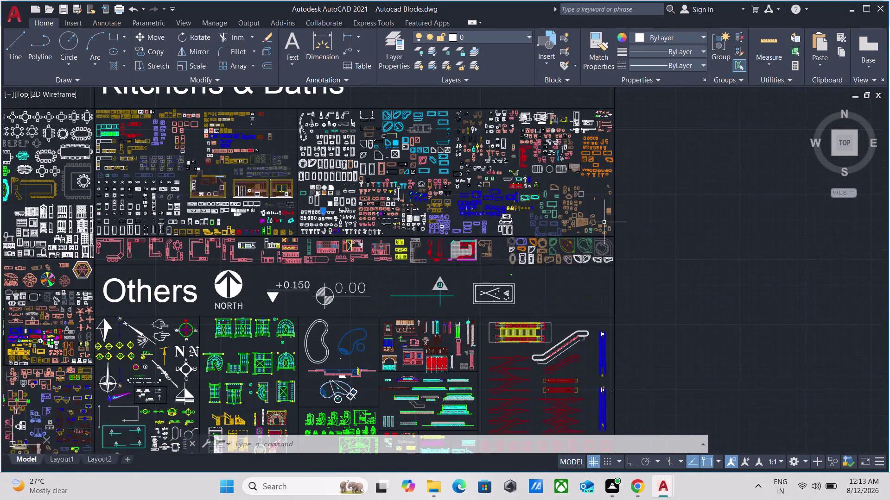
Copy the L-shaped sink counter block from the library to the clipboard.
scroll(up, 3)
scroll(down, 3)
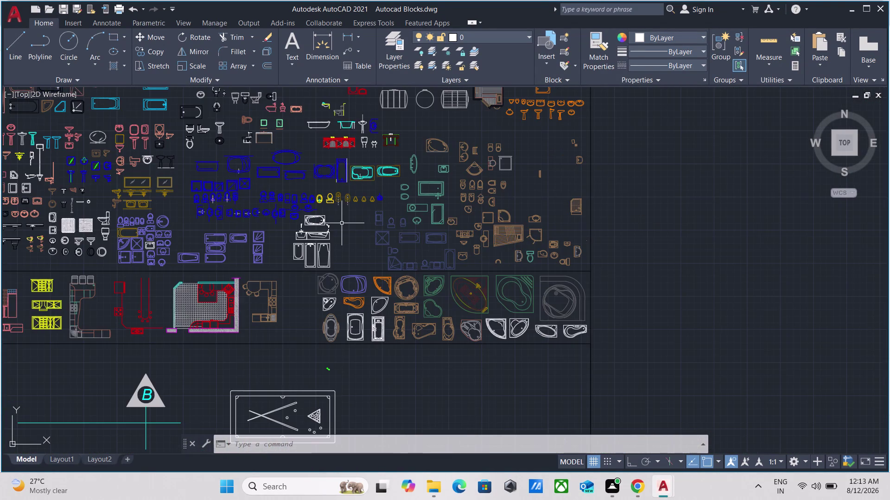
scroll(down, 3)
middle_drag(341, 223, 554, 219)
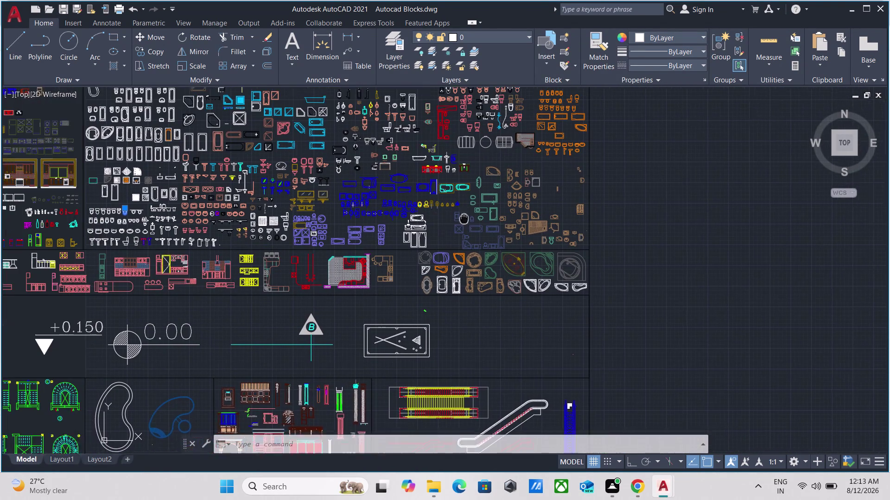
middle_drag(554, 219, 571, 220)
scroll(up, 3)
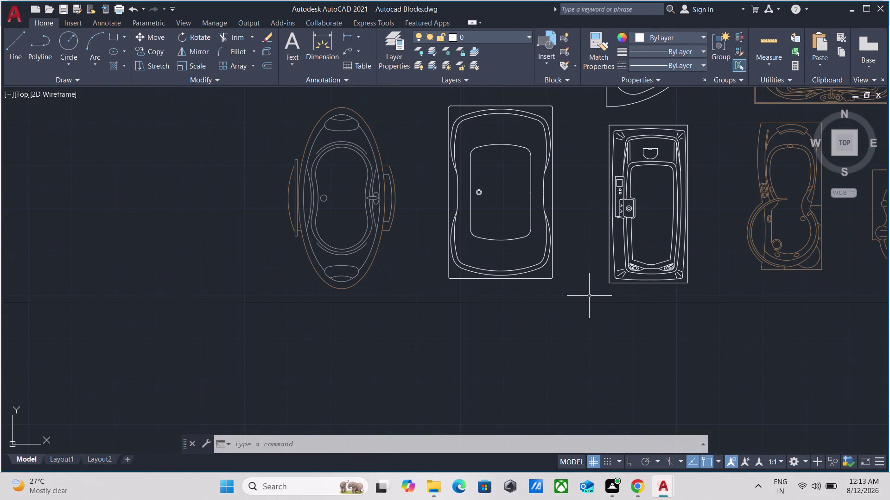
scroll(down, 3)
scroll(down, 3)
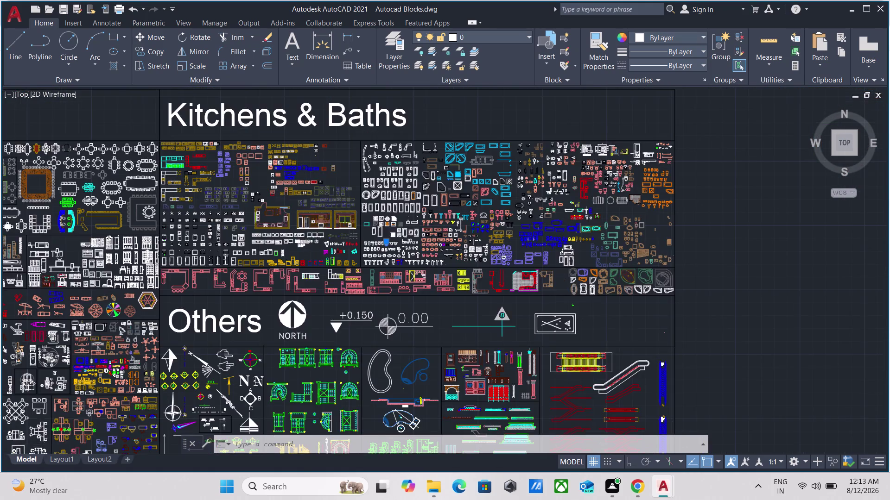
scroll(up, 3)
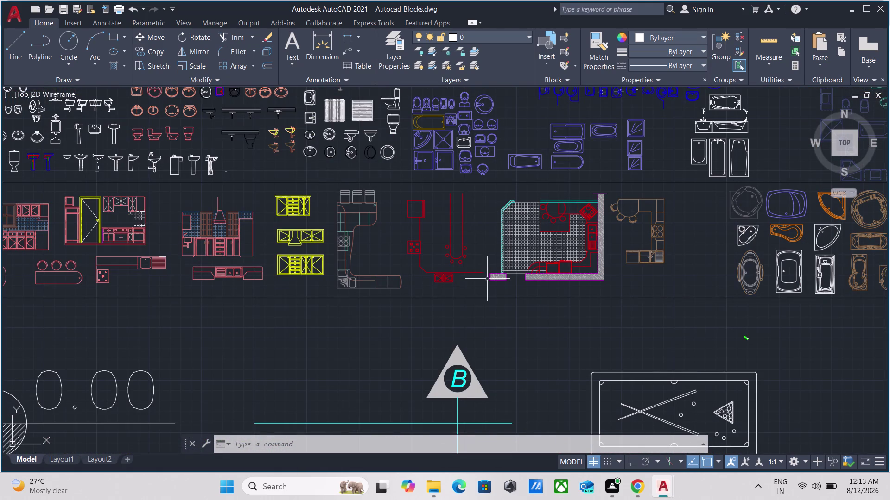
scroll(up, 3)
scroll(down, 3)
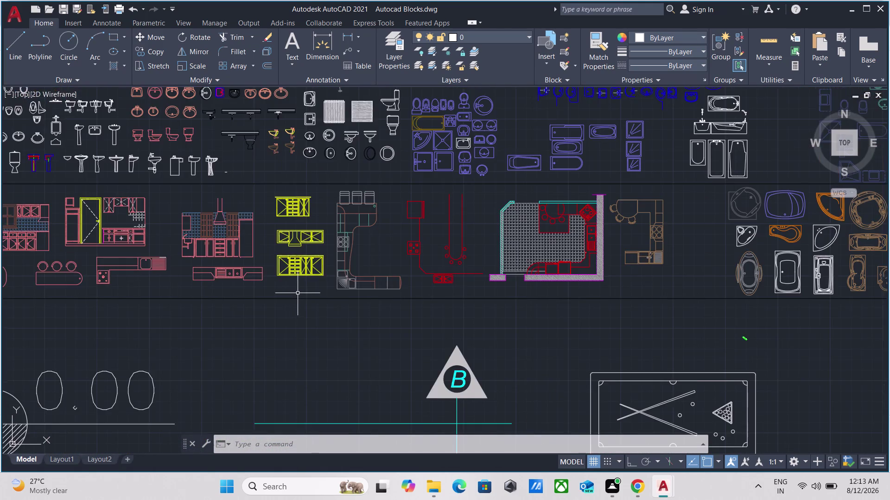
middle_drag(314, 293, 636, 310)
scroll(up, 3)
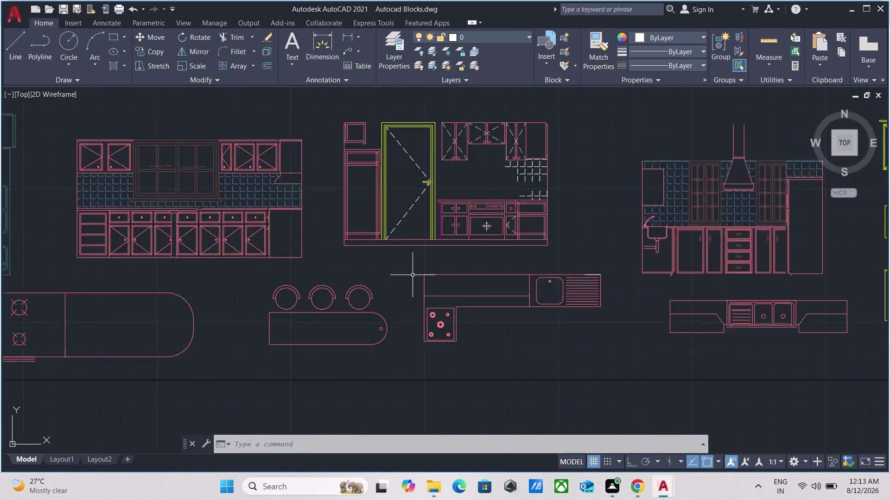
scroll(up, 3)
drag(540, 370, 535, 367)
click(473, 291)
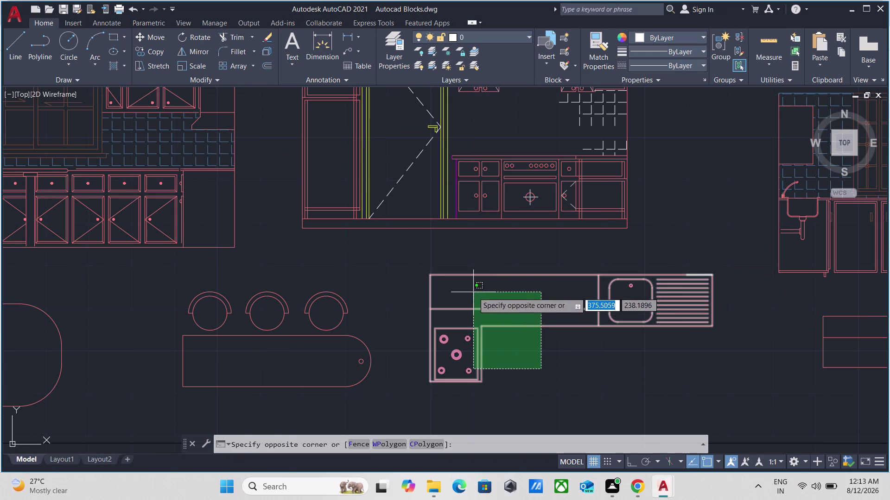
key(ctrl+c)
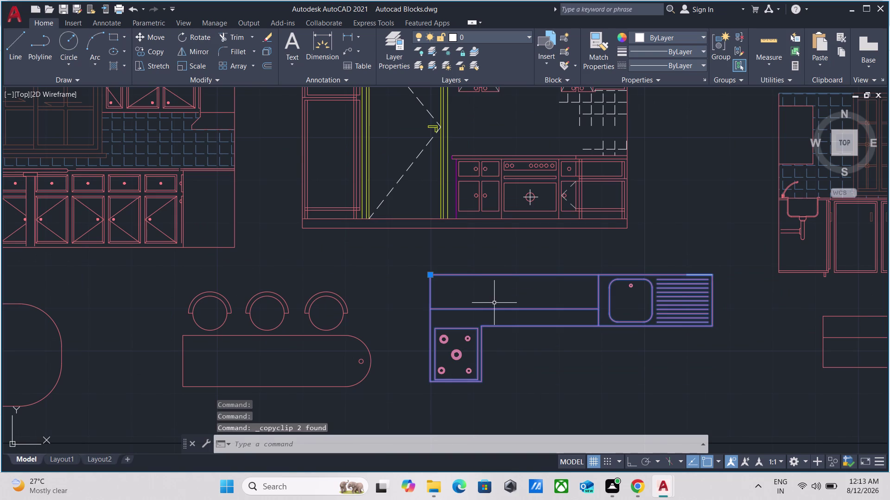
Copy the twin-tap washbasin block, then return to Drawing1.dwg.
scroll(down, 3)
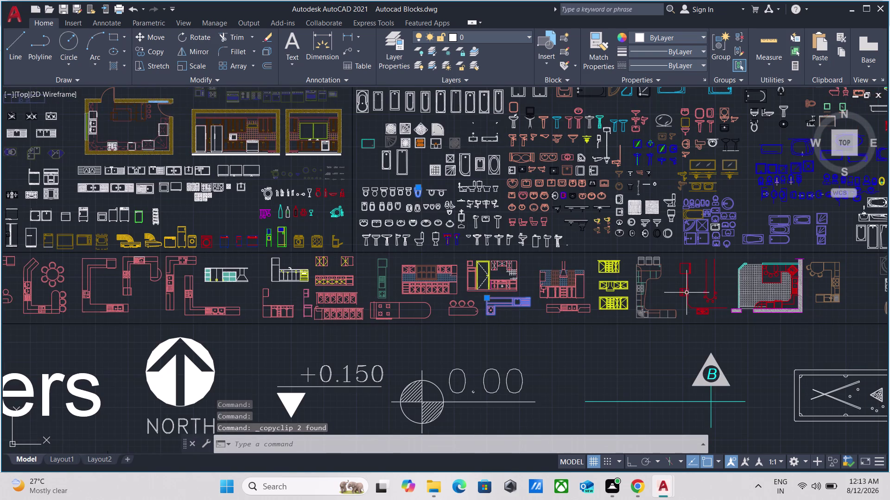
scroll(up, 3)
scroll(up, 3)
middle_drag(500, 211, 889, 272)
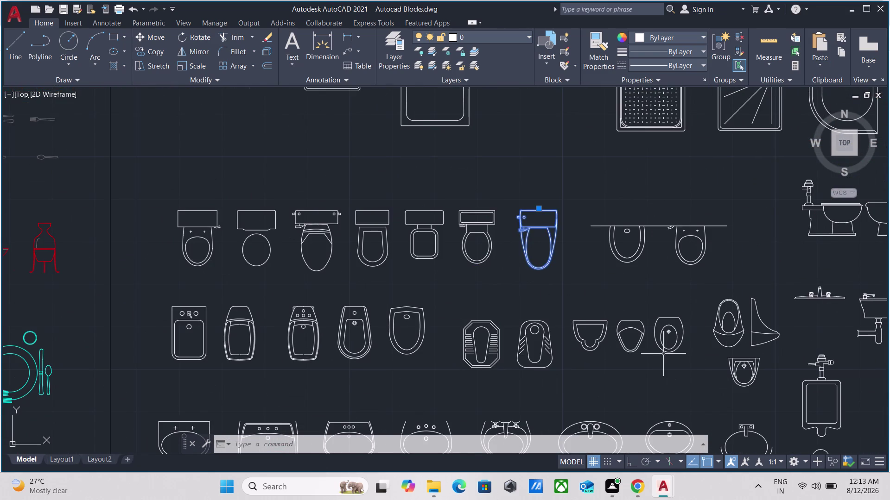
scroll(down, 3)
middle_drag(669, 323, 781, 261)
scroll(up, 3)
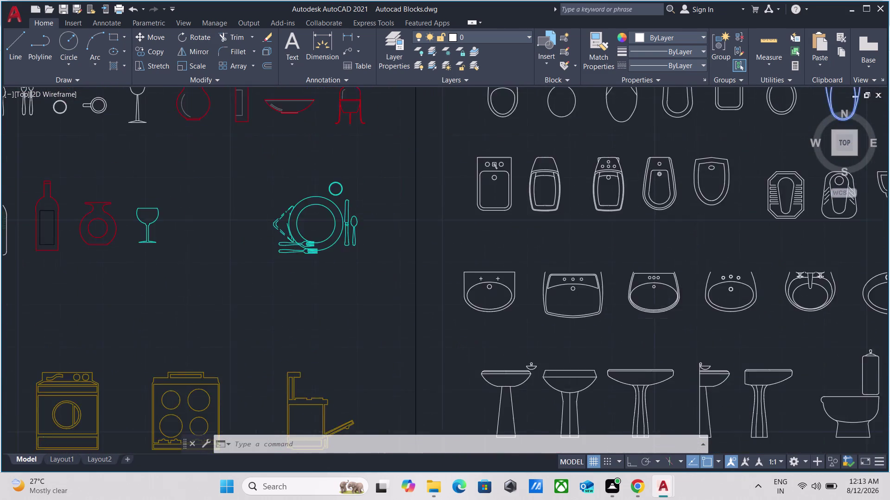
scroll(down, 3)
scroll(up, 3)
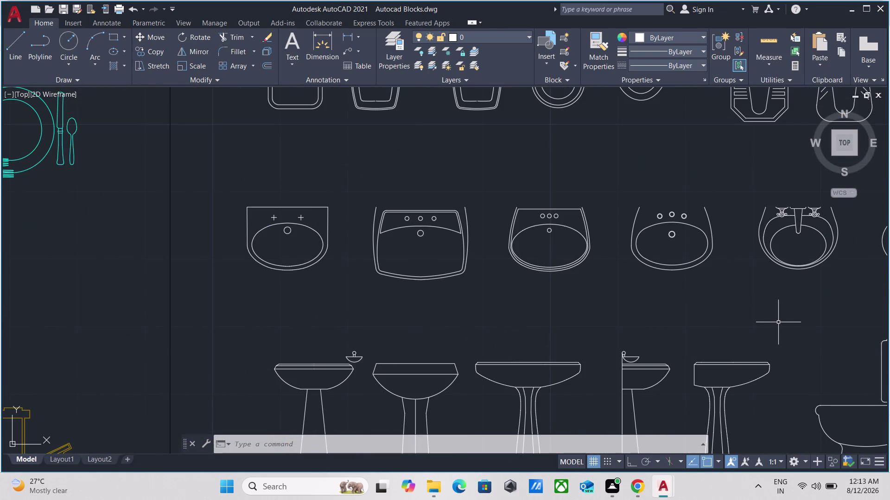
middle_drag(778, 322, 613, 346)
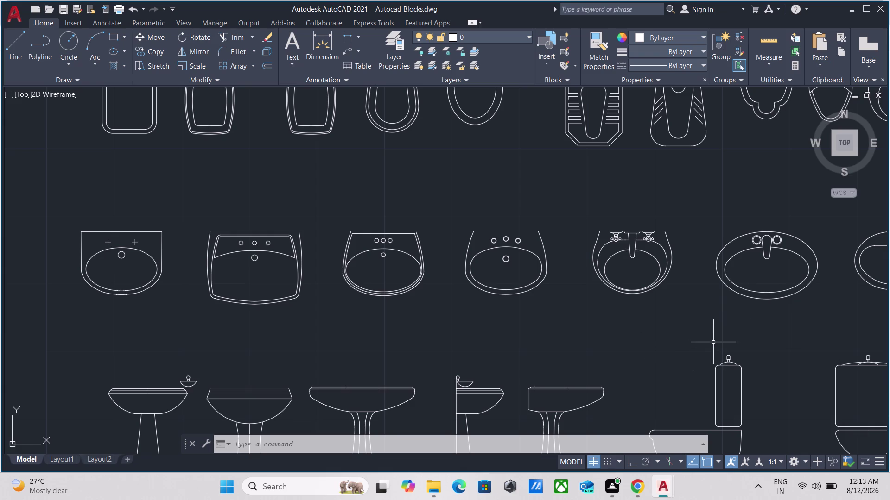
click(690, 342)
click(620, 264)
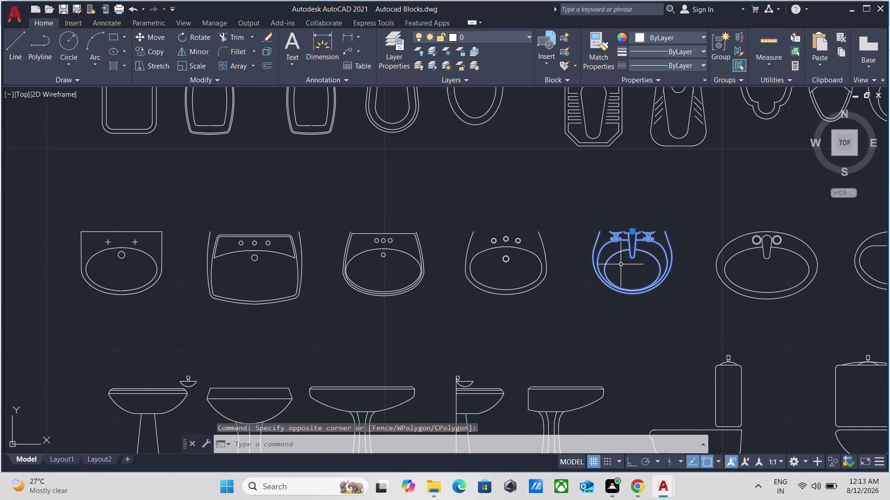
key(ctrl+c)
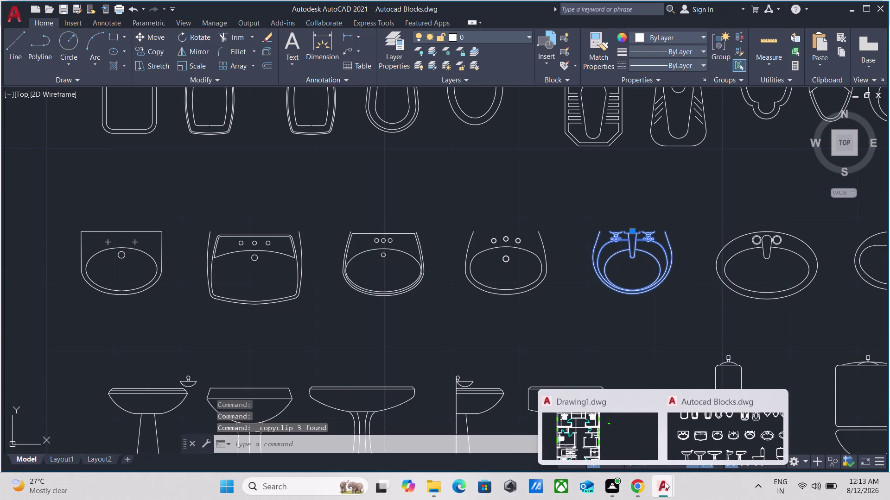
click(601, 428)
Paste the copied counter block into an empty area beside the plan.
scroll(down, 3)
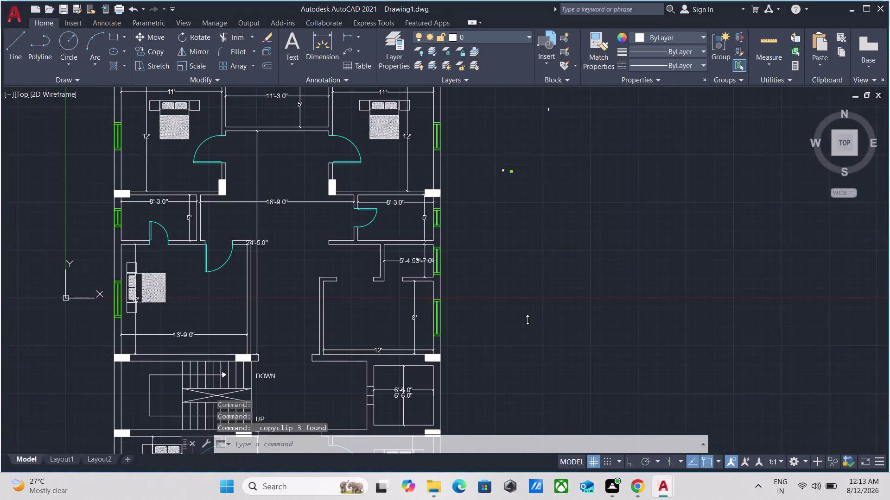
scroll(down, 3)
middle_drag(533, 319, 598, 364)
scroll(up, 3)
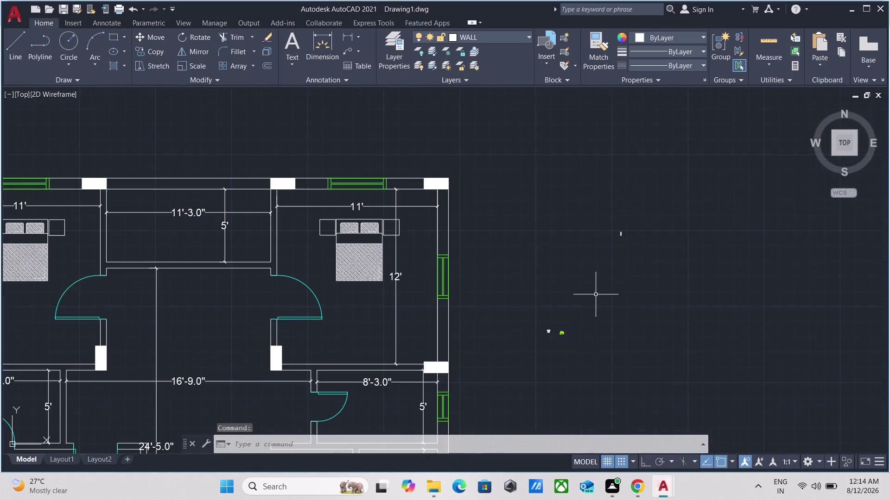
scroll(up, 3)
scroll(up, 3)
middle_drag(562, 292, 597, 305)
scroll(down, 3)
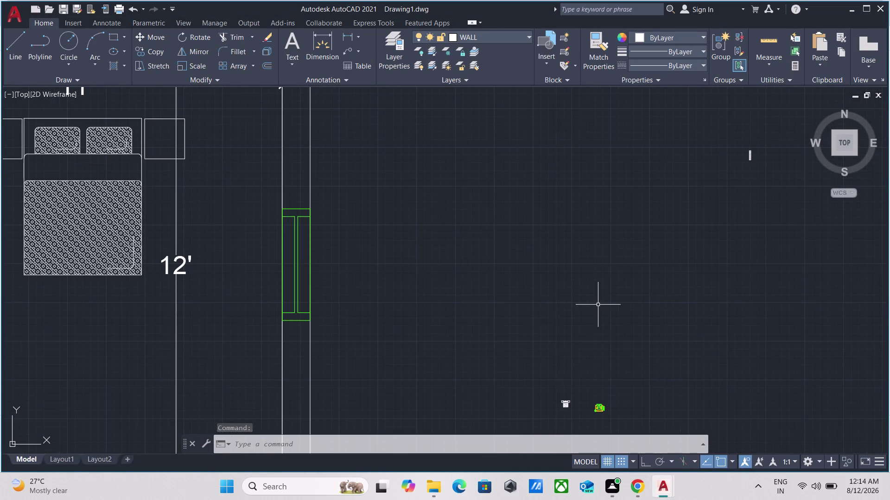
key(ctrl+v)
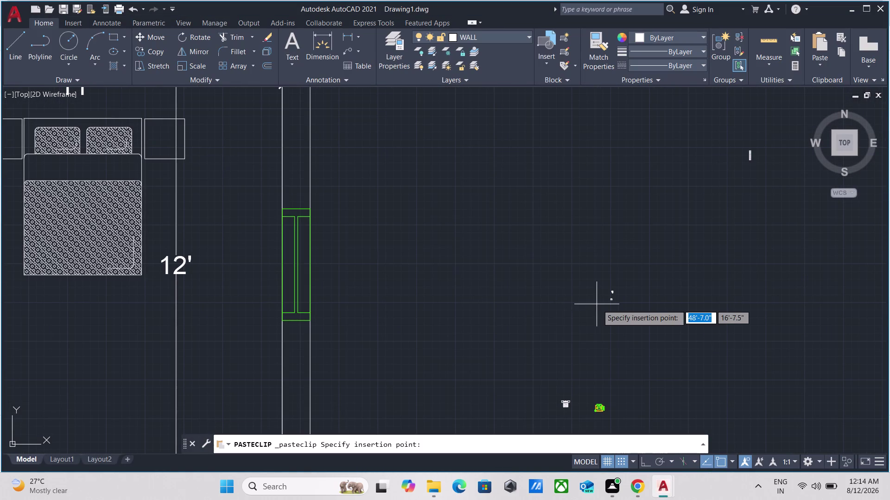
click(436, 271)
Use COPY to place a copy of the pasted counter in the kitchen area.
scroll(down, 3)
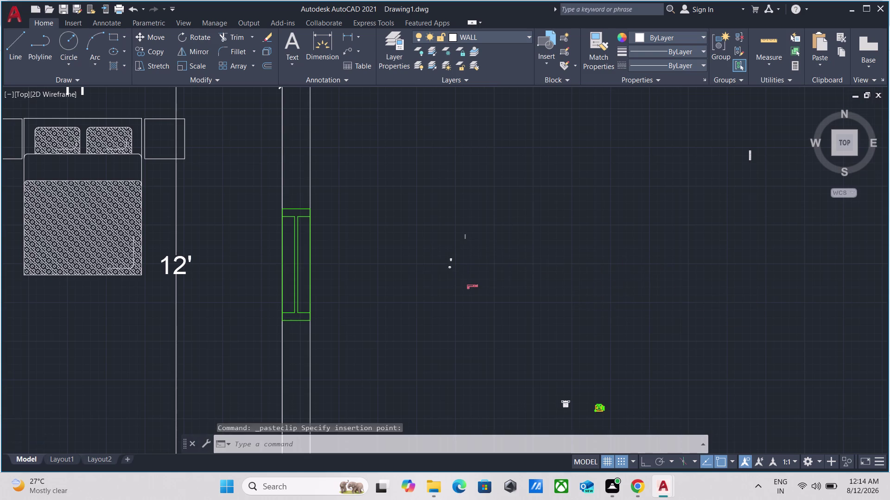
scroll(up, 3)
scroll(up, 3)
middle_drag(491, 368, 542, 172)
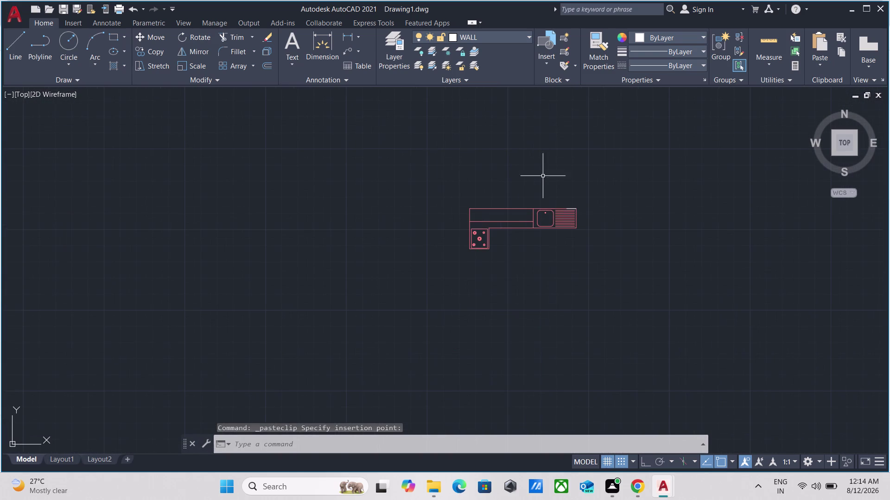
drag(559, 260, 548, 254)
click(519, 218)
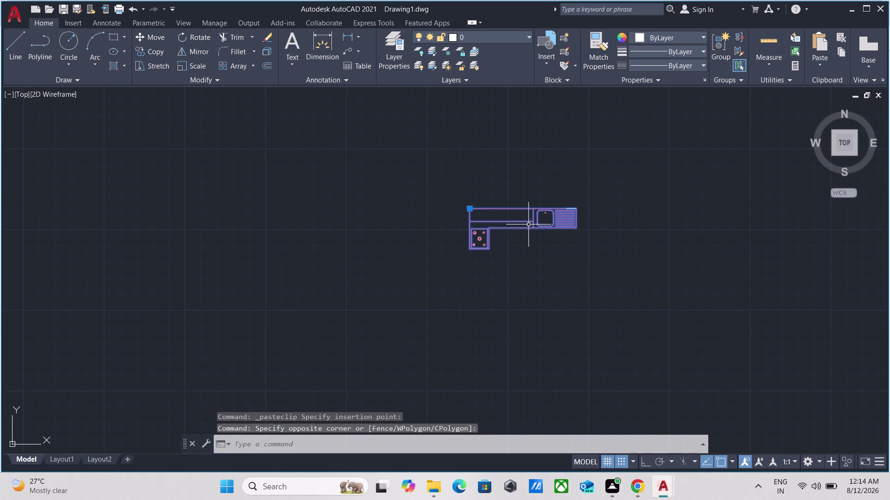
text(CO)
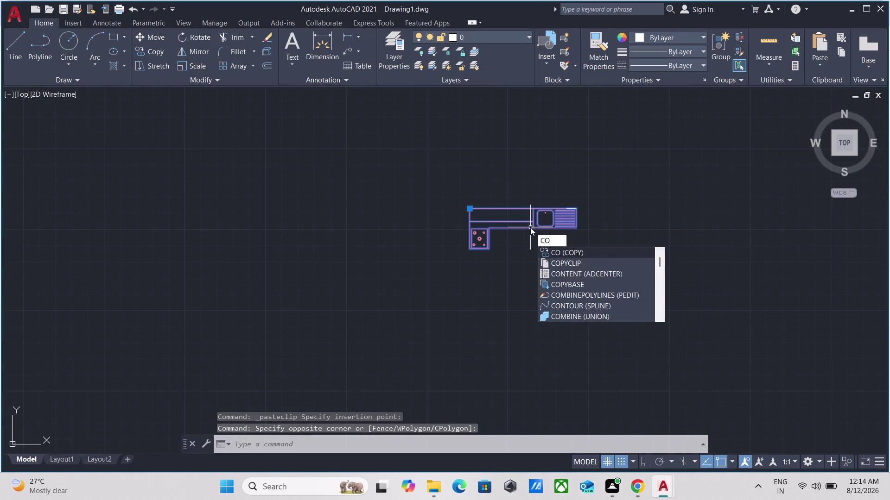
key(Return)
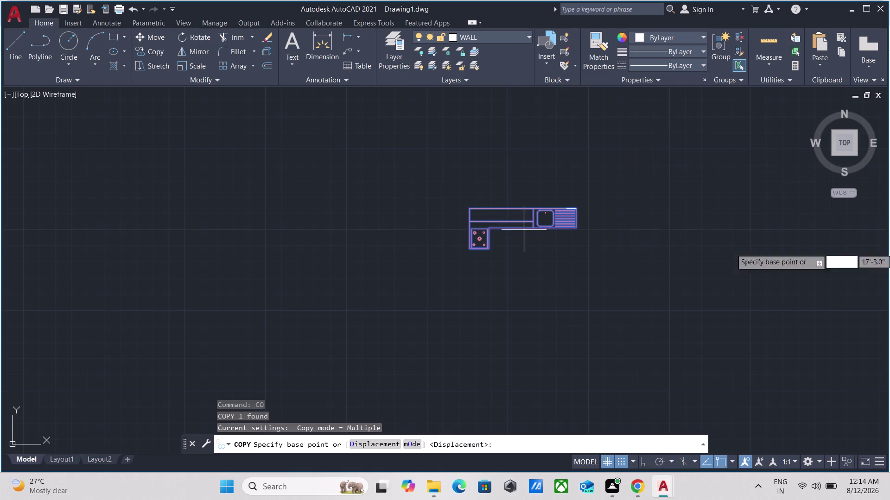
click(495, 206)
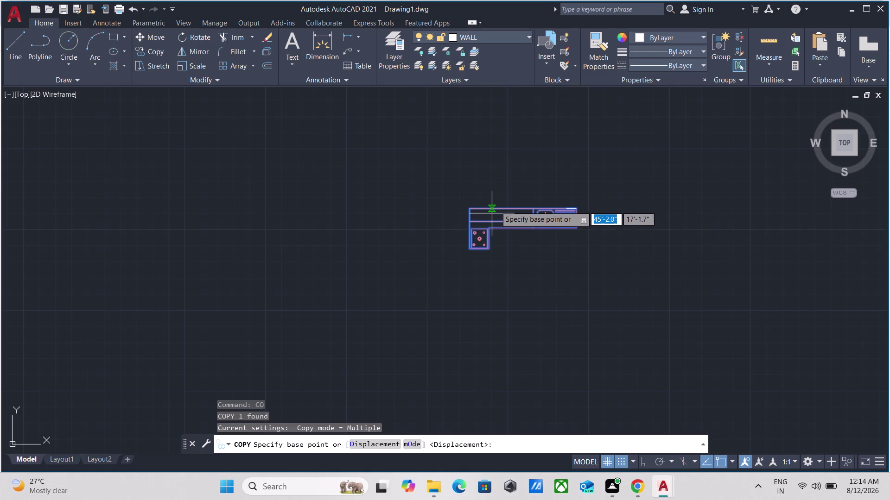
scroll(down, 3)
middle_drag(469, 307, 882, 207)
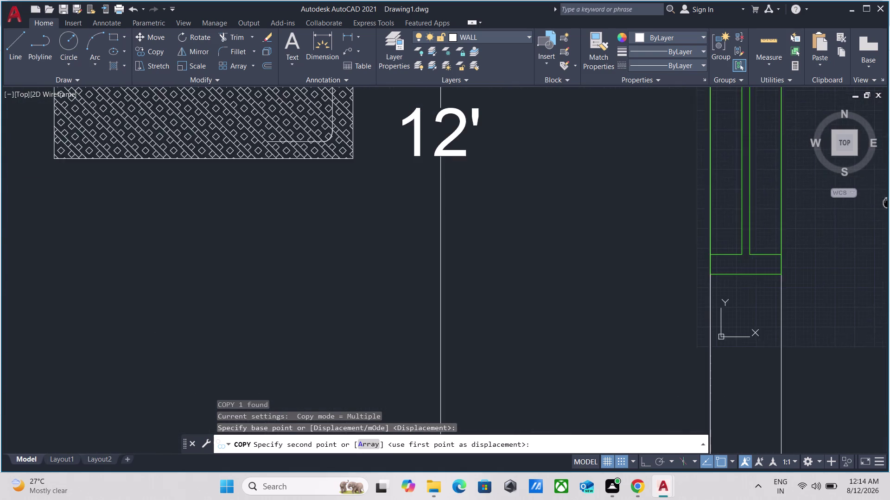
scroll(down, 3)
middle_drag(548, 361, 556, 140)
scroll(up, 3)
scroll(down, 3)
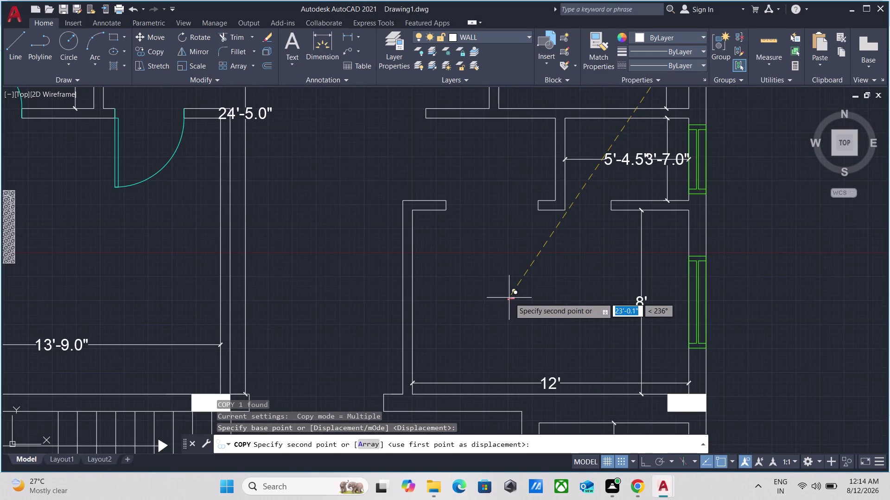
click(590, 298)
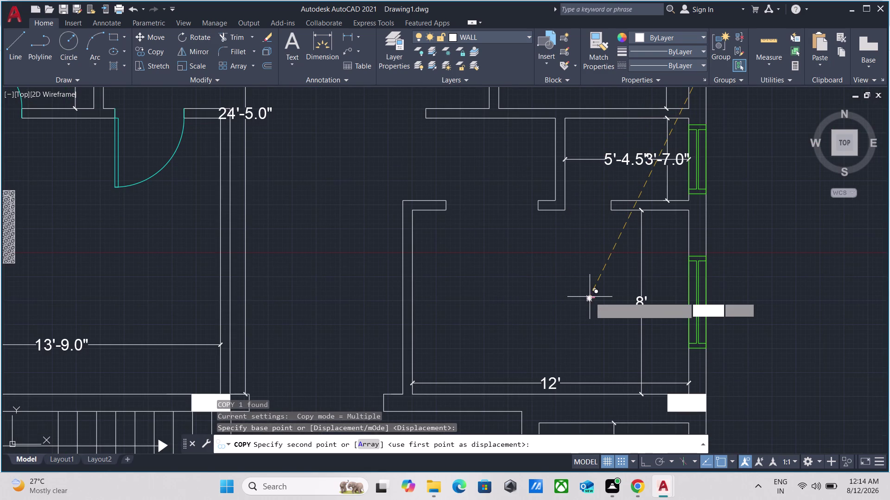
scroll(up, 3)
key(Escape)
Window-select the copied kitchen counter unit.
scroll(up, 3)
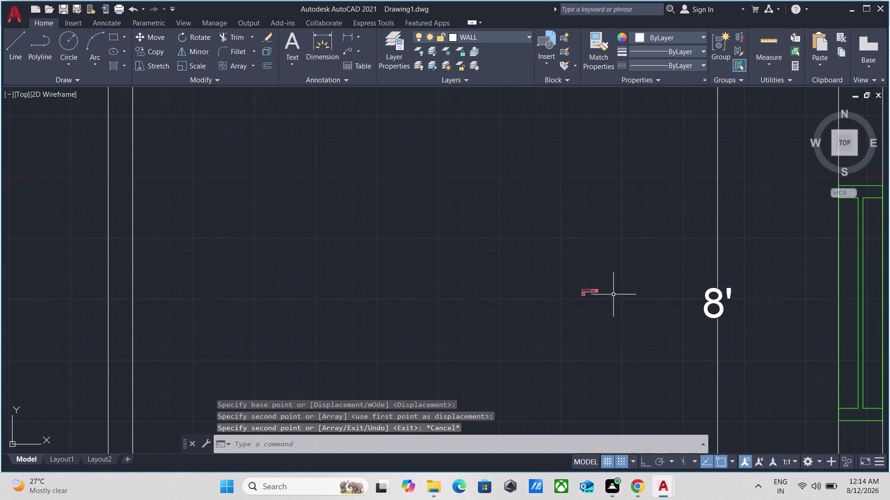
scroll(up, 3)
drag(606, 311, 588, 307)
click(491, 252)
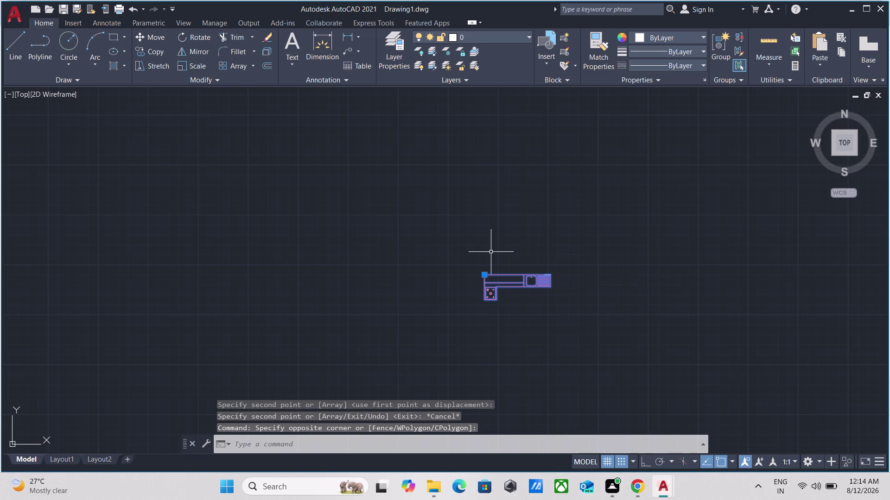
Rotate the counter 90 degrees with Ortho on, then reselect it.
text(RO)
key(Return)
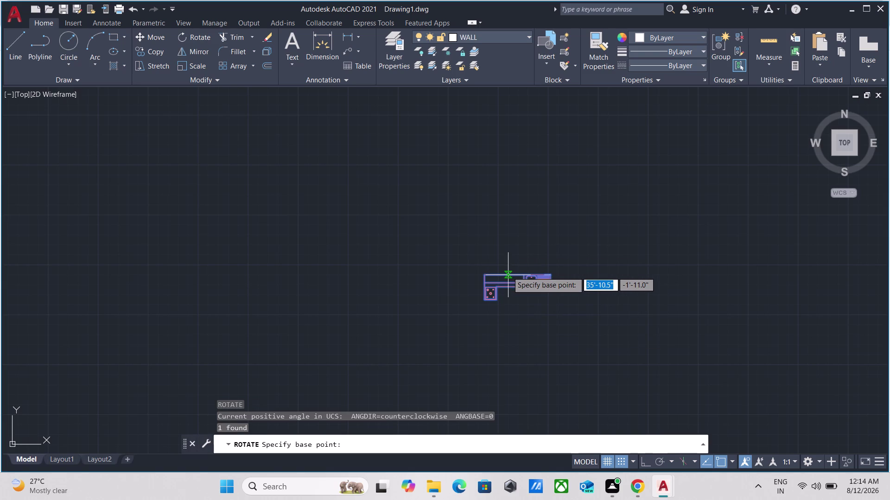
click(548, 273)
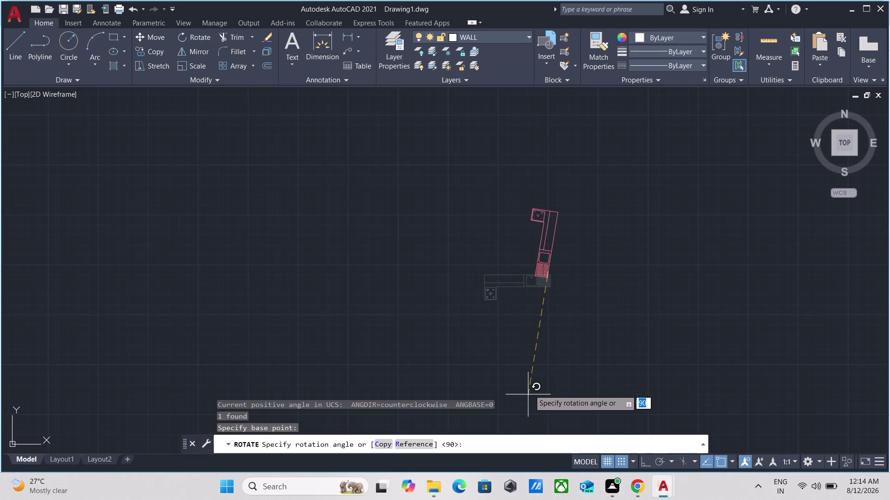
key(F8)
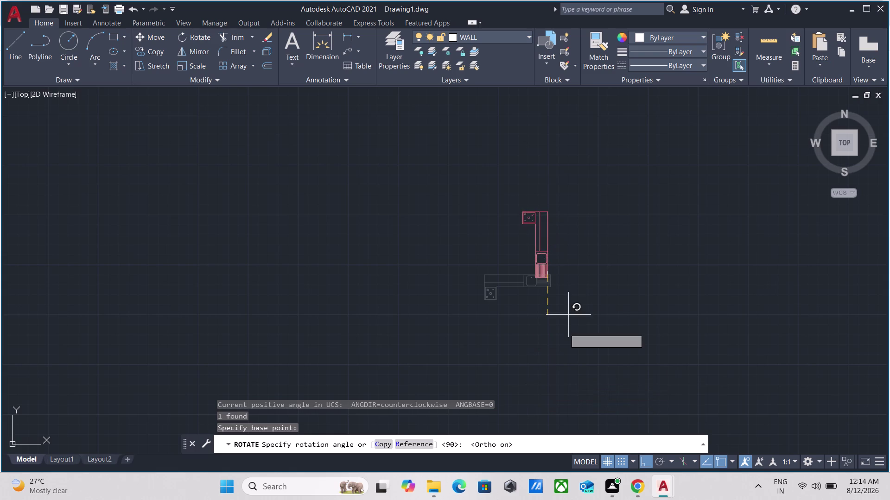
click(555, 357)
click(559, 313)
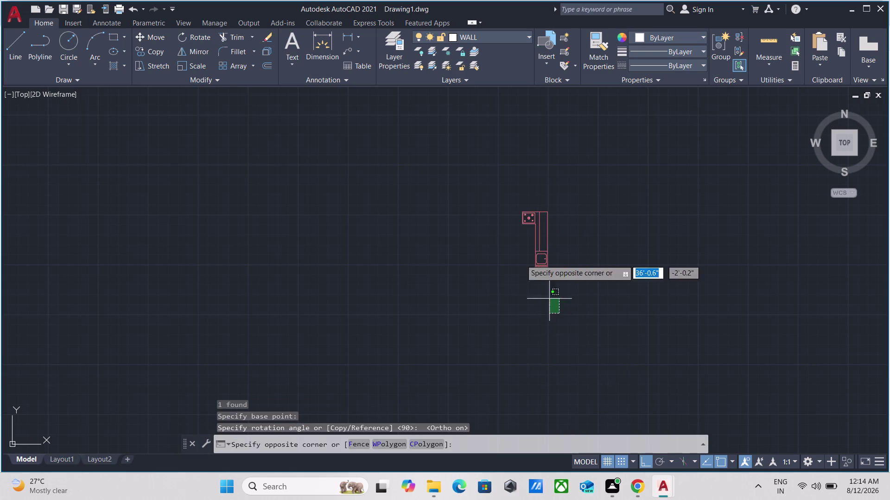
click(505, 236)
Start a move, cancel it, and reselect the counter unit.
scroll(up, 3)
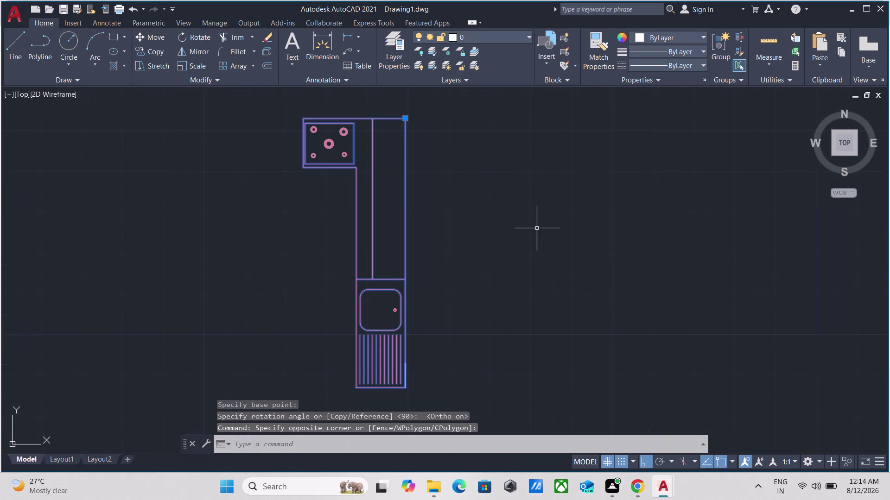
scroll(up, 3)
click(365, 161)
click(344, 139)
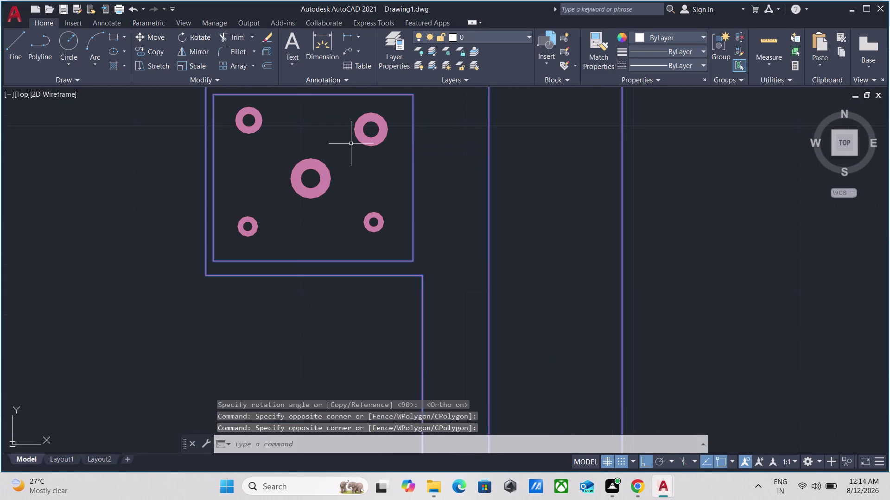
scroll(down, 3)
scroll(down, 3)
middle_drag(548, 229, 579, 222)
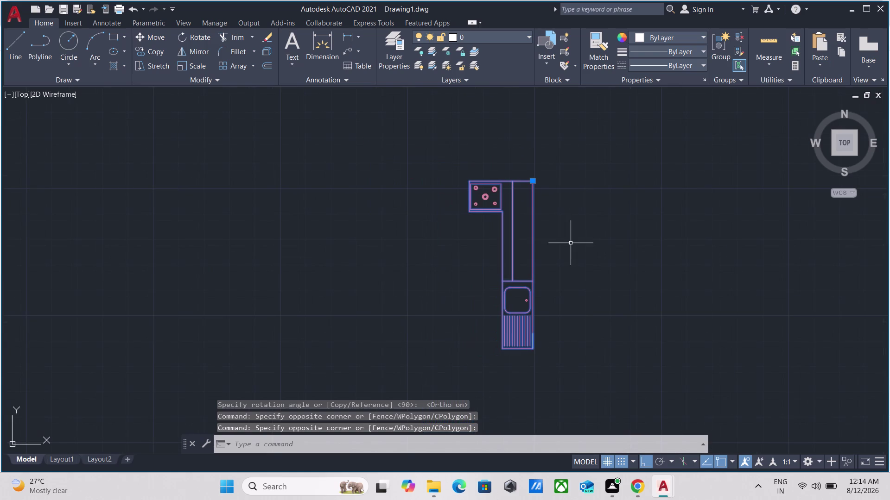
key(m)
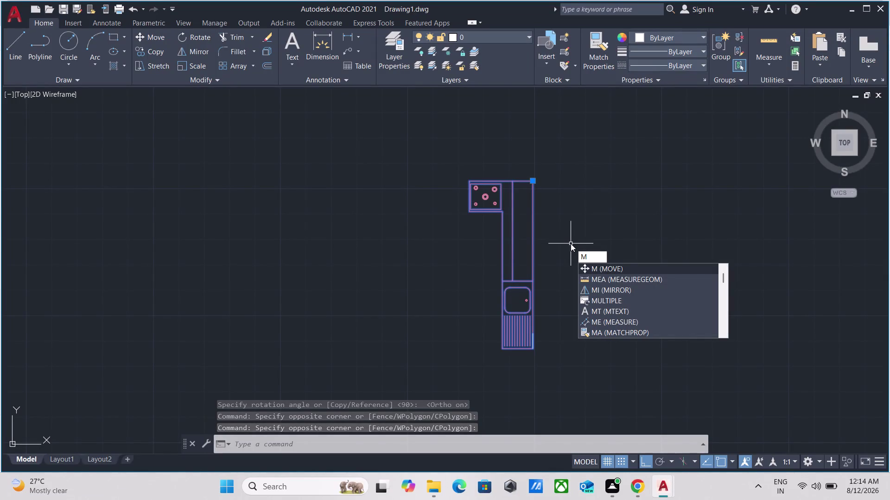
key(Escape)
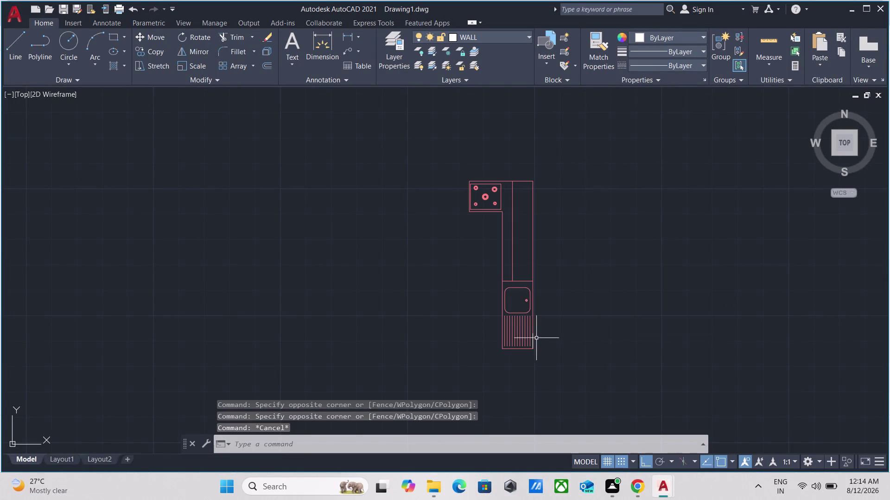
drag(556, 355, 536, 343)
click(494, 288)
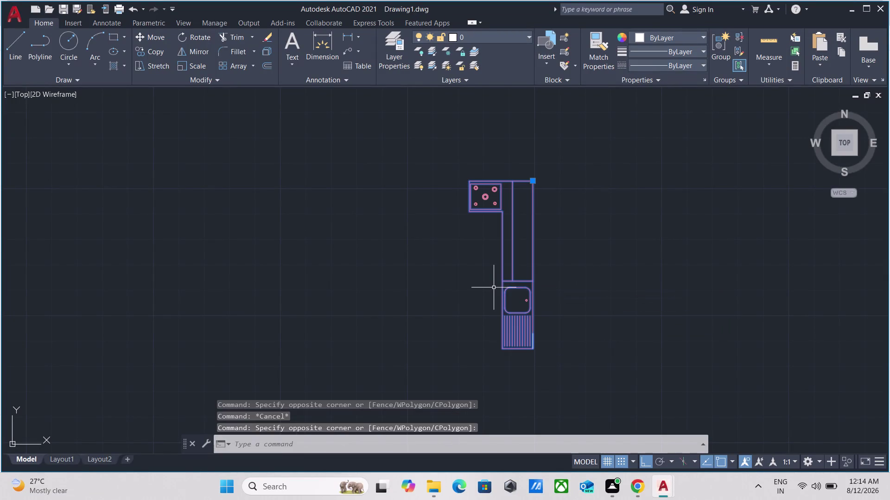
Rotate the counter again by 270 degrees so the hob sits upper right.
text(RO)
key(Return)
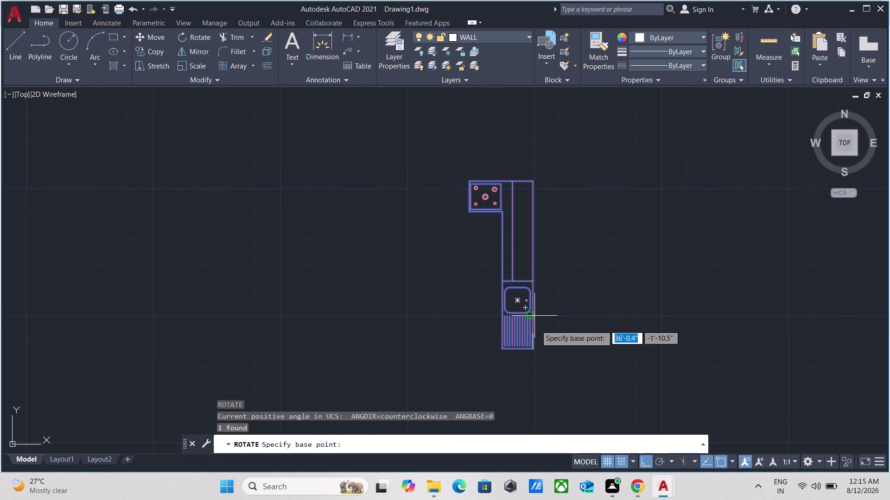
drag(533, 347, 528, 345)
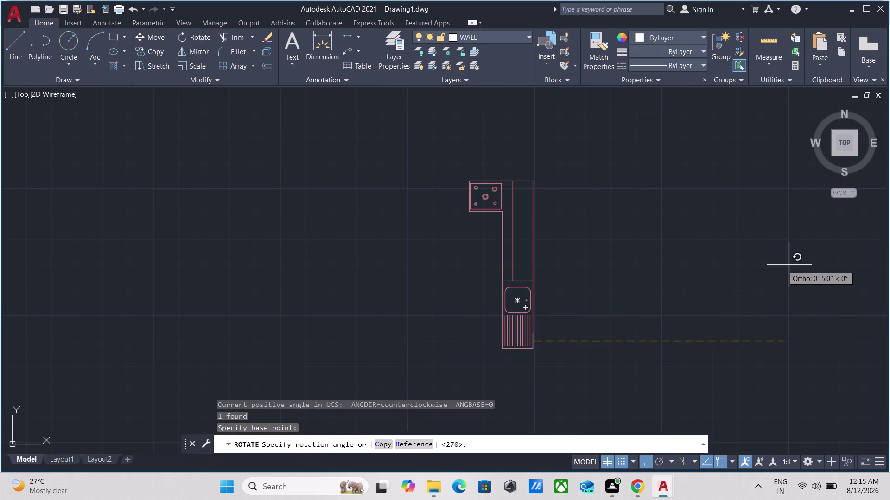
click(538, 415)
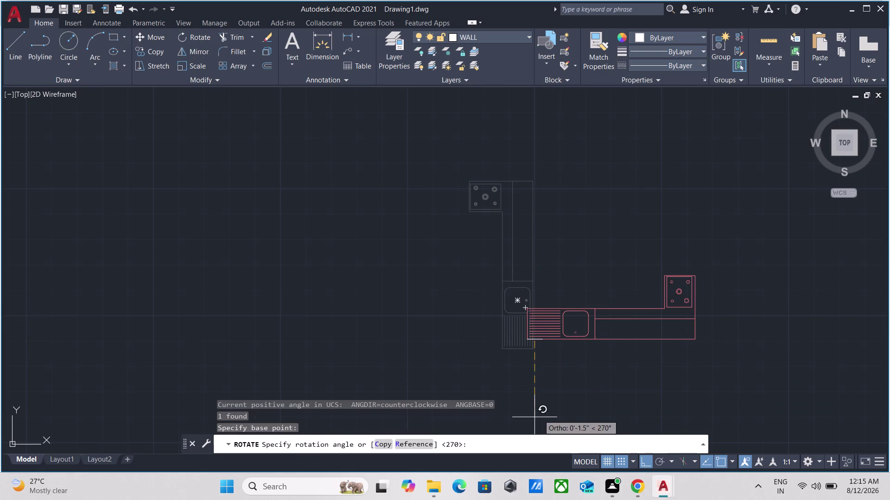
scroll(down, 3)
middle_drag(563, 365, 544, 302)
scroll(down, 3)
scroll(down, 3)
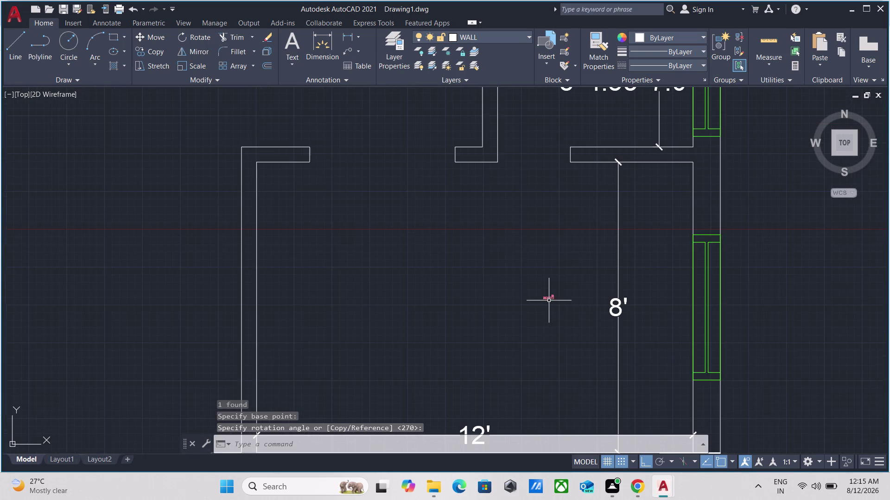
scroll(up, 3)
middle_drag(548, 301, 532, 173)
scroll(down, 3)
scroll(up, 3)
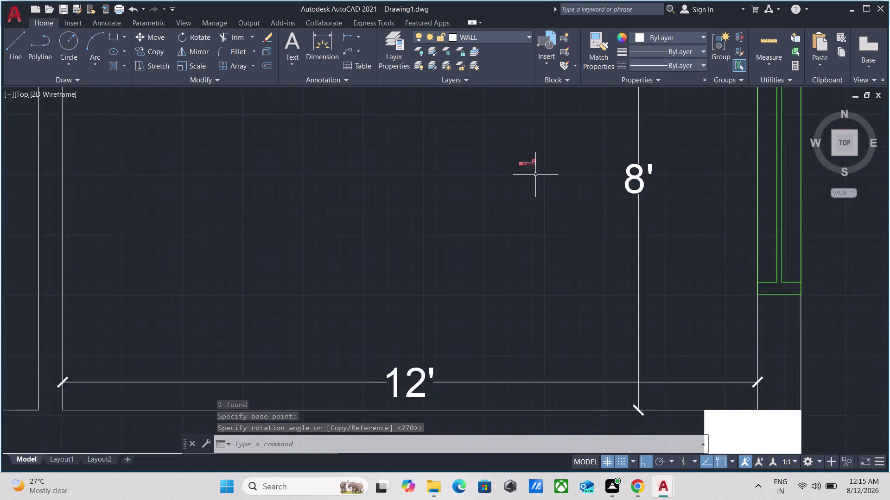
Move the rotated counter to a new spot near the floor plan.
click(526, 167)
click(495, 133)
scroll(up, 3)
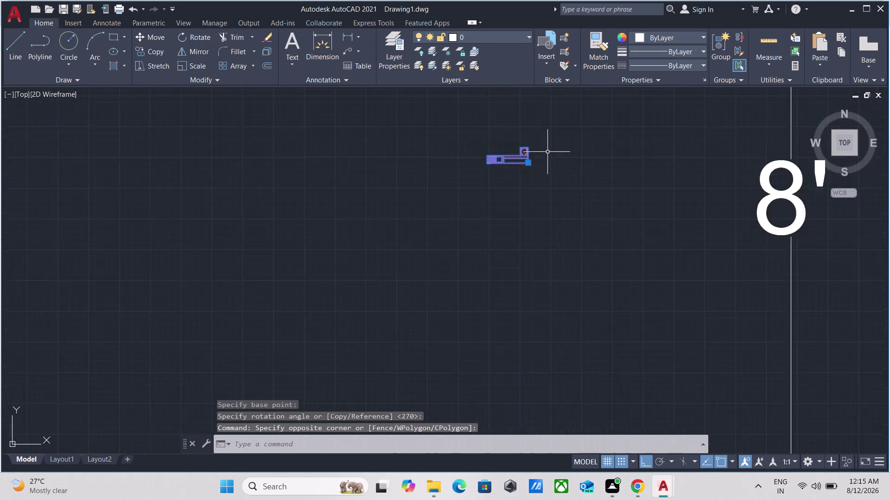
scroll(up, 3)
middle_drag(541, 154, 569, 161)
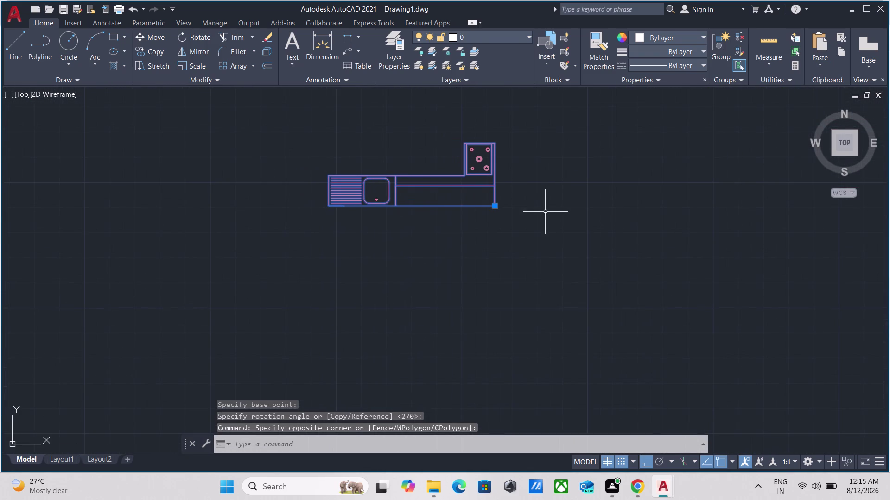
key(m)
key(Return)
click(396, 202)
scroll(down, 3)
middle_drag(446, 247, 448, 242)
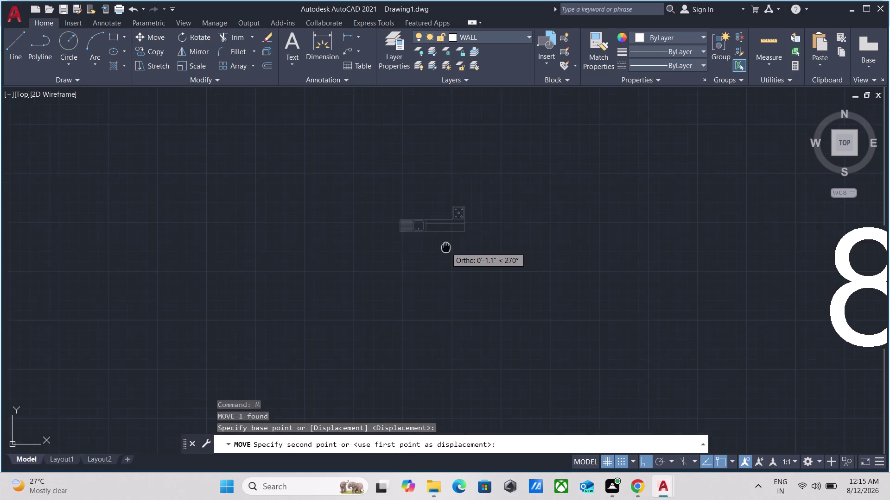
middle_drag(448, 241, 493, 44)
scroll(down, 3)
middle_drag(529, 209, 548, 148)
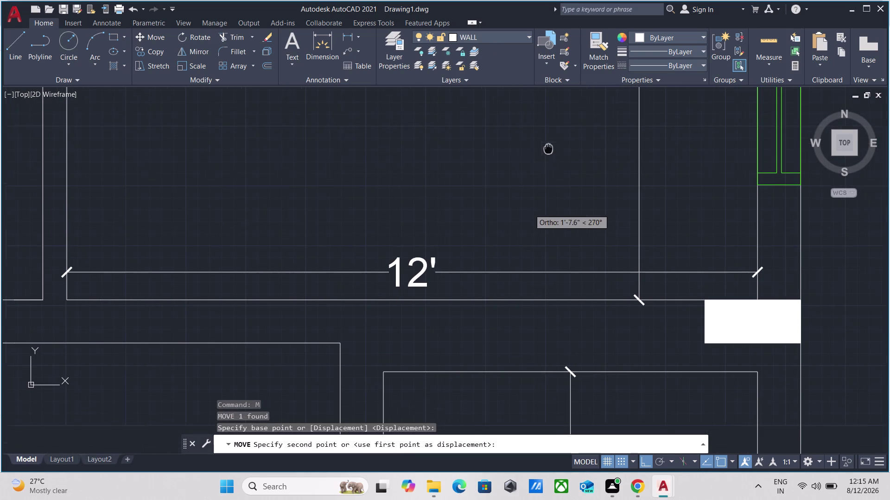
scroll(up, 3)
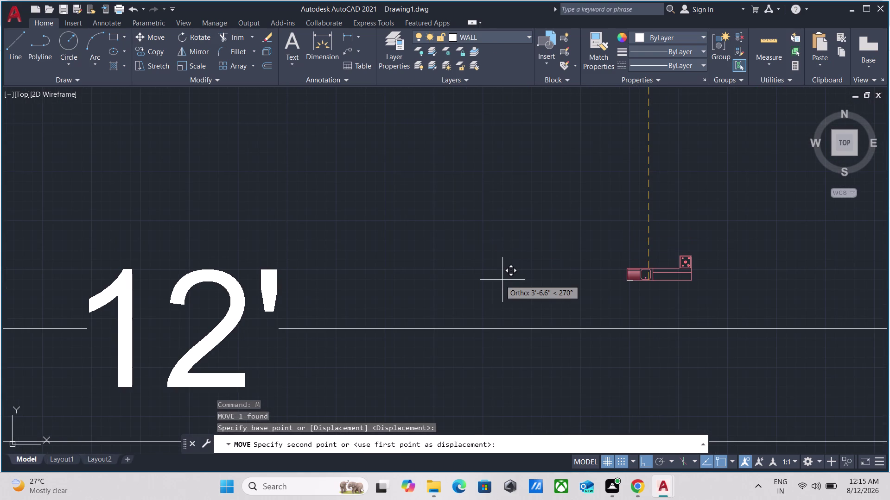
click(501, 281)
Reselect the moved counter unit.
scroll(up, 3)
drag(645, 287, 638, 287)
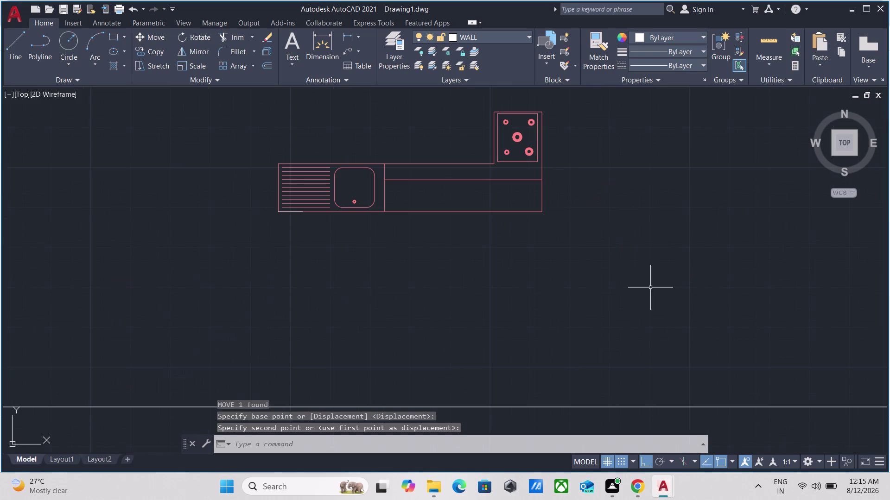
drag(638, 287, 592, 278)
click(420, 169)
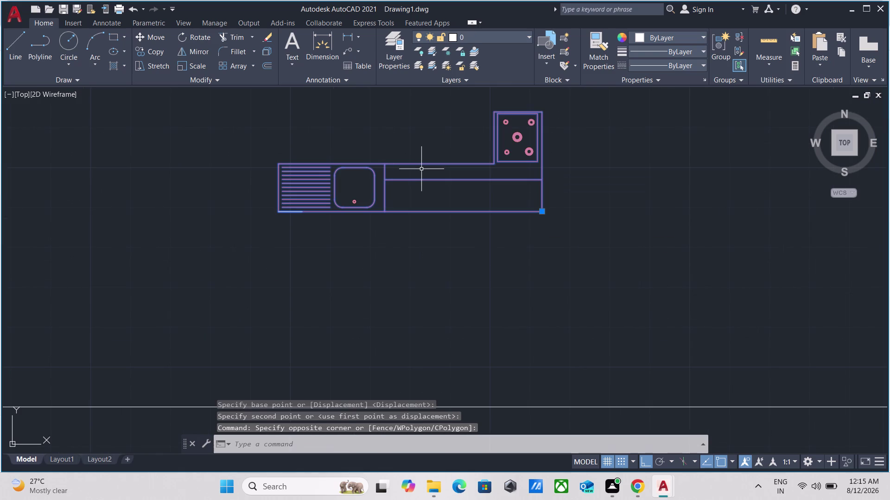
Start SCALE on the selected counter and pick its base point.
text(SCAL)
key(e)
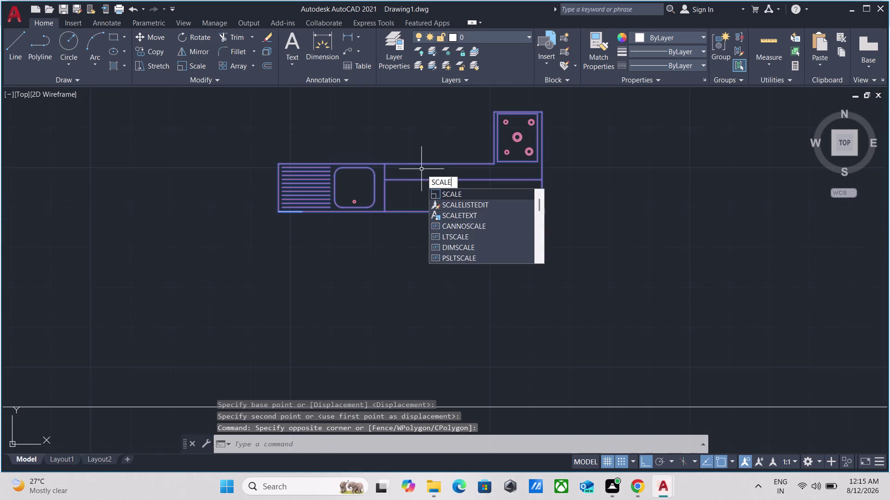
key(Return)
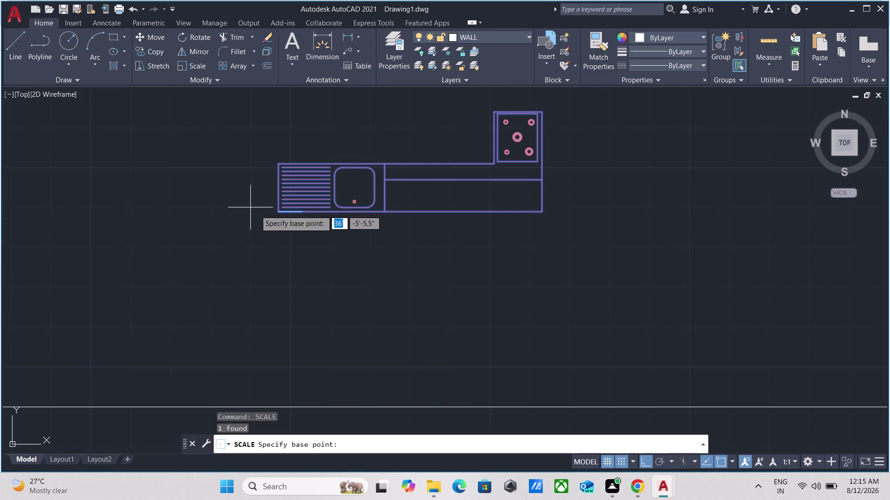
scroll(up, 3)
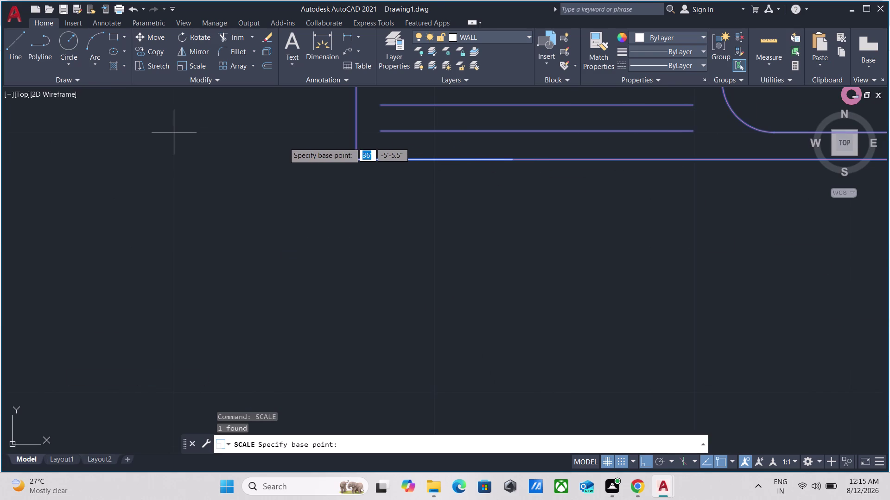
scroll(down, 3)
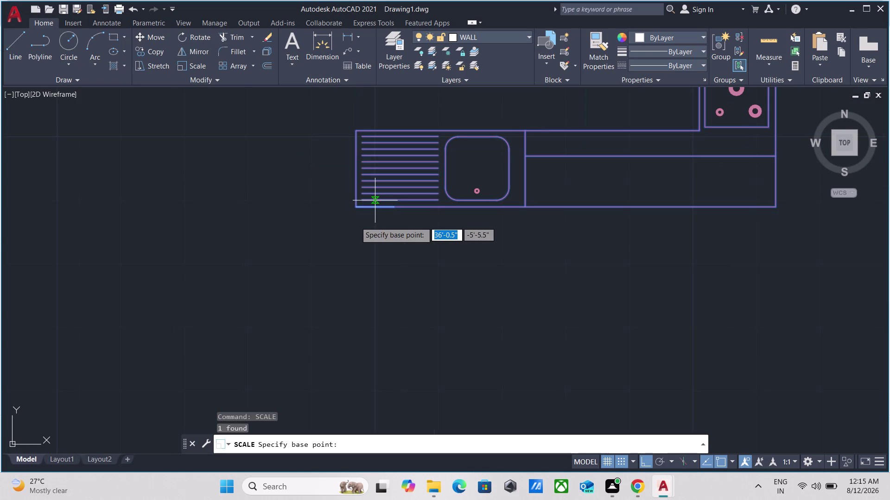
scroll(up, 3)
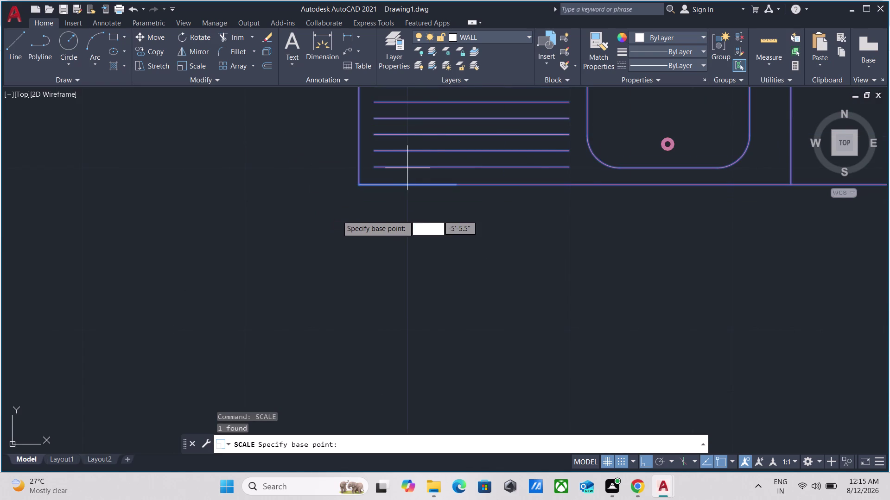
scroll(down, 3)
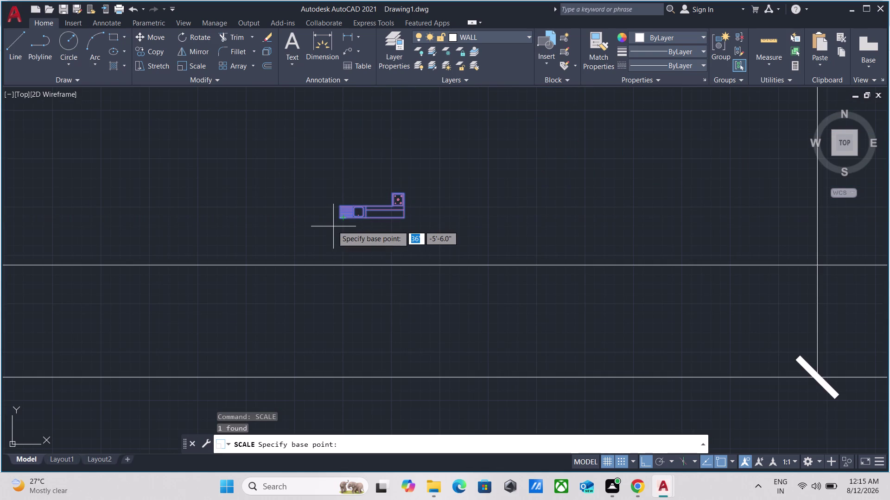
scroll(up, 3)
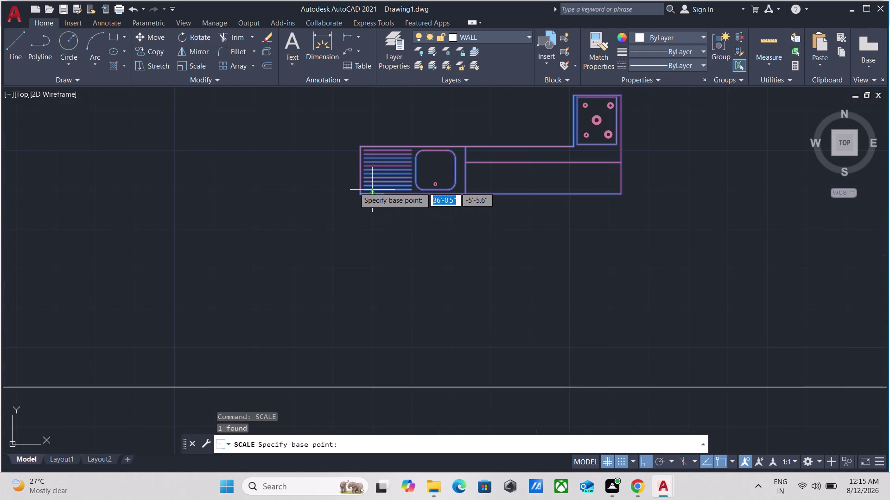
key(F8)
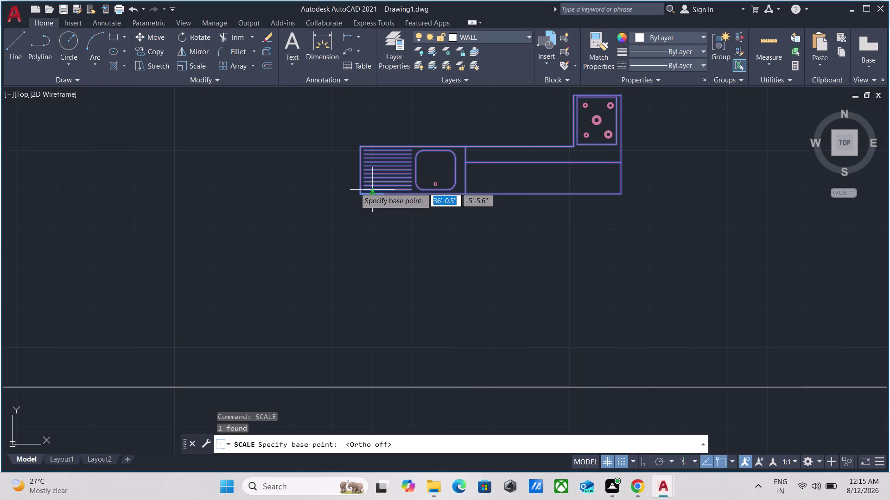
scroll(down, 3)
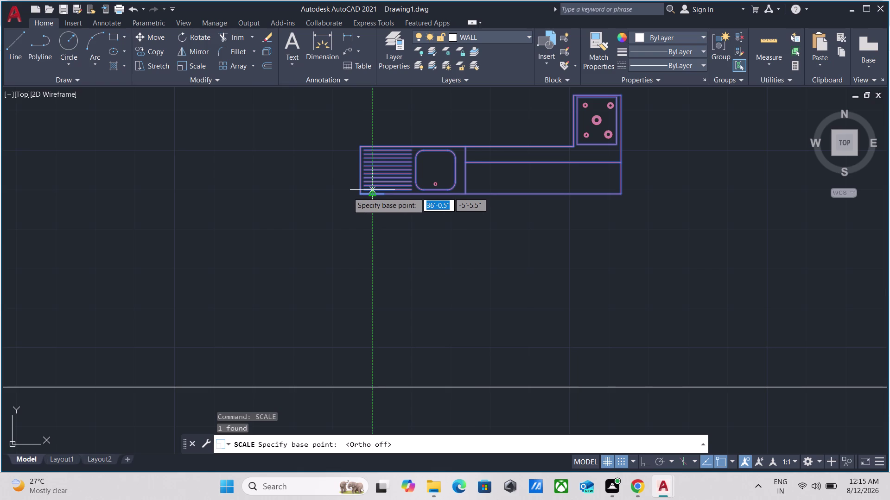
scroll(down, 3)
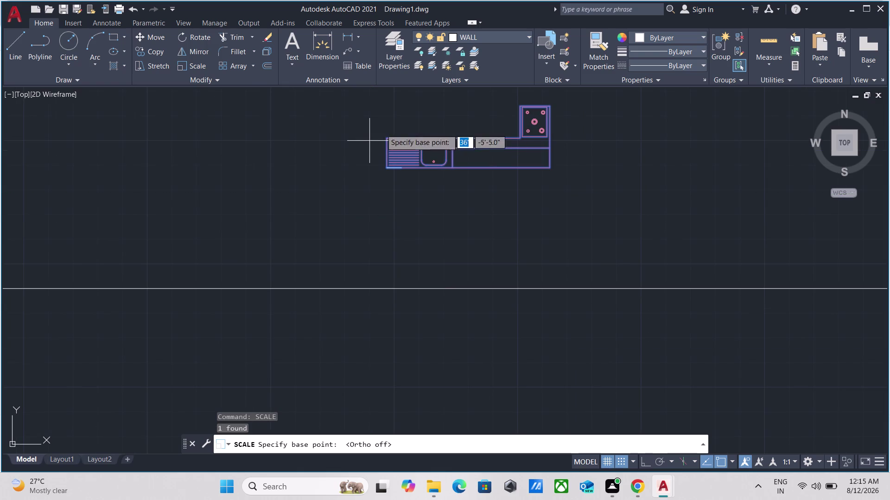
scroll(up, 3)
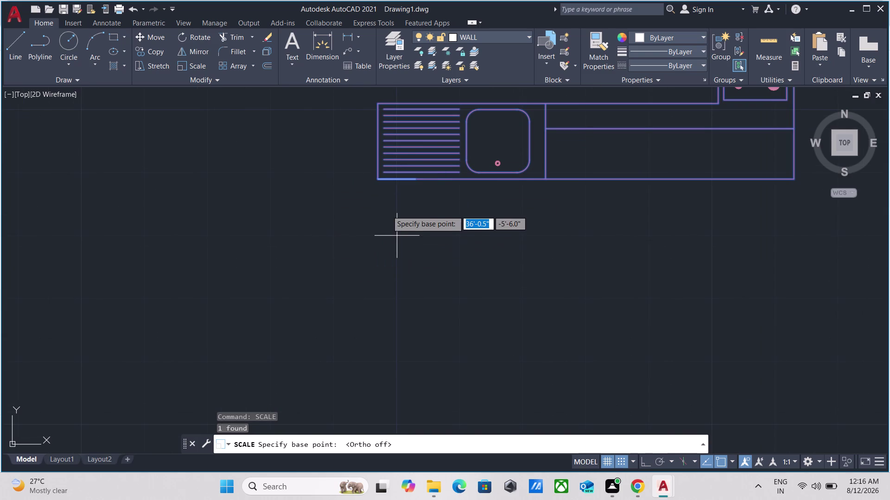
click(377, 184)
Choose the Reference option and pick the counter's full length as the reference.
scroll(down, 3)
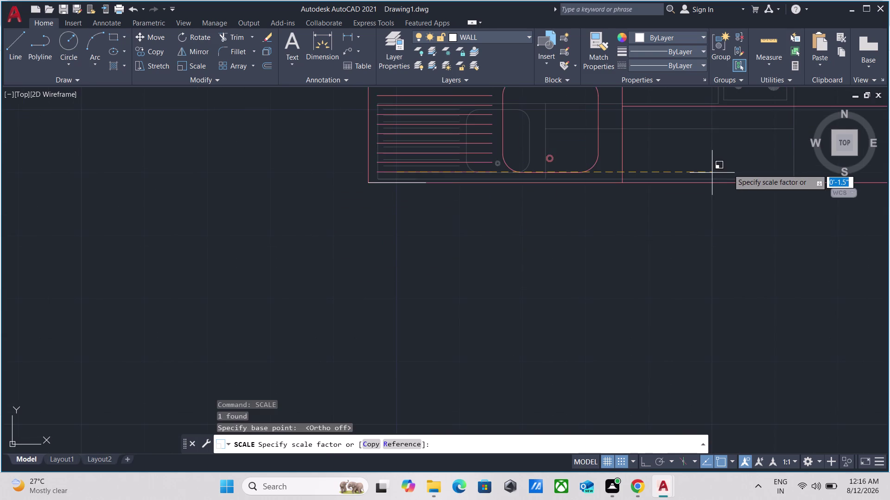
scroll(down, 3)
middle_drag(725, 166, 401, 191)
scroll(down, 3)
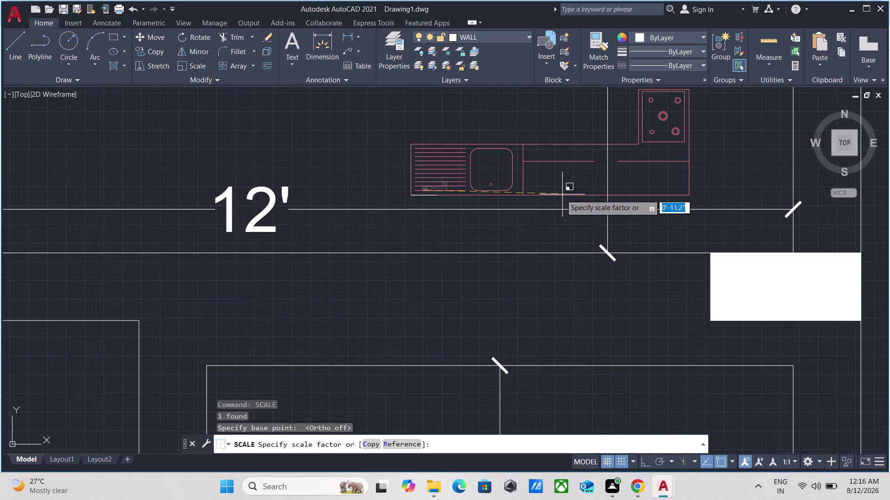
key(F8)
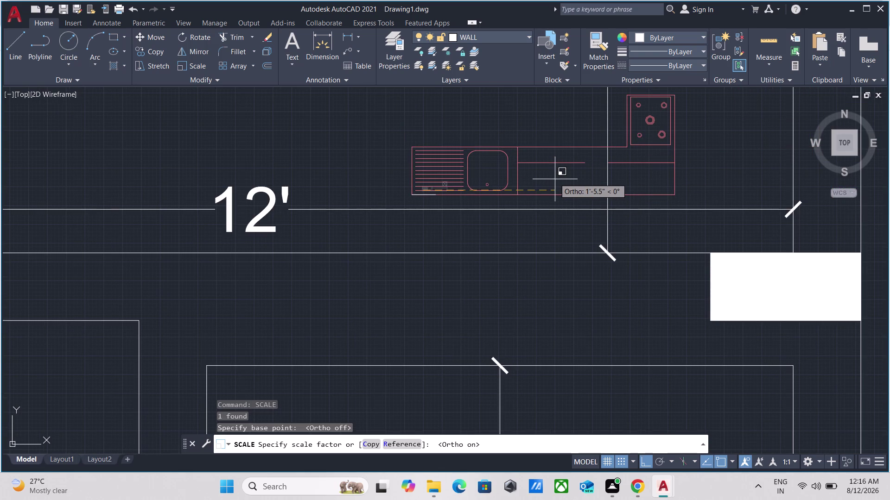
key(r)
key(Return)
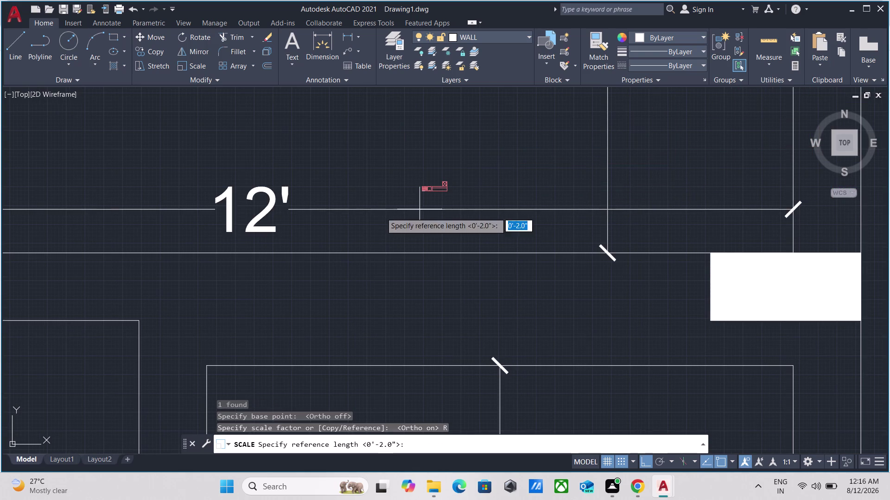
scroll(up, 3)
scroll(up, 3)
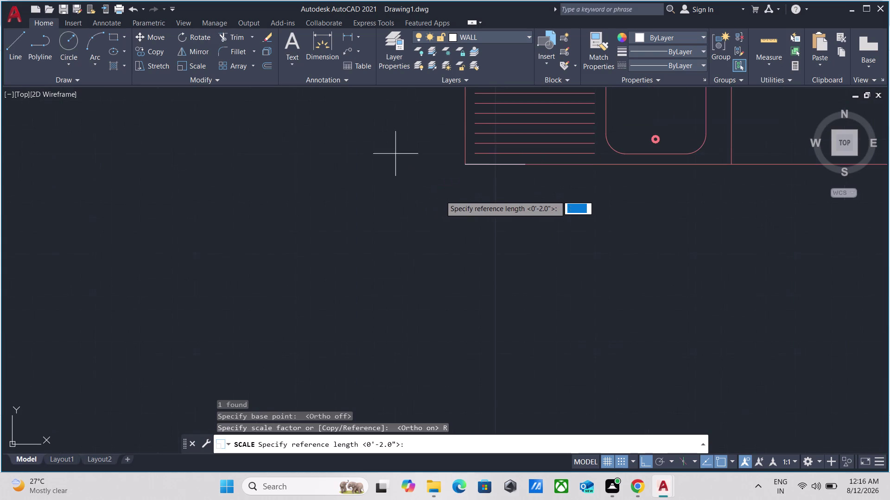
click(474, 188)
scroll(down, 3)
middle_drag(587, 186, 547, 194)
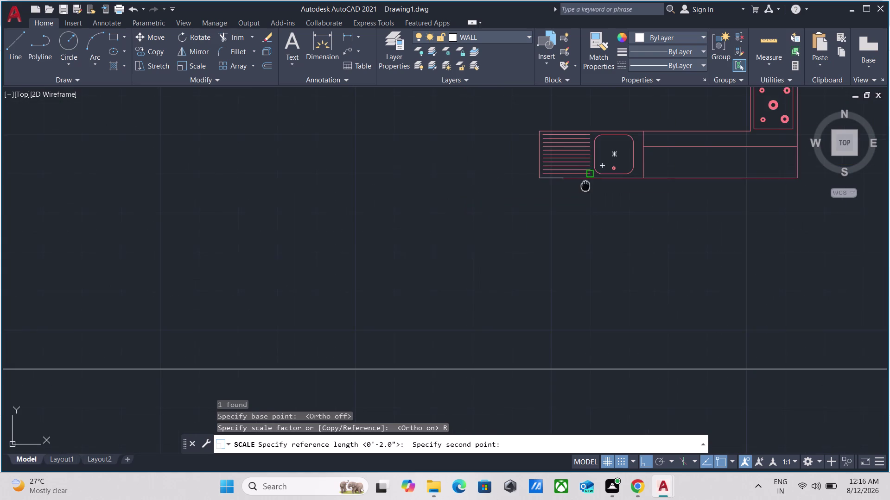
middle_drag(547, 194, 441, 214)
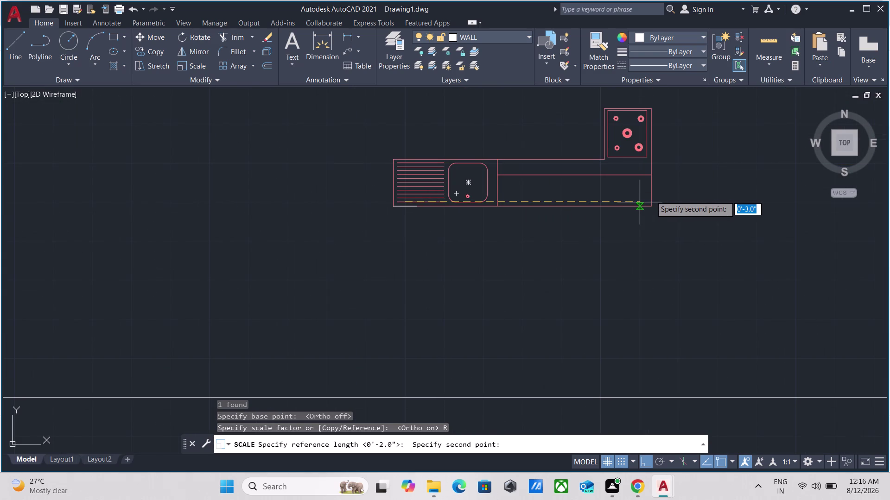
click(662, 194)
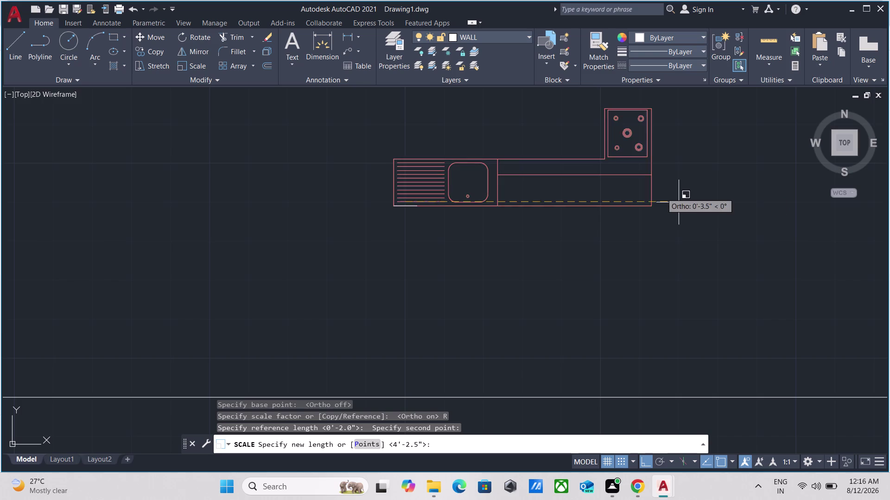
Pick the new length along the kitchen wall, then reselect the resized counter.
scroll(down, 3)
scroll(down, 3)
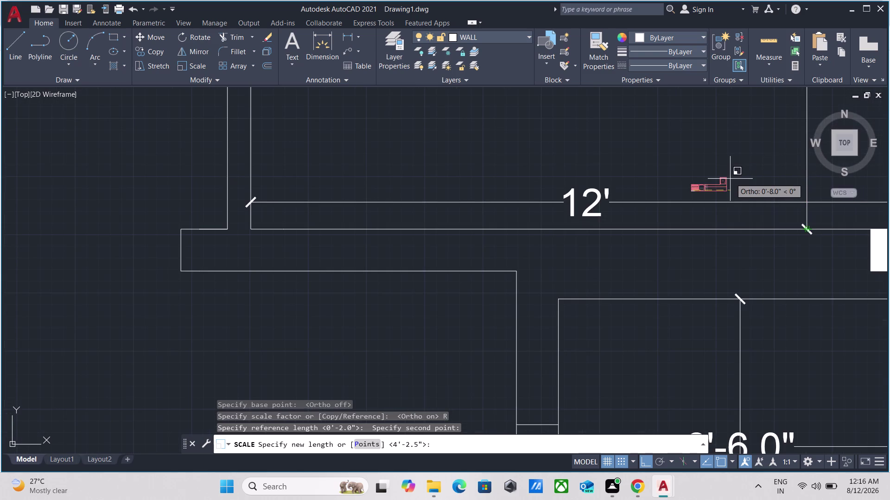
middle_drag(718, 181, 465, 229)
scroll(down, 3)
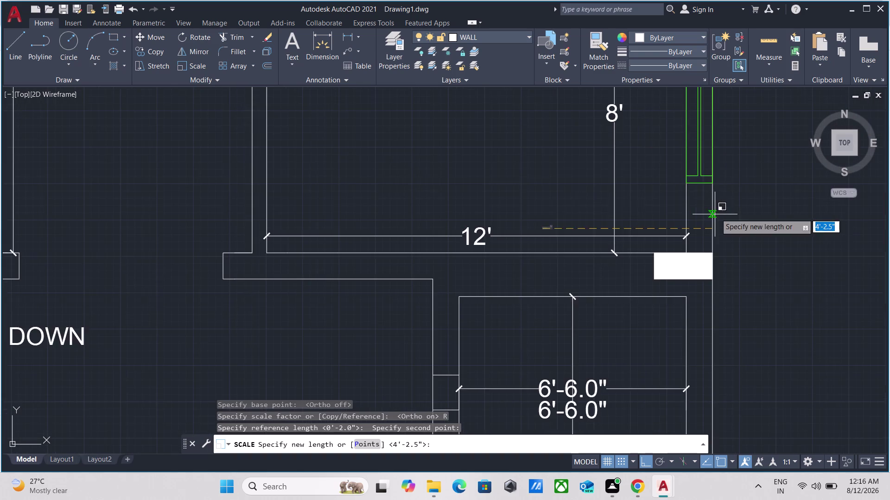
scroll(down, 3)
middle_drag(782, 206, 621, 240)
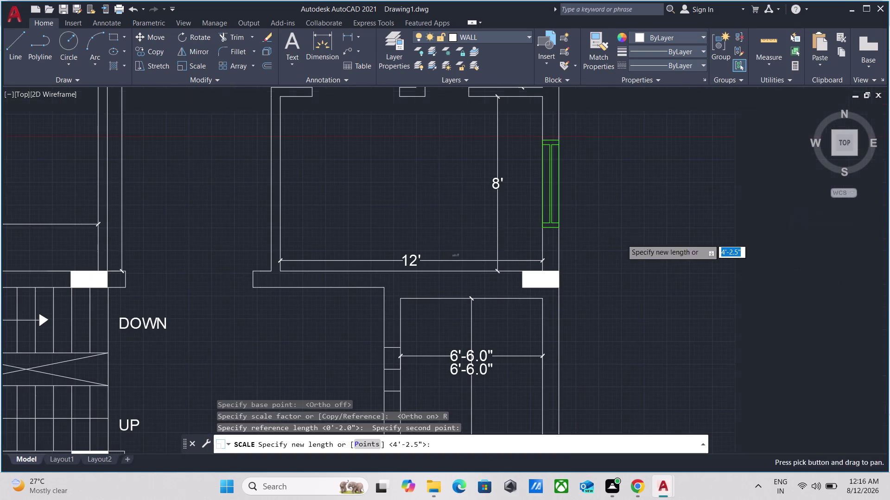
click(641, 233)
drag(644, 278, 615, 260)
click(593, 229)
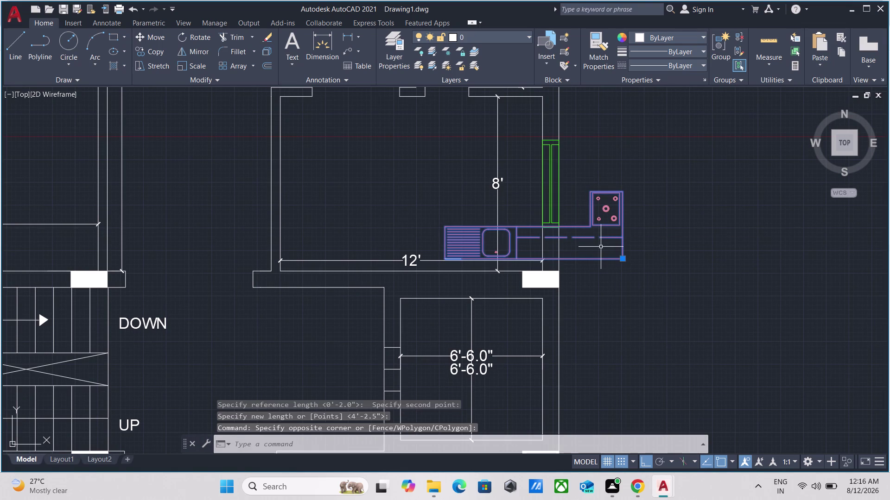
Move the resized counter by its corner into the kitchen.
key(m)
key(Return)
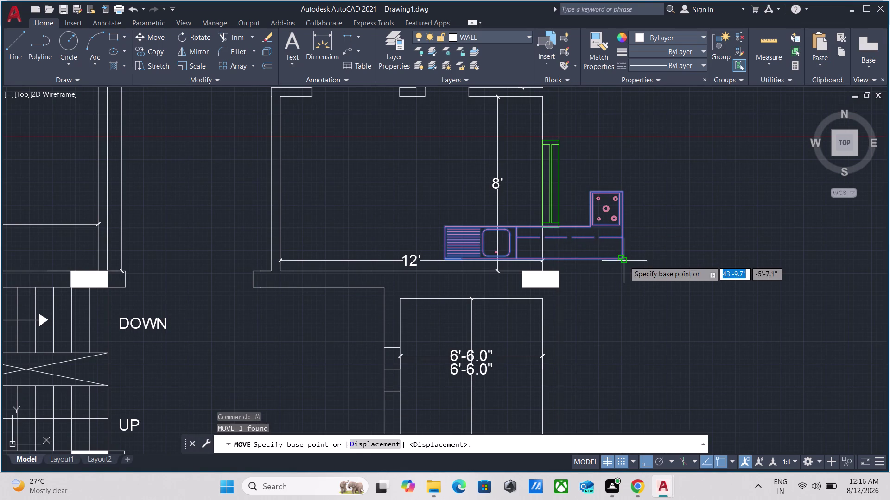
drag(624, 260, 618, 258)
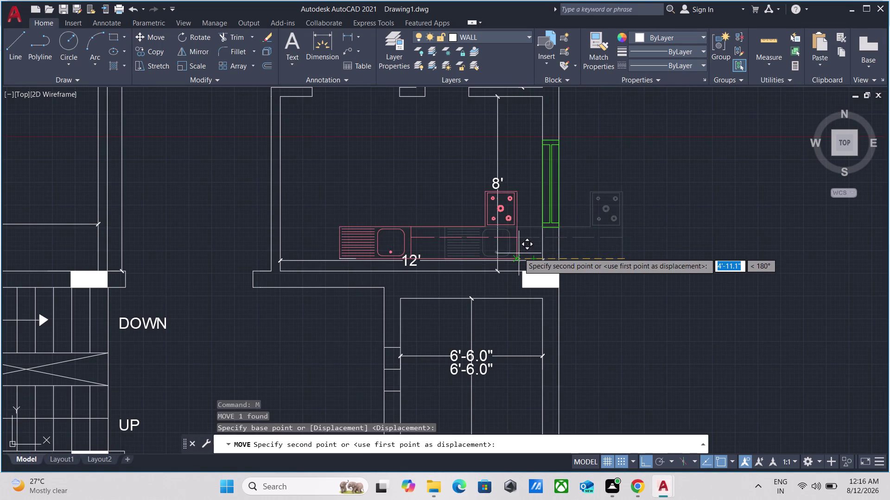
scroll(up, 3)
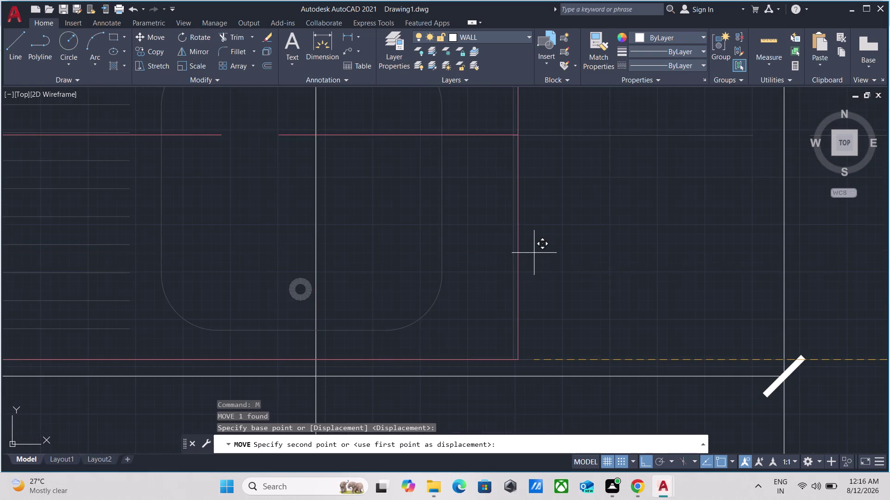
scroll(down, 3)
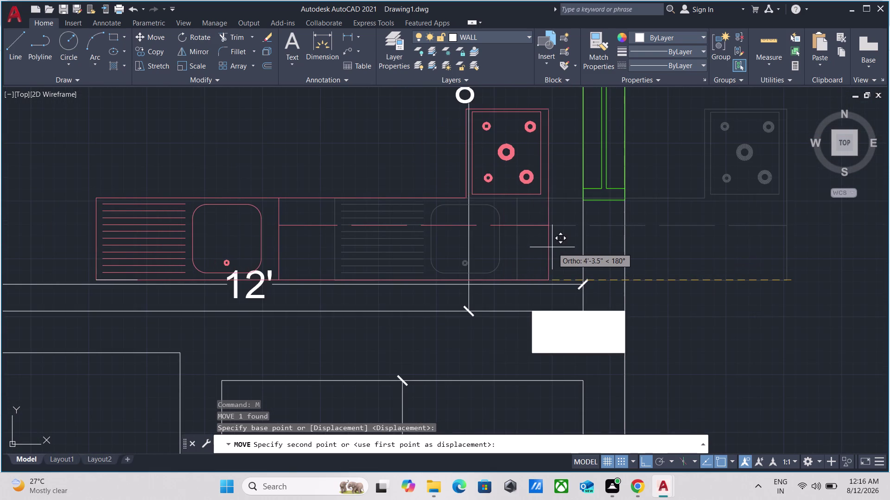
click(578, 240)
Move the counter again from its edge down onto the wall line, then reselect it.
scroll(down, 3)
scroll(up, 3)
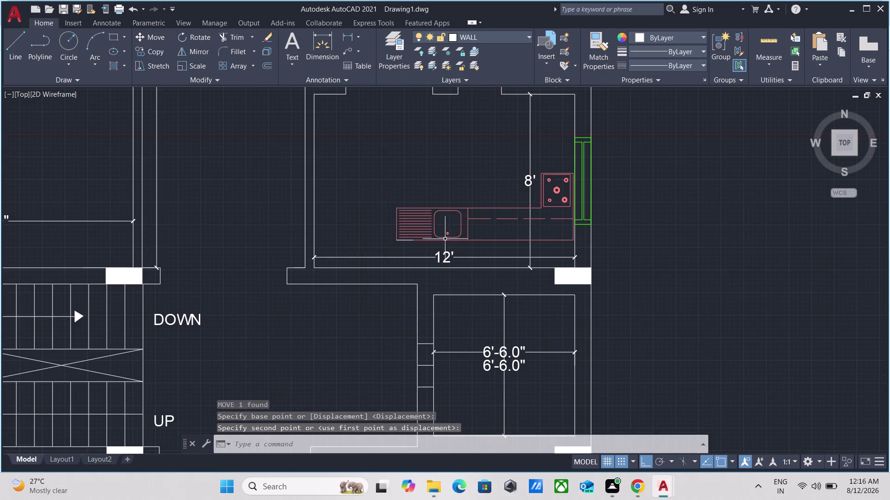
drag(546, 256, 528, 243)
click(513, 217)
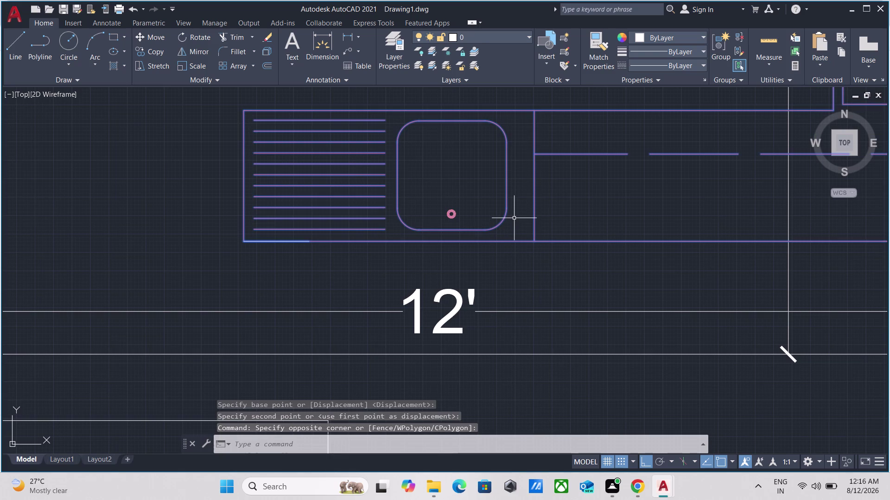
key(m)
key(Return)
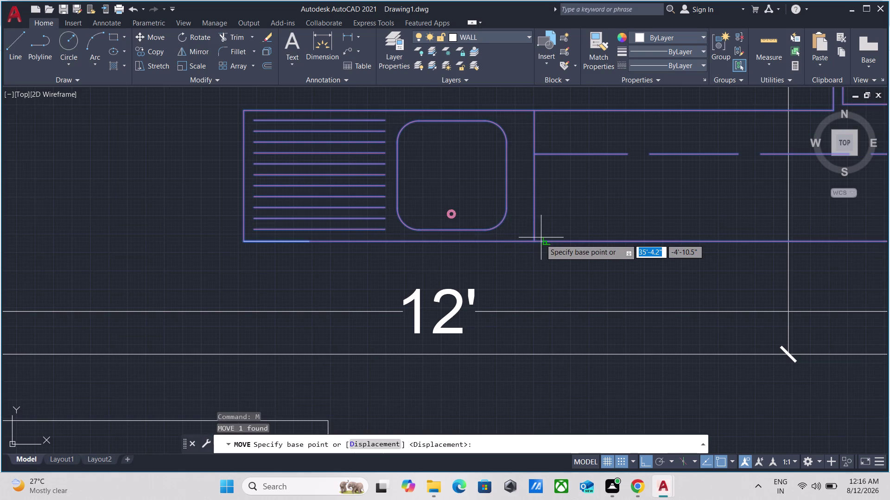
click(541, 238)
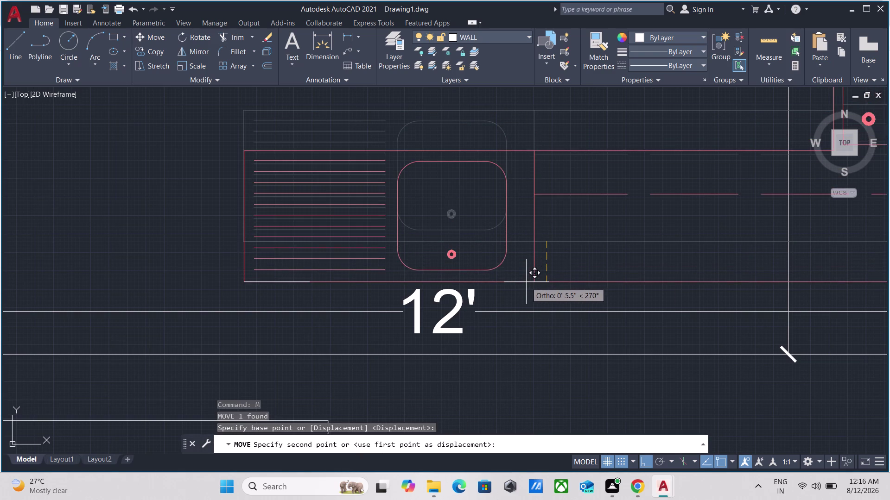
click(507, 324)
scroll(down, 3)
scroll(up, 3)
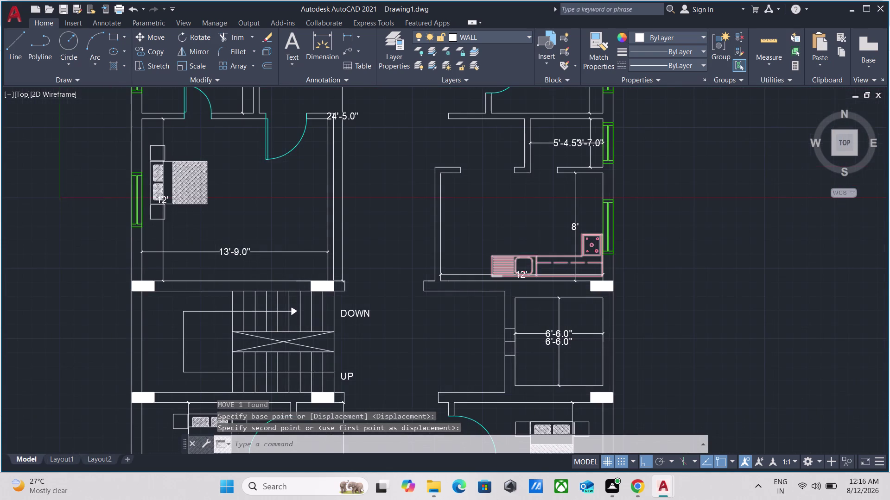
middle_drag(537, 250, 528, 225)
drag(529, 233, 514, 239)
Start a COPY of the kitchen counter from a base point on its edge.
click(491, 261)
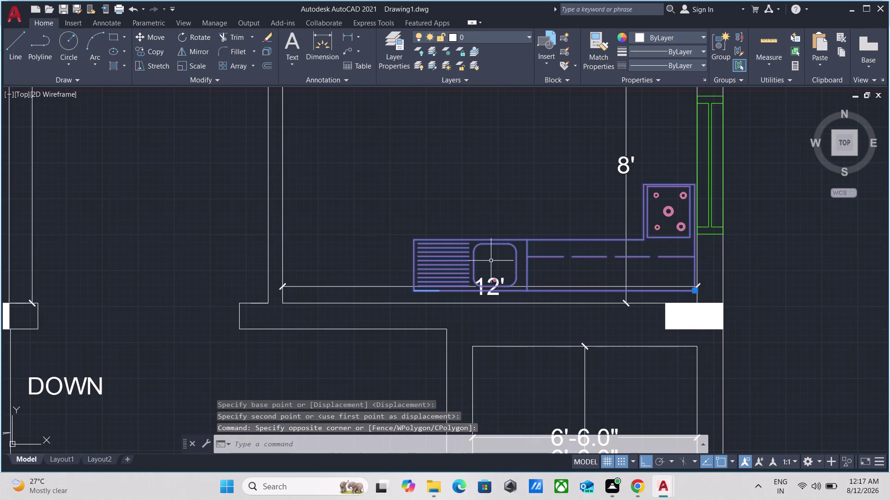
text(CO)
key(Return)
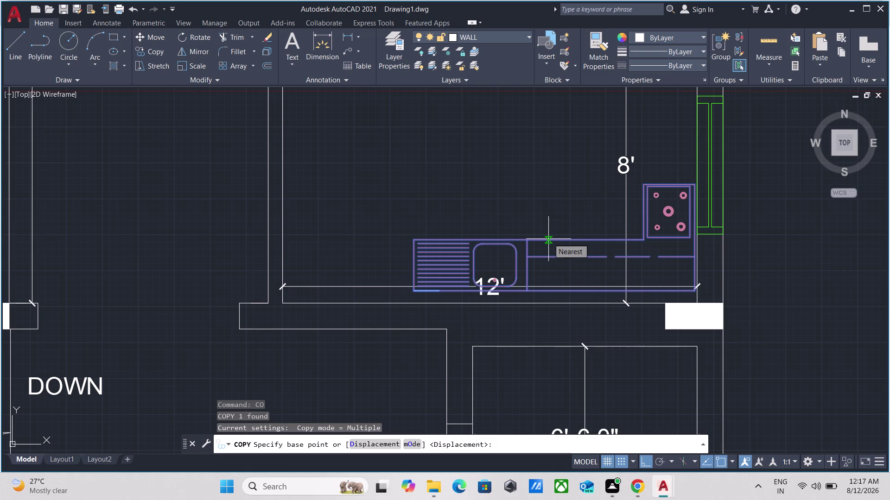
click(558, 289)
scroll(down, 3)
middle_drag(556, 305, 550, 286)
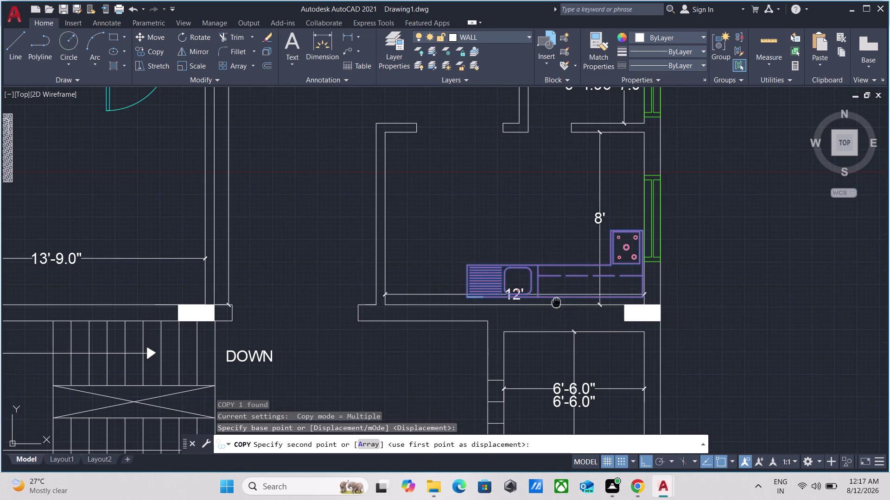
middle_drag(550, 286, 526, 91)
Place a copy of the counter in the other floor's kitchen.
scroll(down, 3)
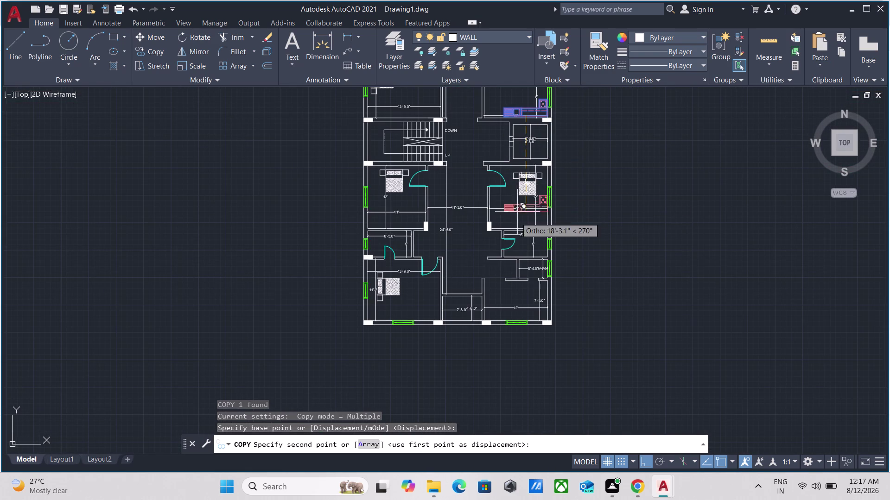
scroll(up, 3)
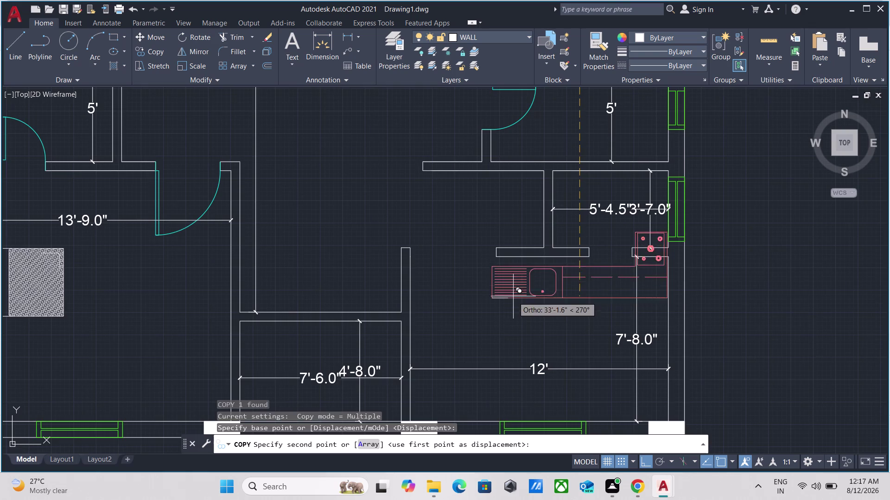
middle_drag(513, 296, 500, 50)
scroll(up, 3)
scroll(down, 3)
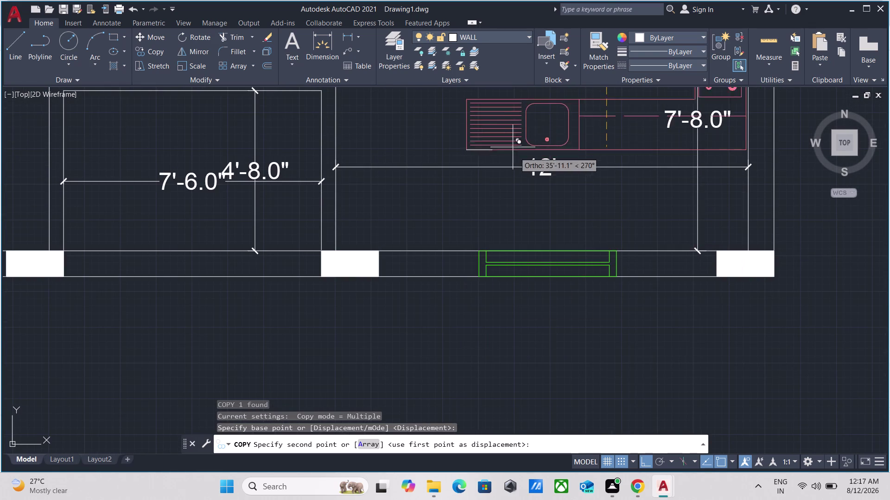
scroll(down, 3)
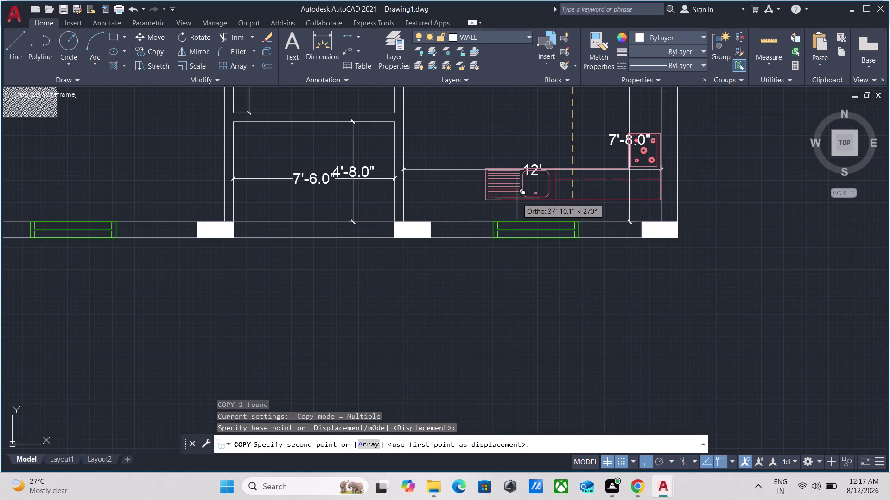
click(517, 197)
scroll(down, 3)
middle_drag(517, 129, 504, 220)
scroll(up, 3)
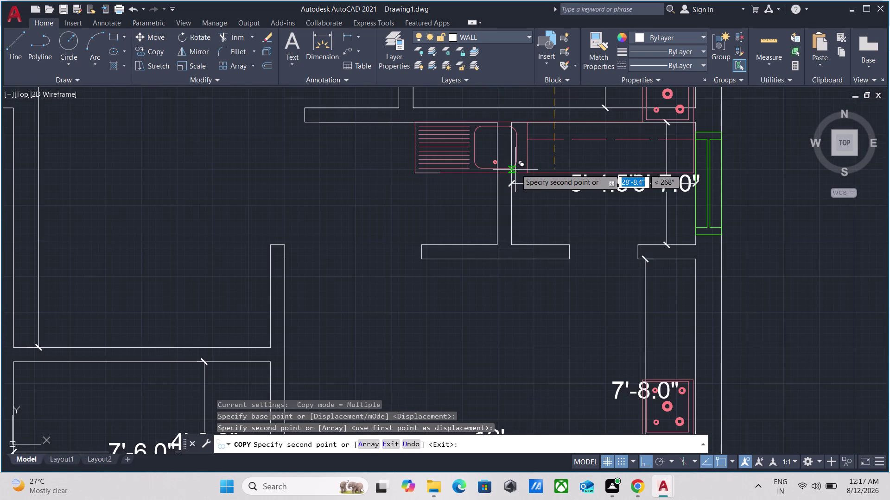
Cancel the copy, then move the sink counter down against the kitchen wall.
key(Escape)
middle_drag(452, 213, 346, 0)
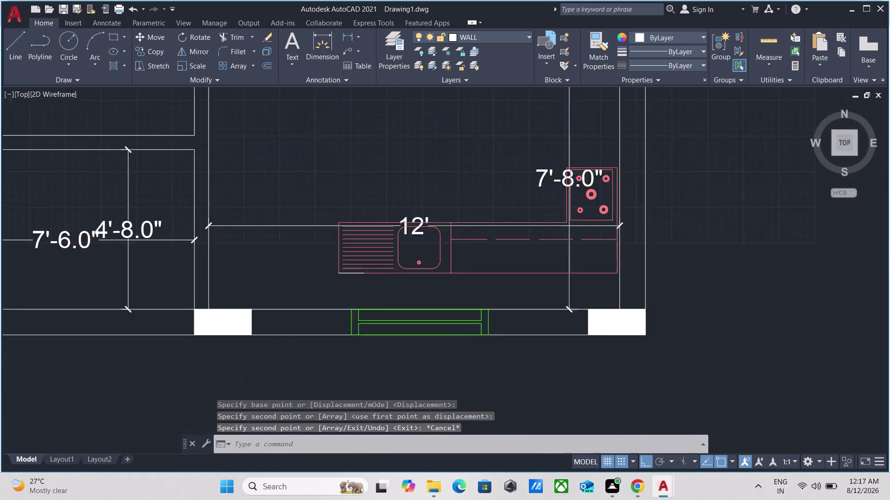
scroll(up, 3)
drag(453, 216, 440, 195)
click(394, 106)
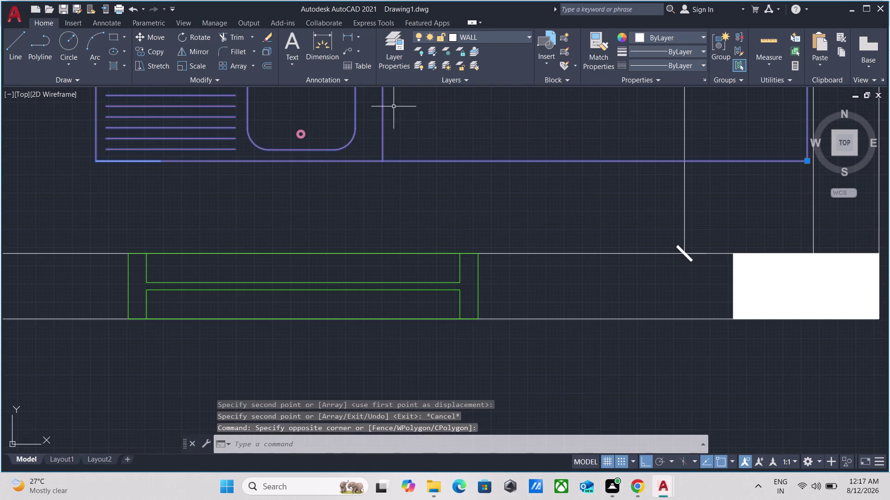
key(m)
key(Return)
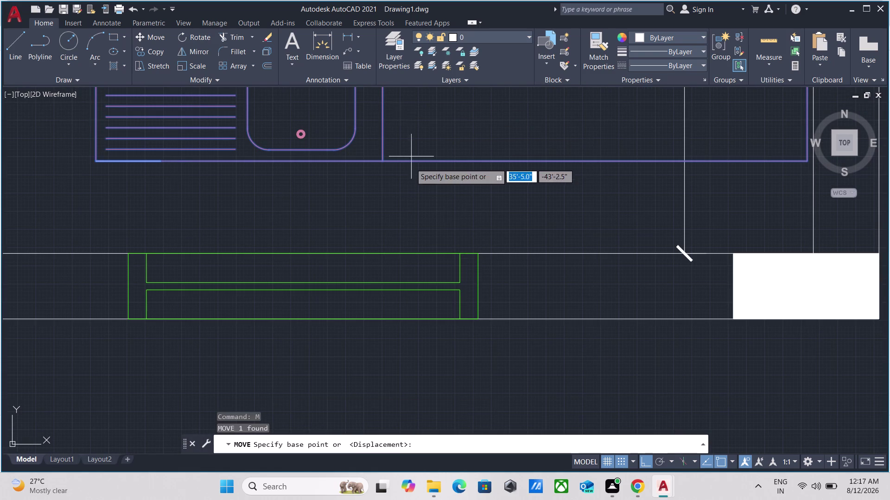
click(415, 162)
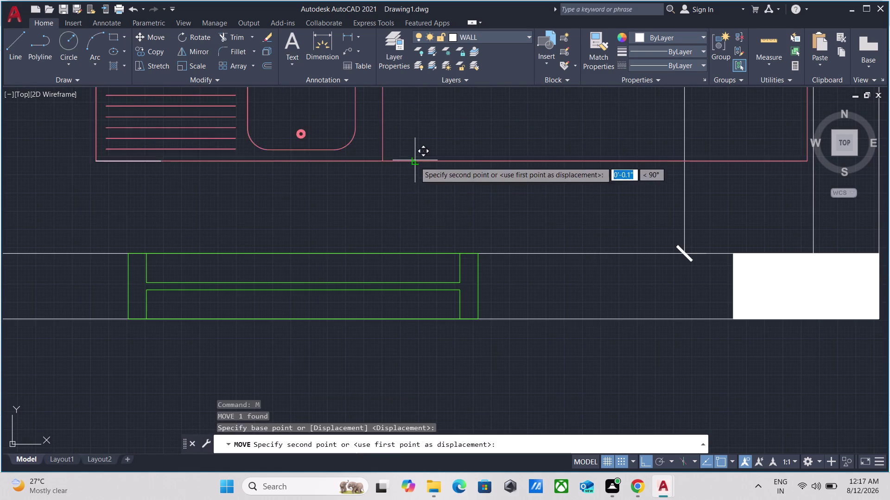
click(404, 237)
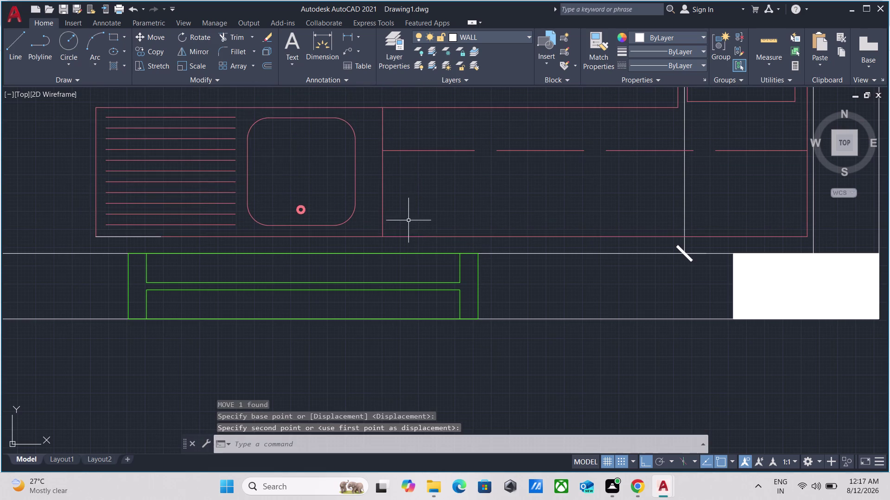
Zoom out and pan to the loose toilet and wash-basin symbols right of the plan.
scroll(down, 3)
middle_drag(407, 183, 430, 247)
scroll(down, 3)
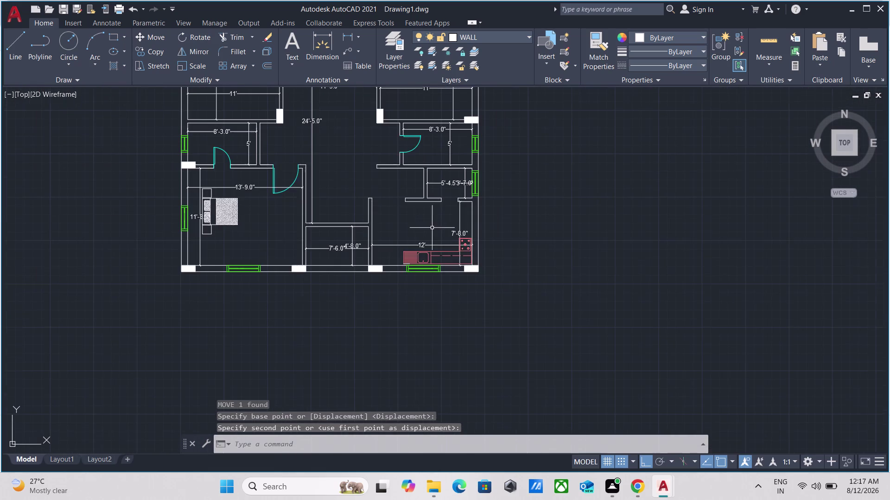
middle_drag(432, 228, 441, 263)
scroll(up, 3)
scroll(down, 3)
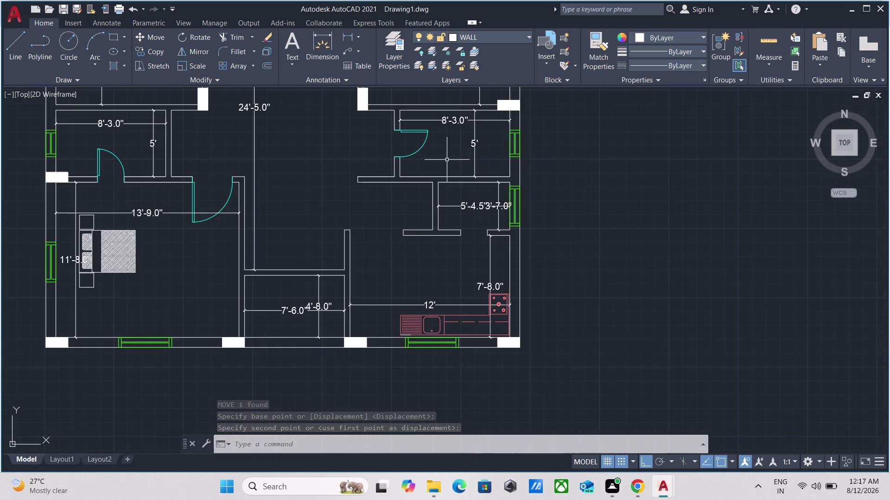
scroll(down, 3)
middle_drag(546, 143, 252, 260)
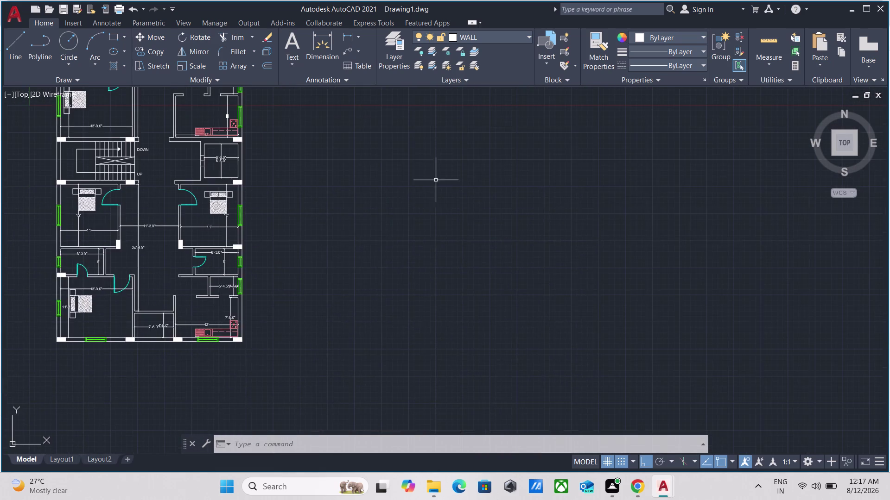
scroll(down, 3)
scroll(up, 3)
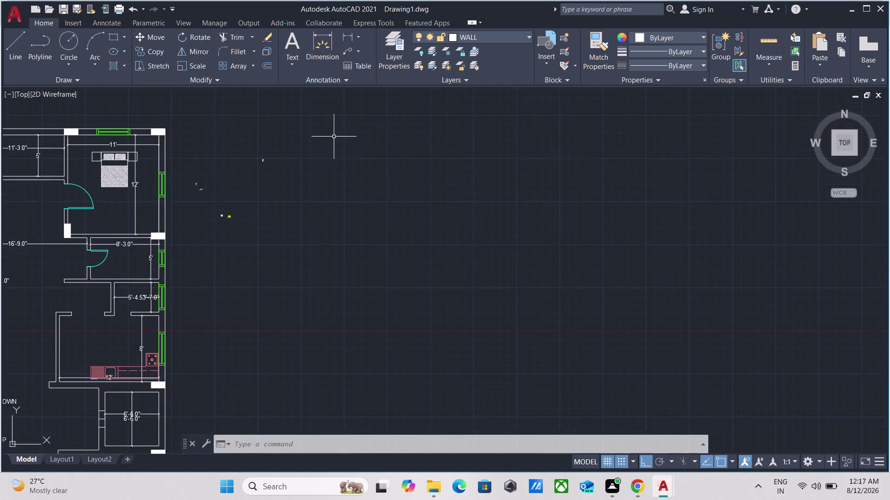
scroll(up, 3)
scroll(up, 3)
middle_drag(199, 192, 862, 216)
scroll(down, 3)
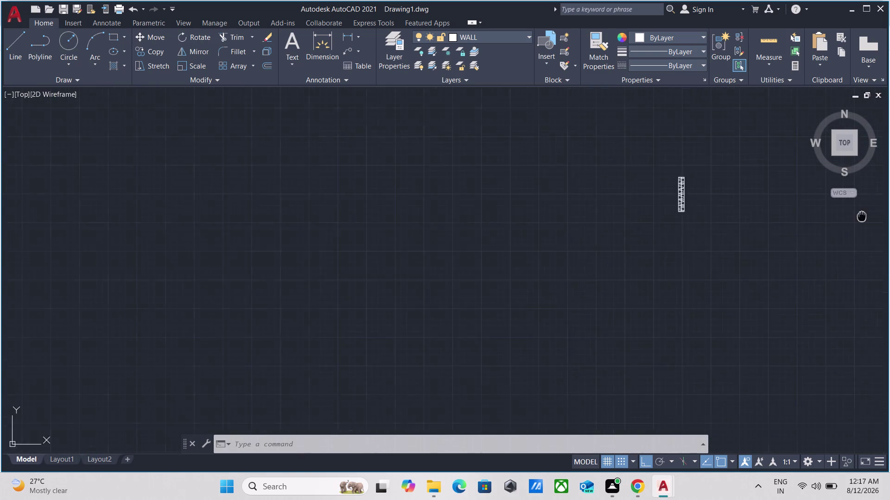
scroll(down, 3)
scroll(up, 3)
scroll(up, 3)
scroll(up, 3)
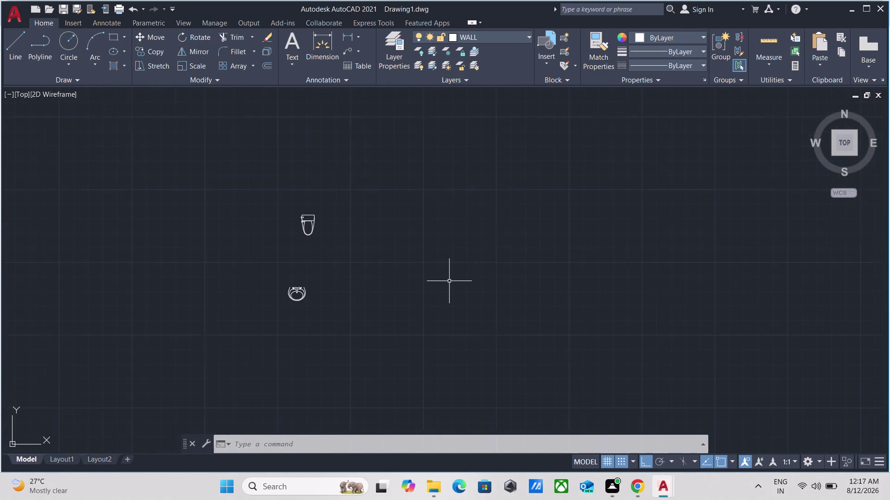
middle_drag(449, 280, 889, 270)
scroll(up, 3)
scroll(down, 3)
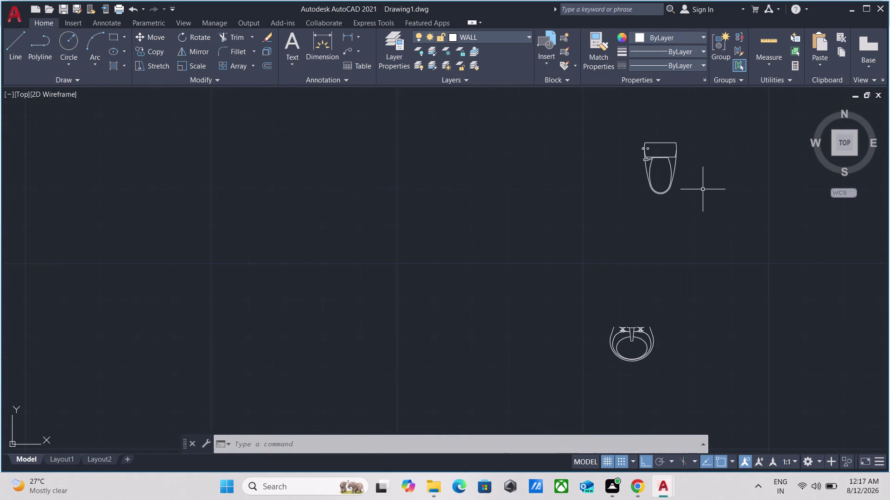
Window-select the toilet block and zoom in on it.
drag(700, 201, 692, 198)
click(597, 147)
scroll(down, 3)
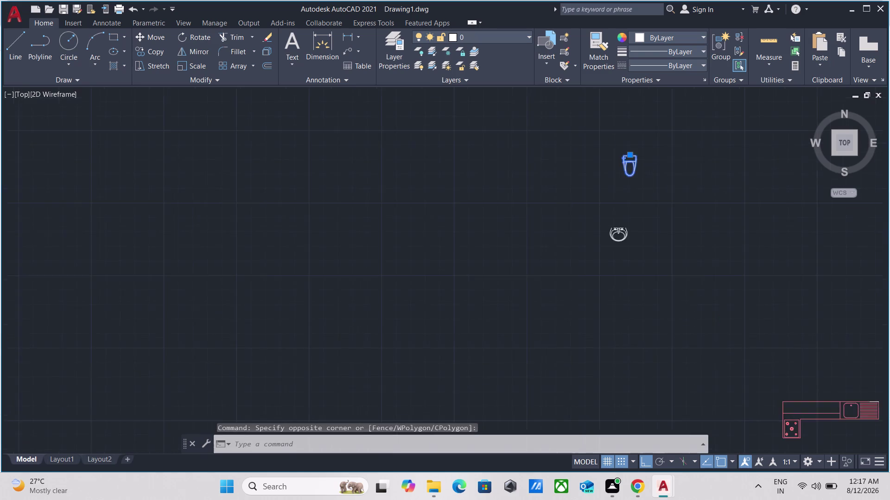
scroll(down, 3)
scroll(down, 3)
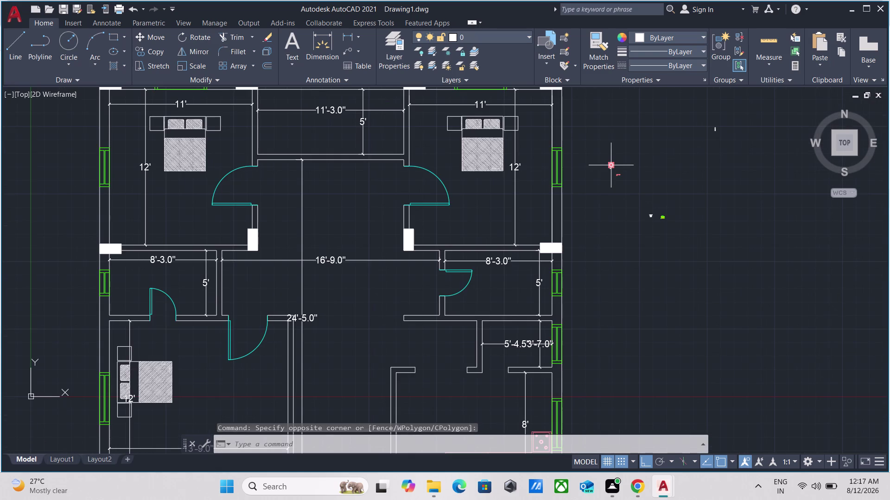
scroll(up, 3)
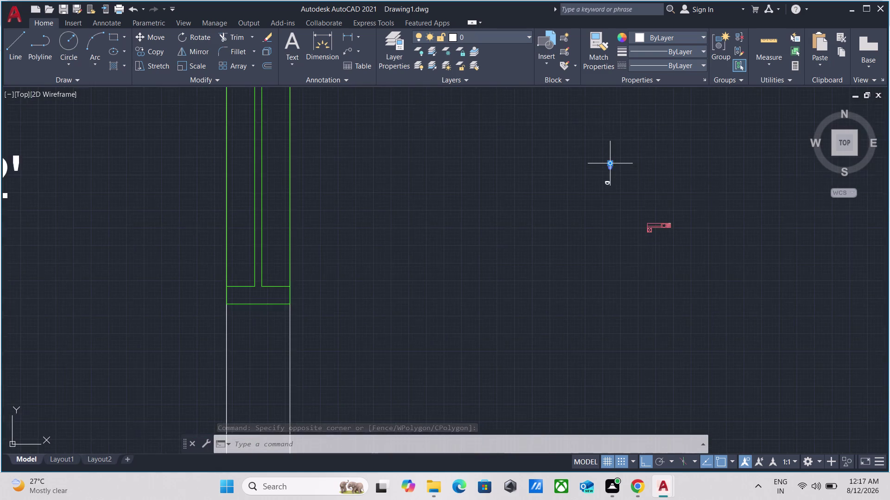
scroll(up, 3)
Start SCALE on the toilet, then cancel it and turn ortho off.
text(S)
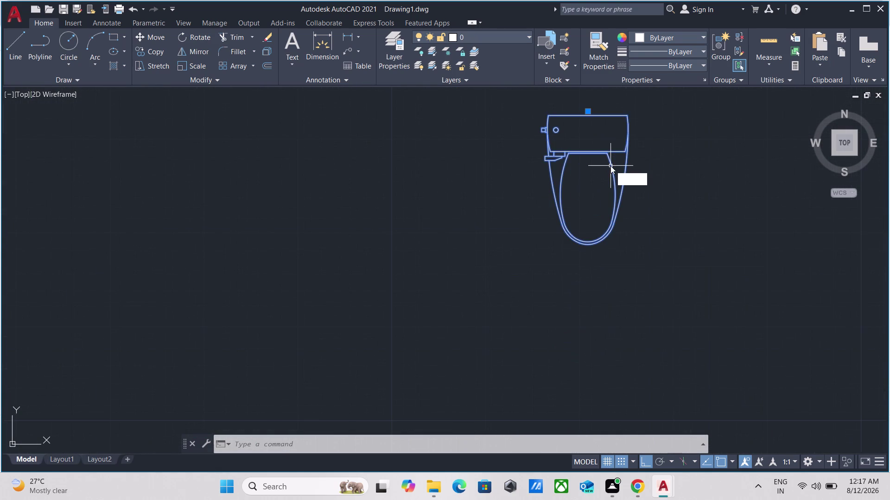
text(CA)
text(L)
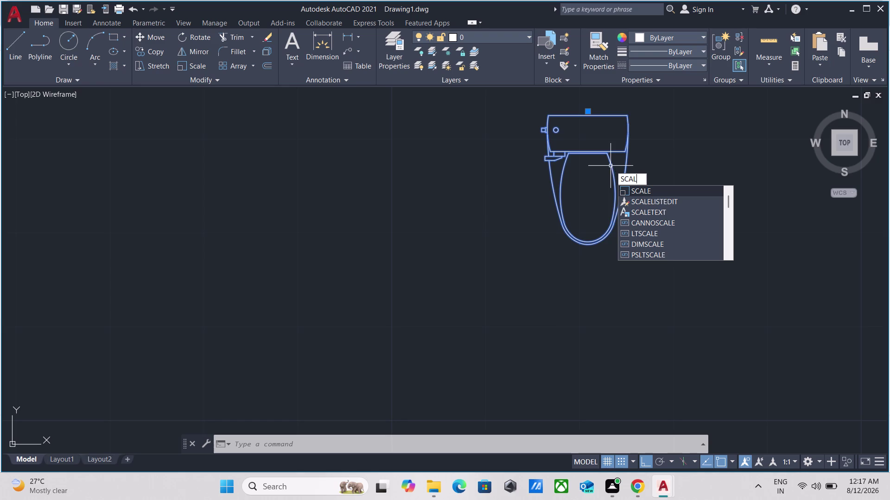
text(E)
key(Return)
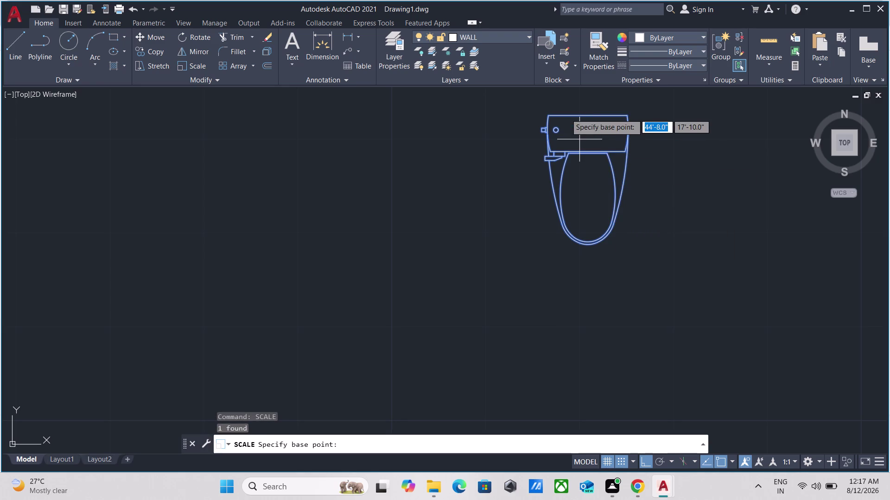
middle_drag(542, 106, 493, 141)
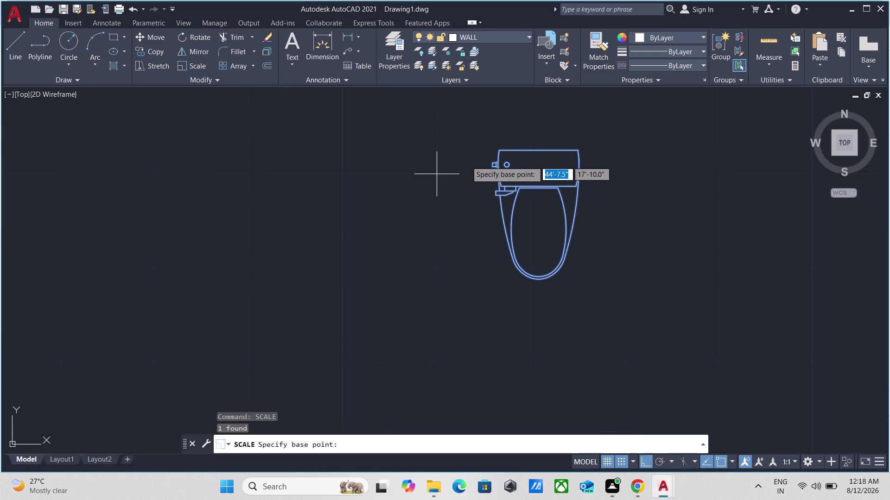
key(Escape)
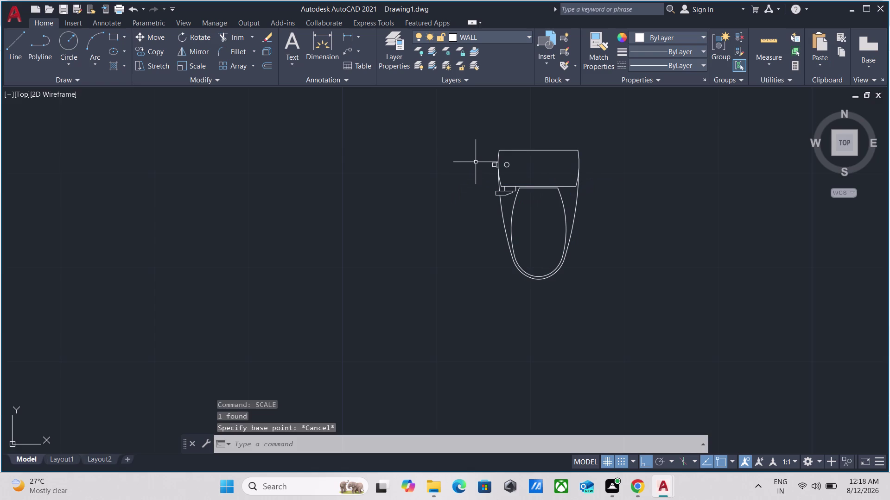
key(F8)
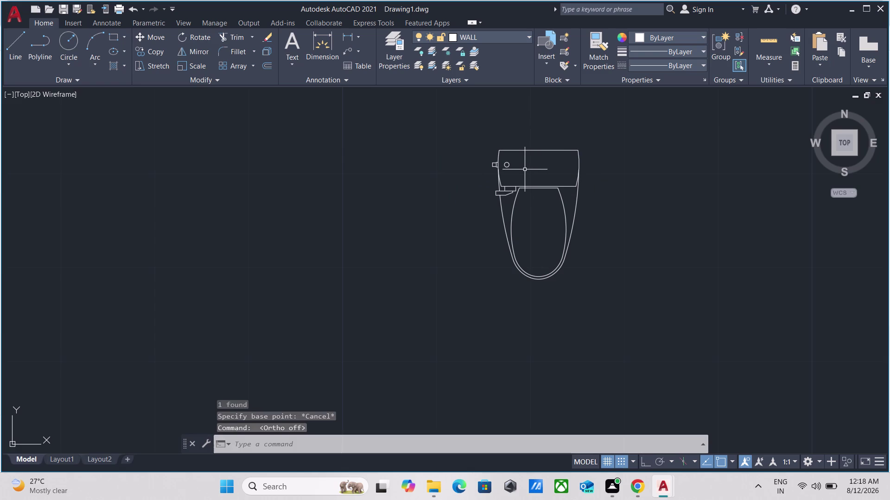
Window-select the toilet block beside the floor plan.
scroll(down, 3)
scroll(down, 3)
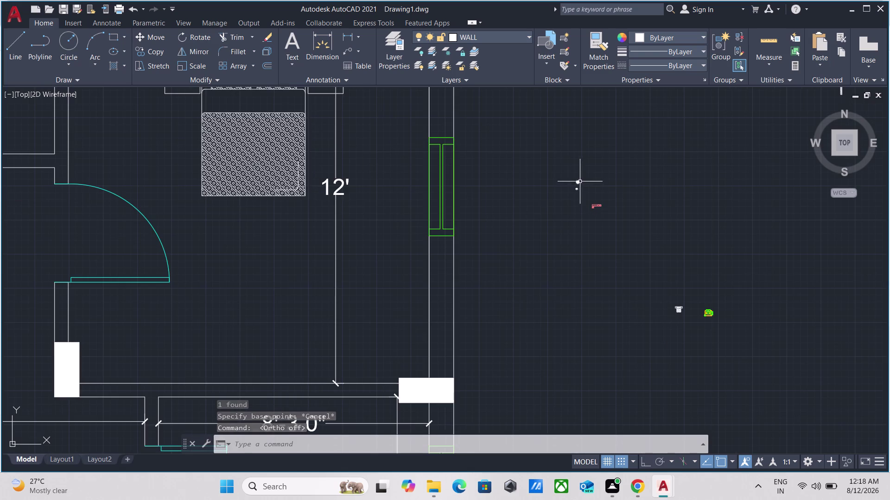
scroll(up, 3)
scroll(up, 3)
click(533, 276)
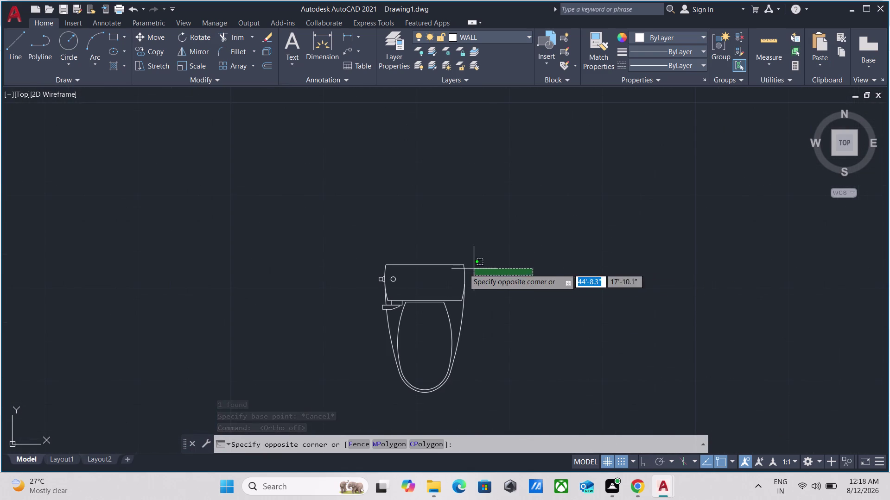
click(440, 267)
Rerun SCALE on the selected toilet and pick its base point.
text(SC)
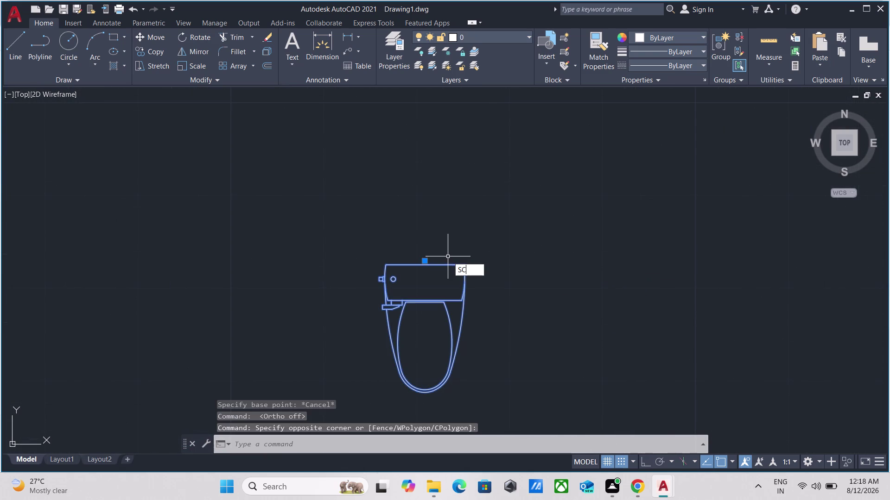
text(A)
text(LE)
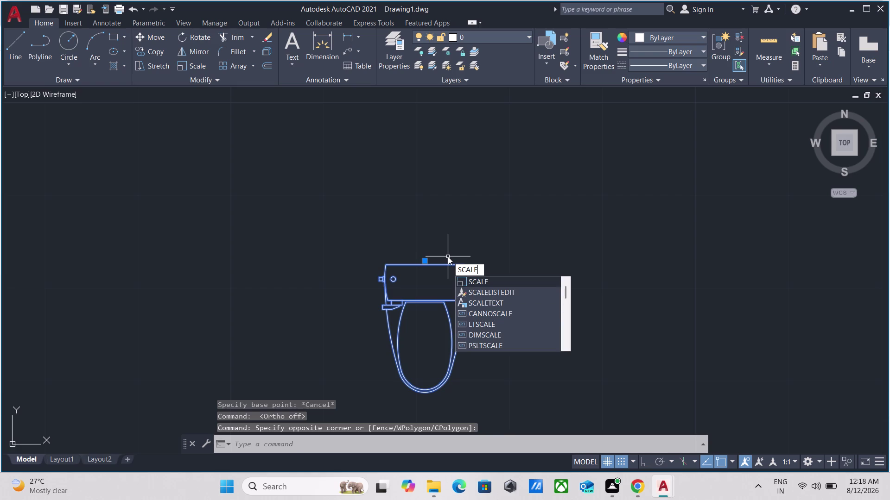
key(Return)
middle_drag(430, 229, 450, 187)
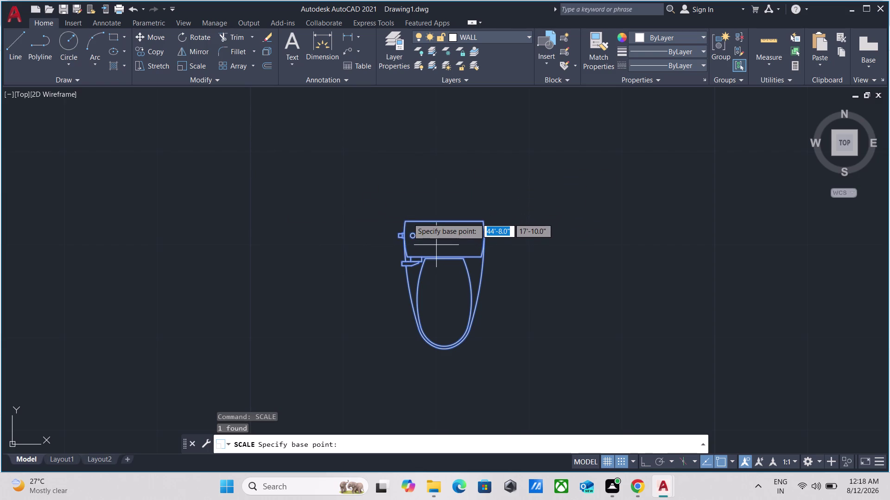
key(F8)
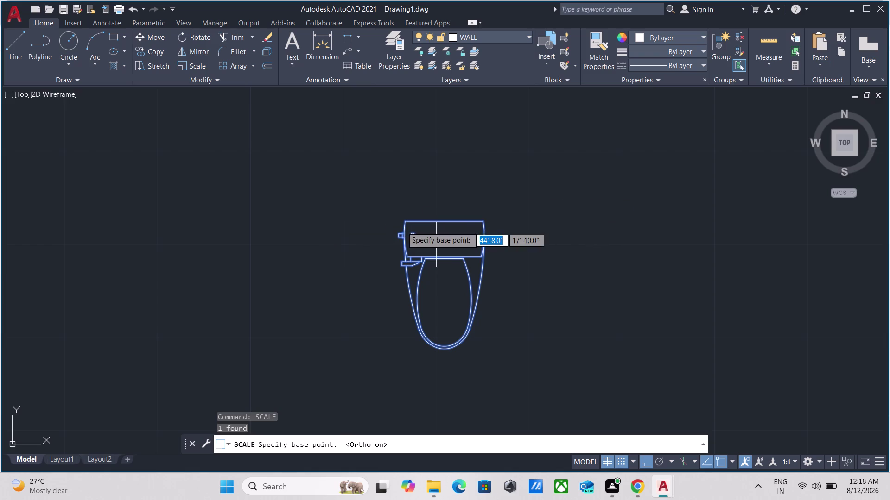
key(F8)
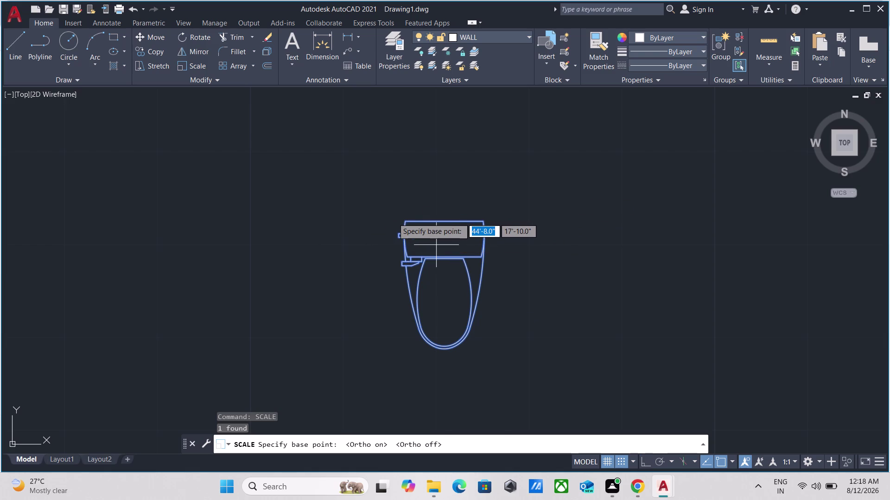
scroll(up, 3)
click(393, 218)
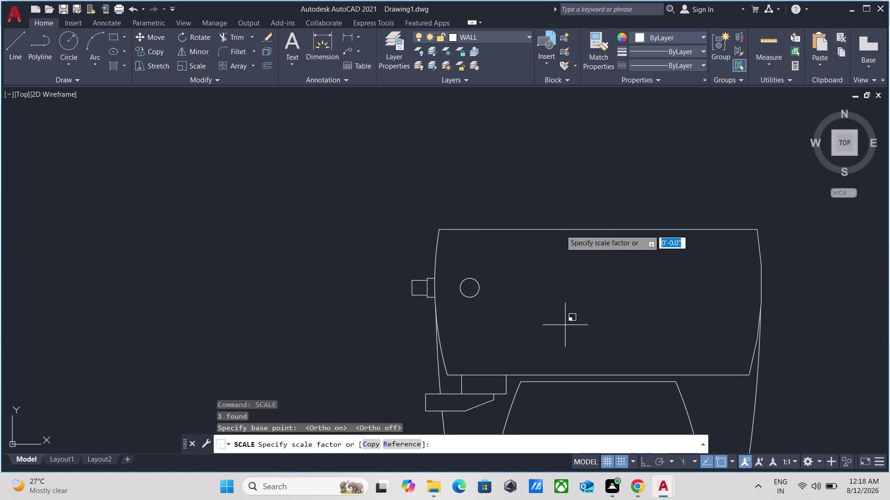
scroll(down, 3)
scroll(down, 3)
Set the scale factor to shrink the toilet, then window-select the resized fixture.
middle_drag(779, 236, 542, 220)
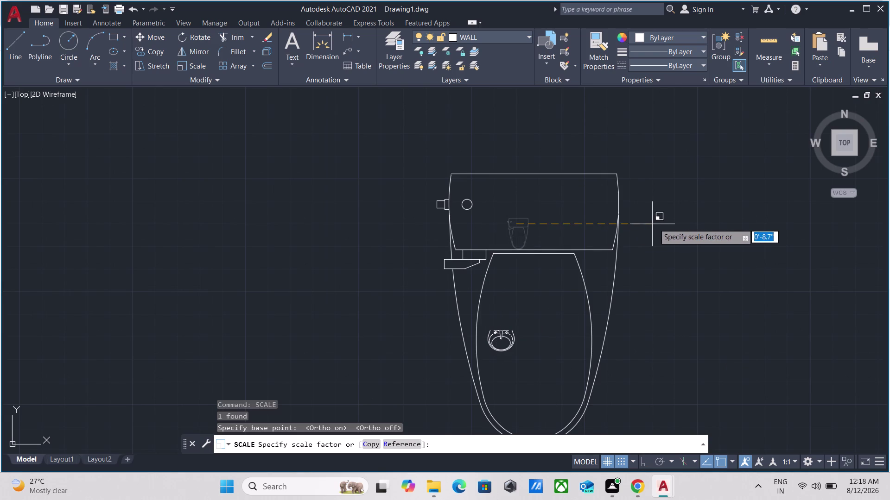
middle_drag(709, 220, 577, 220)
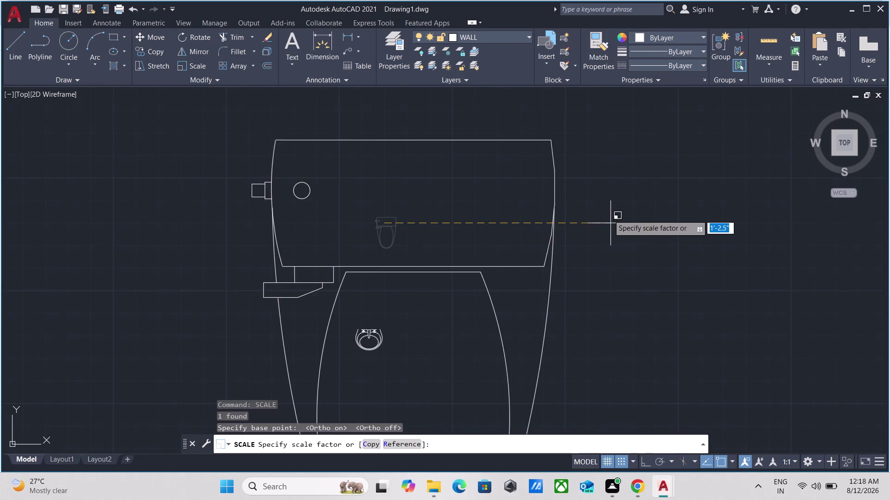
scroll(down, 3)
click(649, 214)
scroll(down, 3)
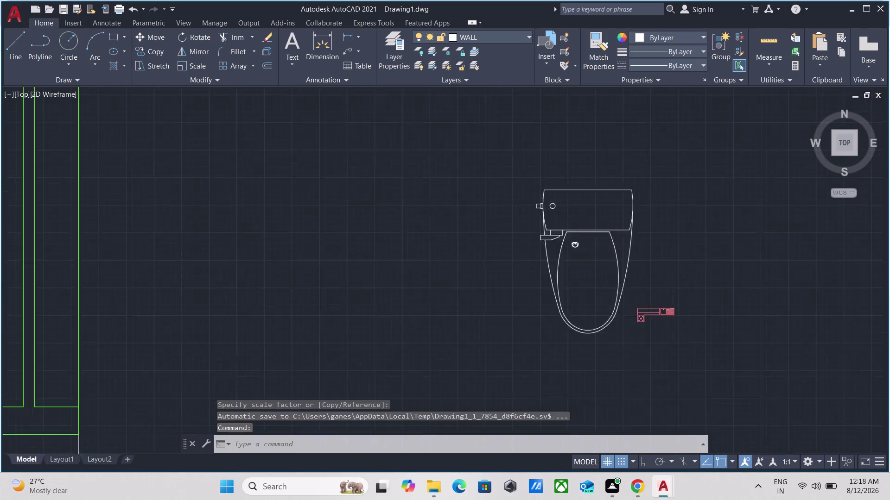
scroll(down, 3)
scroll(up, 3)
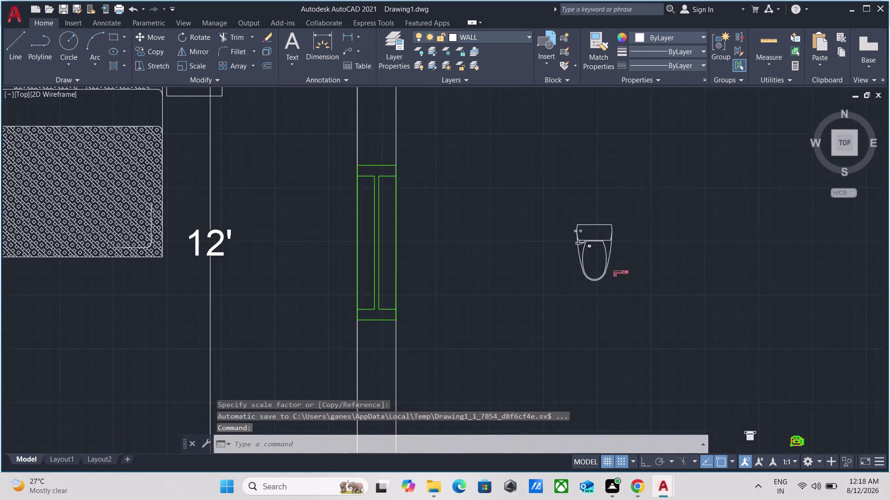
drag(666, 207, 646, 209)
Start copying the selected toilet with COPY from a picked base point.
click(525, 254)
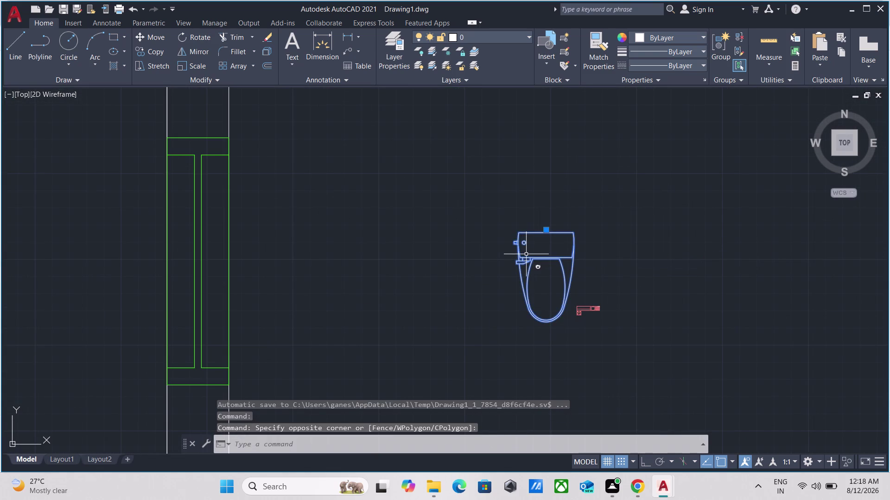
text(CO)
key(Return)
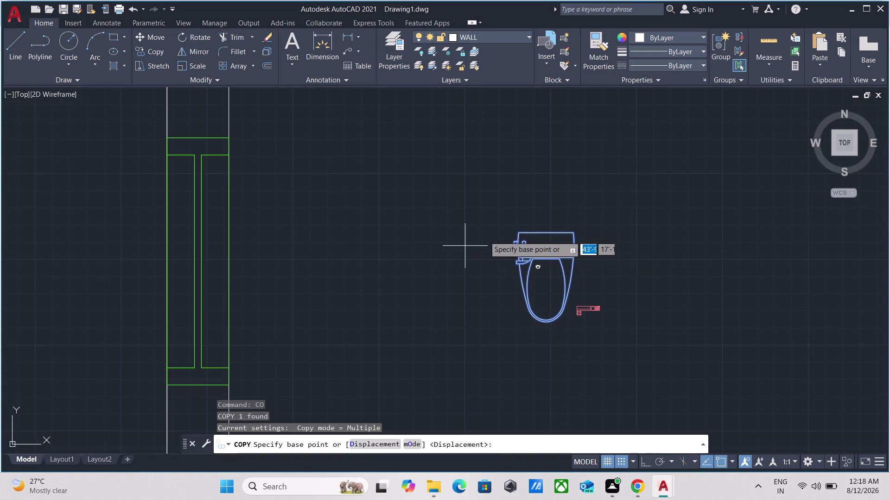
click(545, 235)
scroll(down, 3)
middle_drag(212, 247, 534, 173)
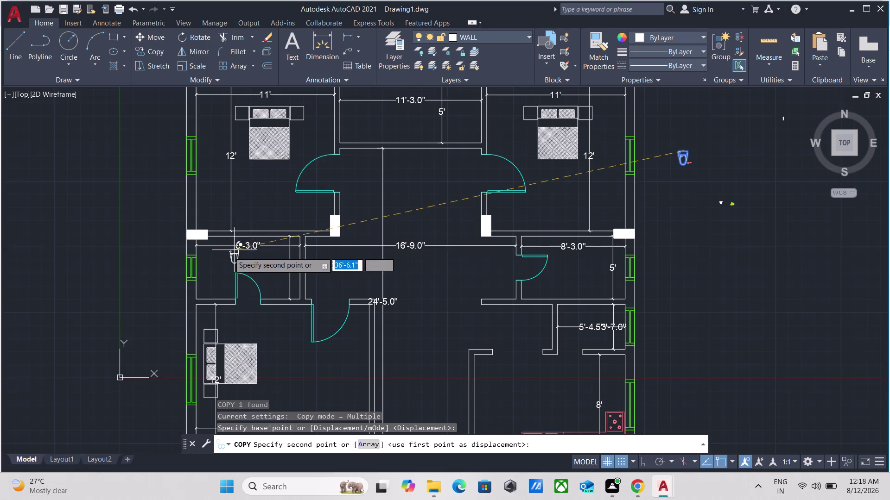
scroll(up, 3)
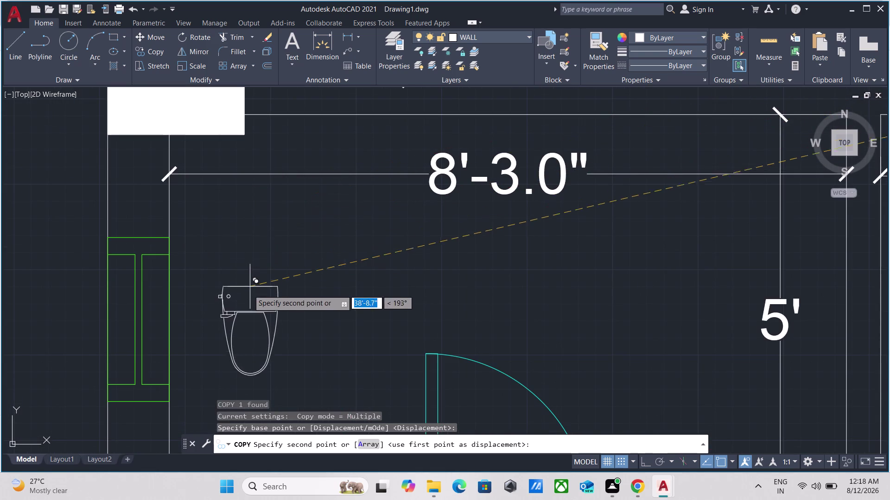
scroll(up, 3)
scroll(down, 3)
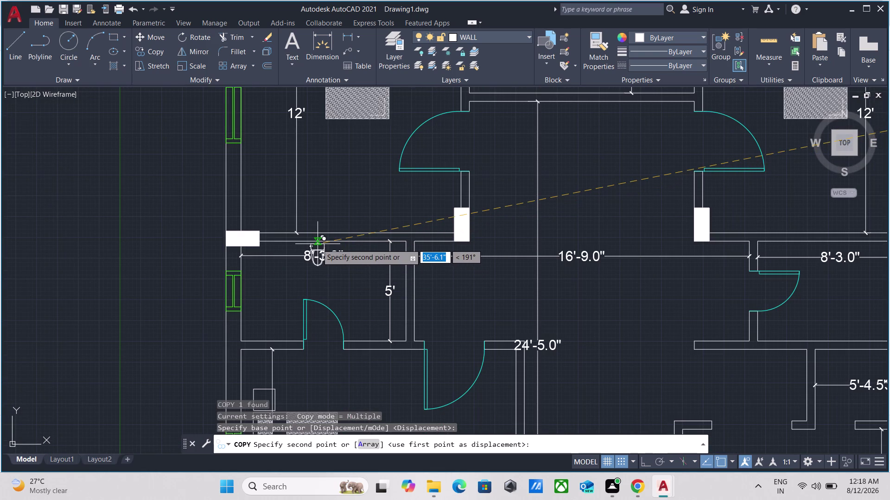
Place toilet copies in the left and right bathrooms of the upper floor.
click(317, 243)
scroll(down, 3)
middle_drag(607, 234, 455, 204)
scroll(up, 3)
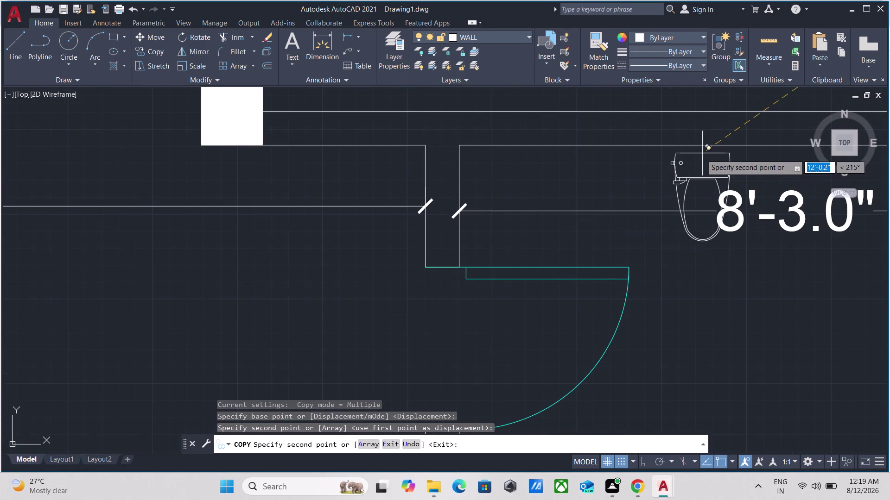
click(702, 147)
scroll(down, 3)
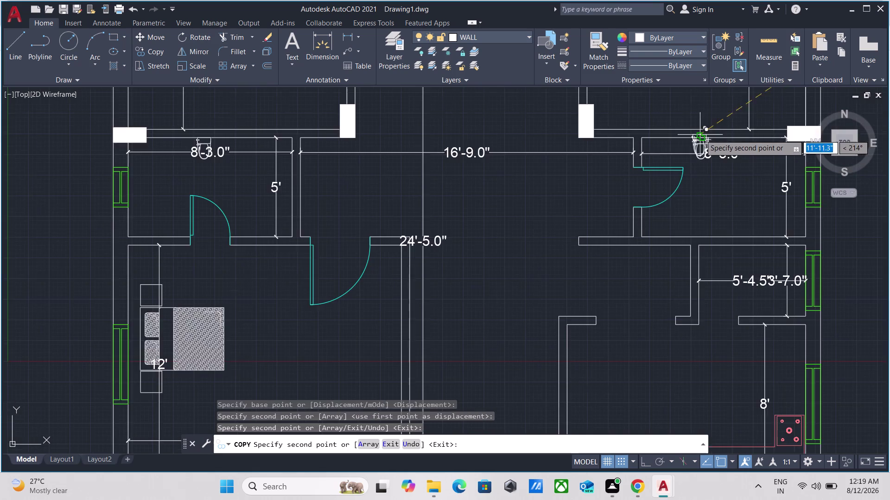
middle_drag(701, 135, 648, 281)
scroll(down, 3)
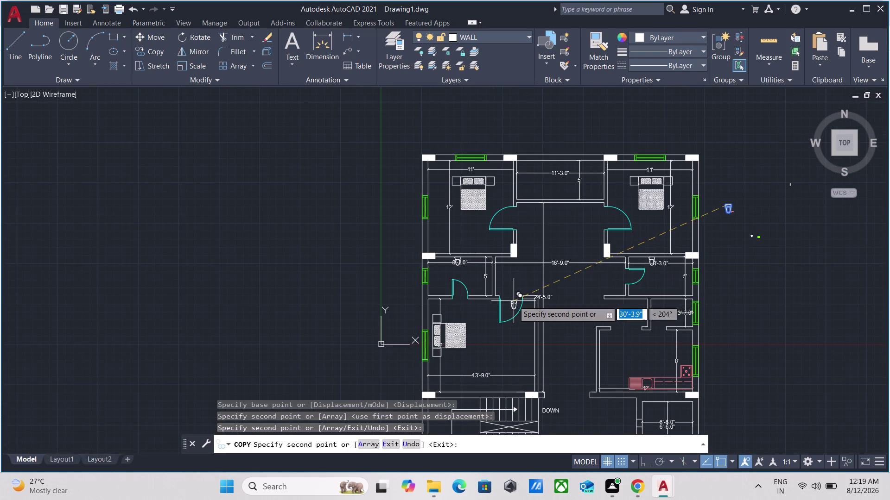
middle_drag(513, 302, 521, 109)
scroll(up, 3)
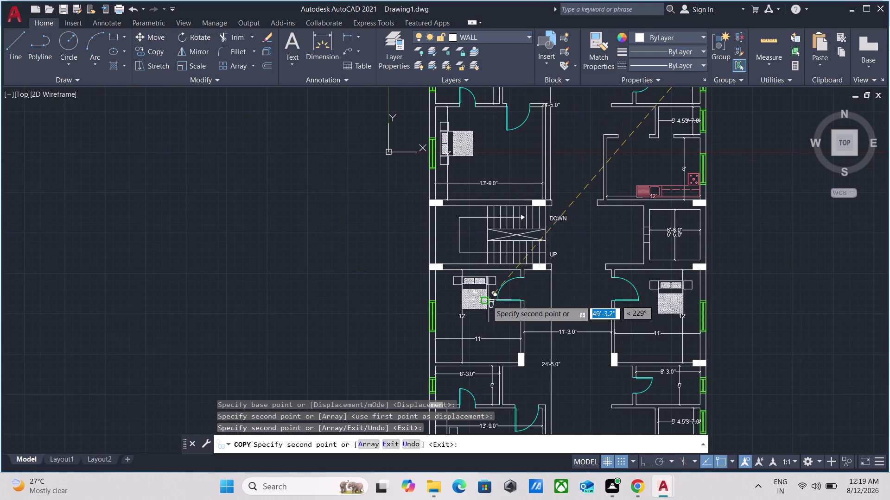
middle_drag(469, 320, 488, 112)
scroll(up, 3)
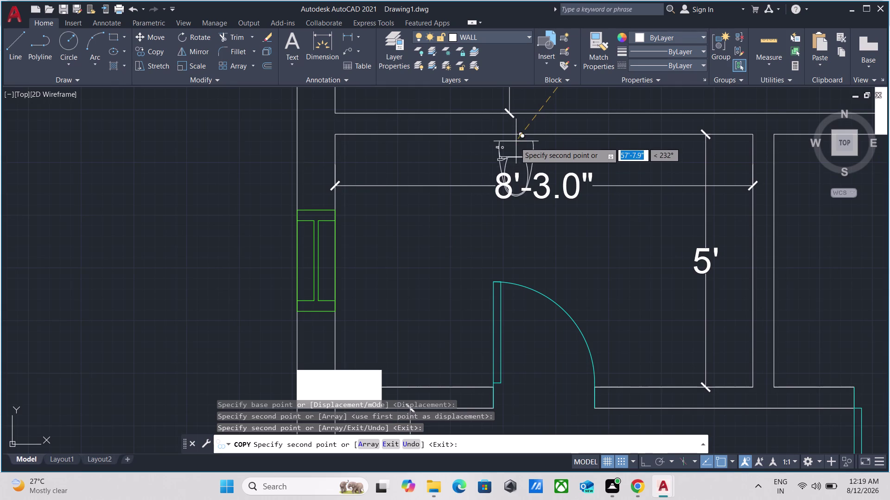
Place toilet copies in two bathrooms on the other floor.
click(515, 136)
scroll(down, 3)
middle_drag(598, 161, 246, 160)
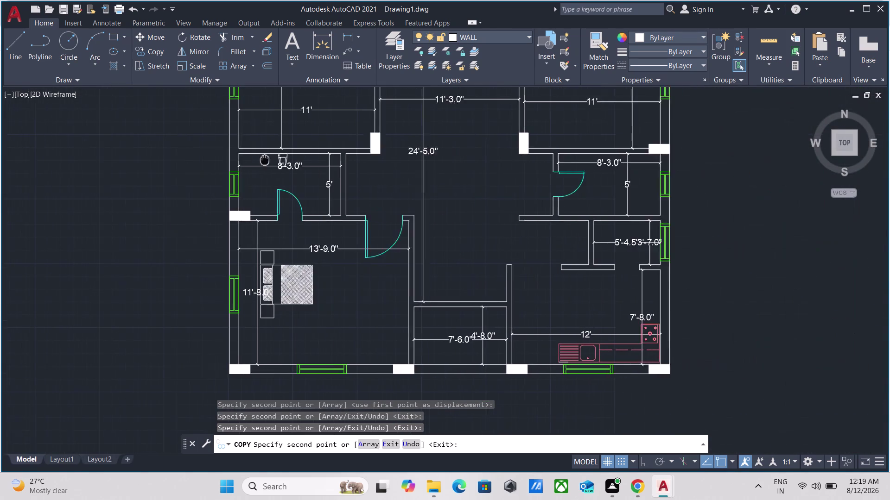
scroll(up, 3)
click(590, 134)
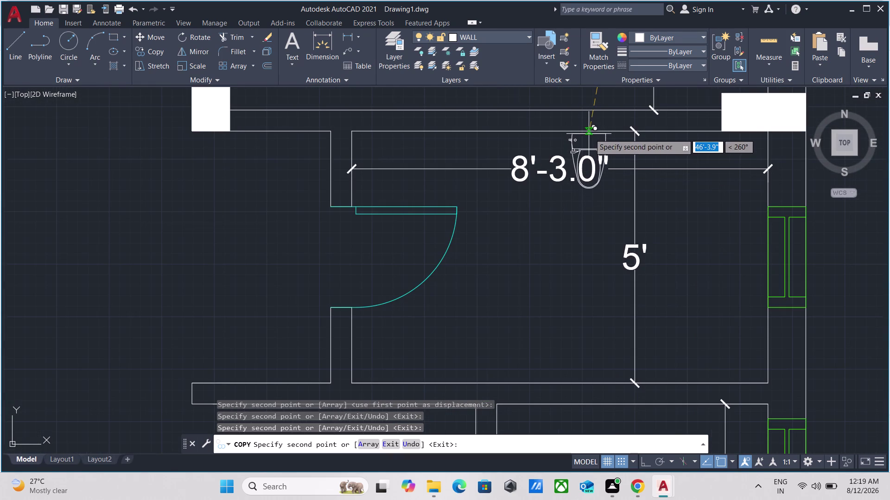
scroll(down, 3)
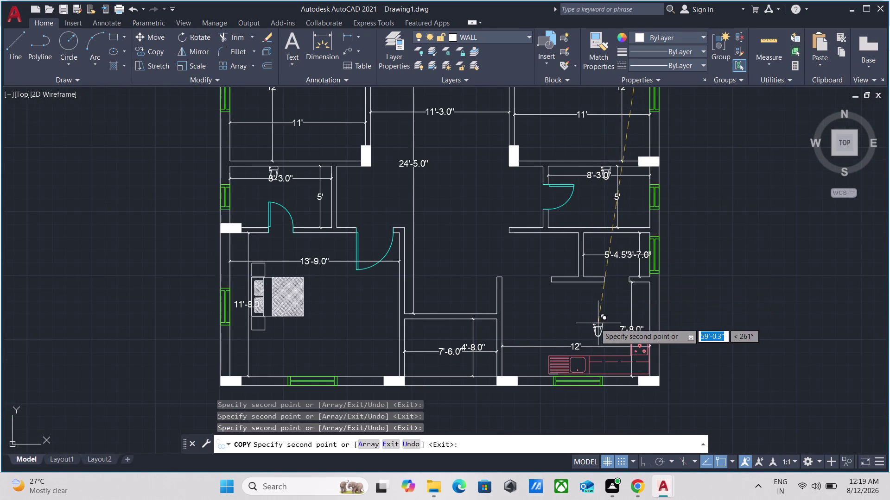
middle_drag(587, 318, 569, 233)
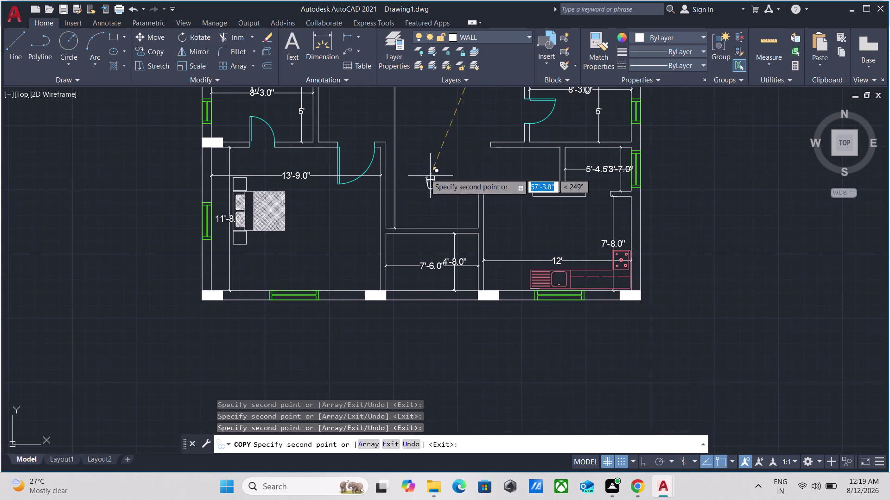
scroll(down, 3)
scroll(up, 3)
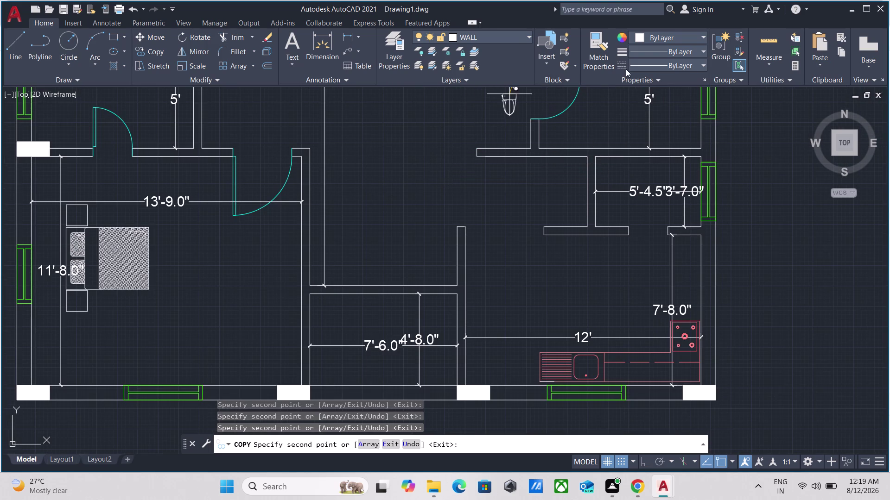
scroll(down, 3)
scroll(down, 3)
scroll(up, 3)
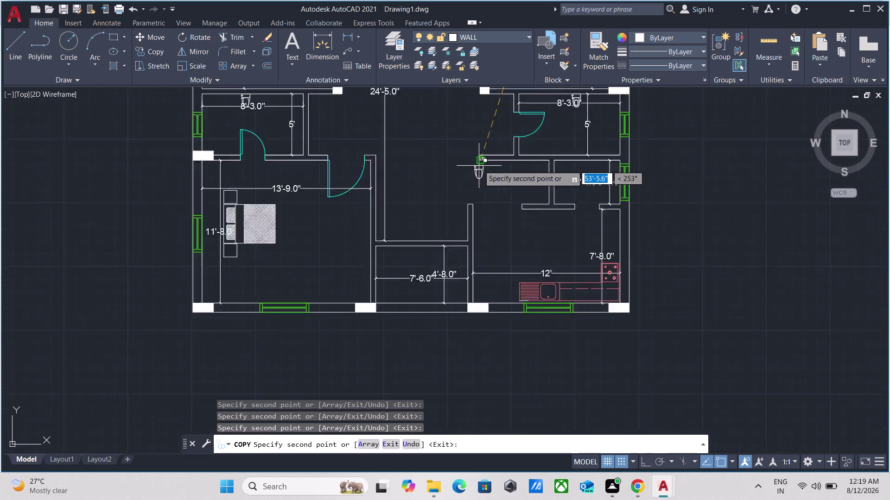
scroll(down, 3)
middle_drag(478, 165, 485, 377)
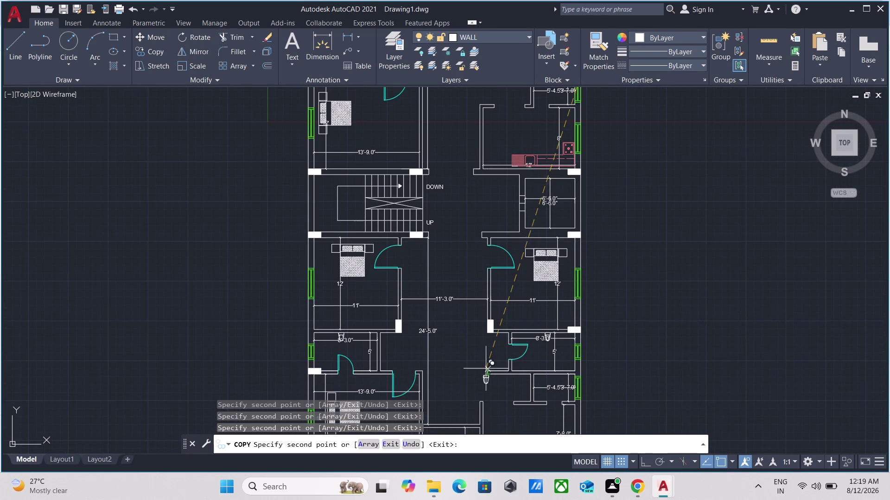
scroll(up, 3)
End the copy command and bring the upper-left bedroom into view.
key(Escape)
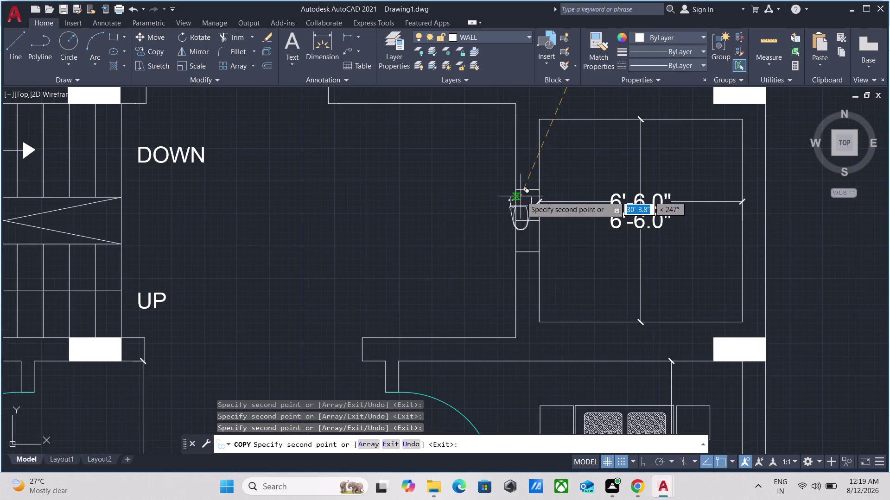
scroll(down, 3)
key(Escape)
middle_drag(444, 172, 546, 400)
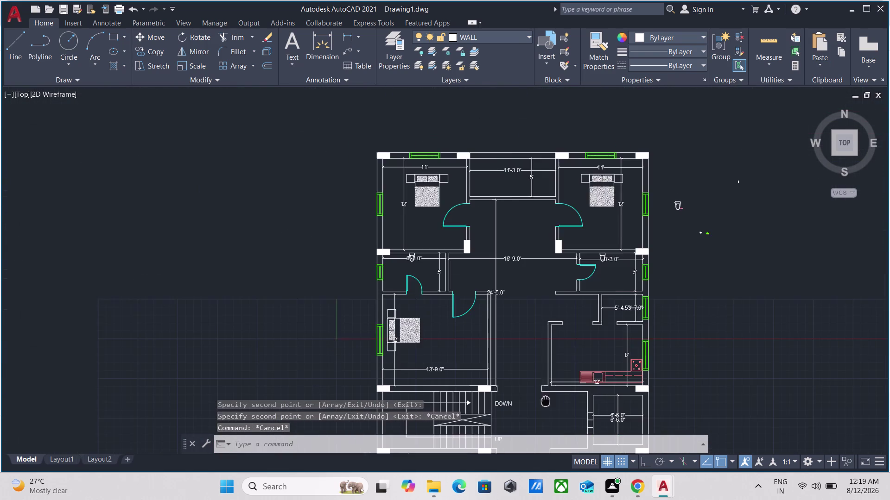
scroll(up, 3)
middle_drag(408, 313, 439, 182)
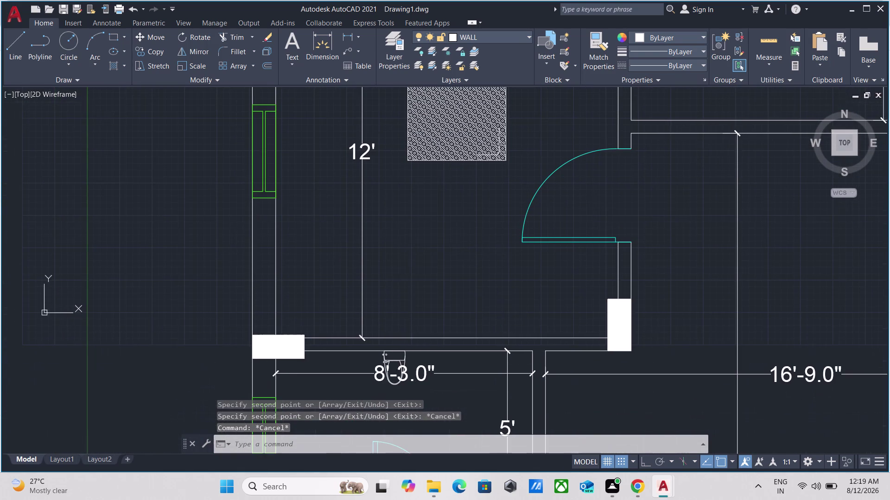
Start single-line text (DT) in the bedroom, picking the start point and text height.
key(d)
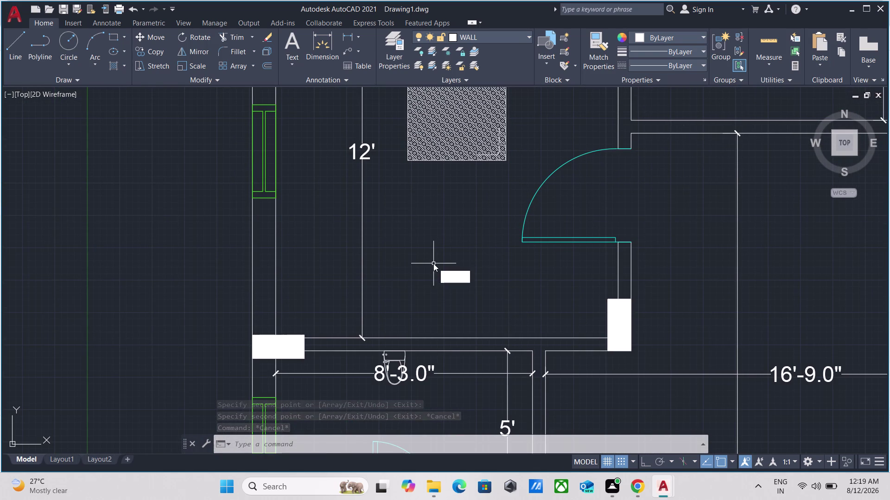
key(t)
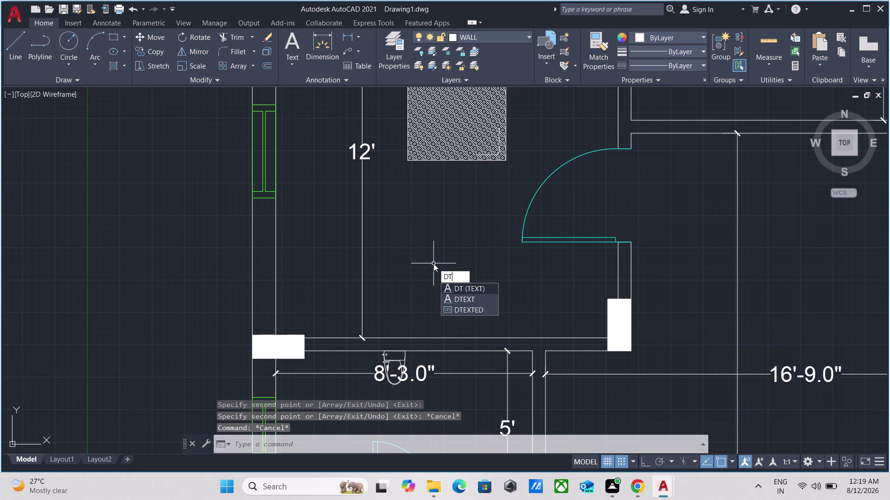
key(Return)
scroll(down, 3)
middle_drag(424, 265, 447, 232)
scroll(up, 3)
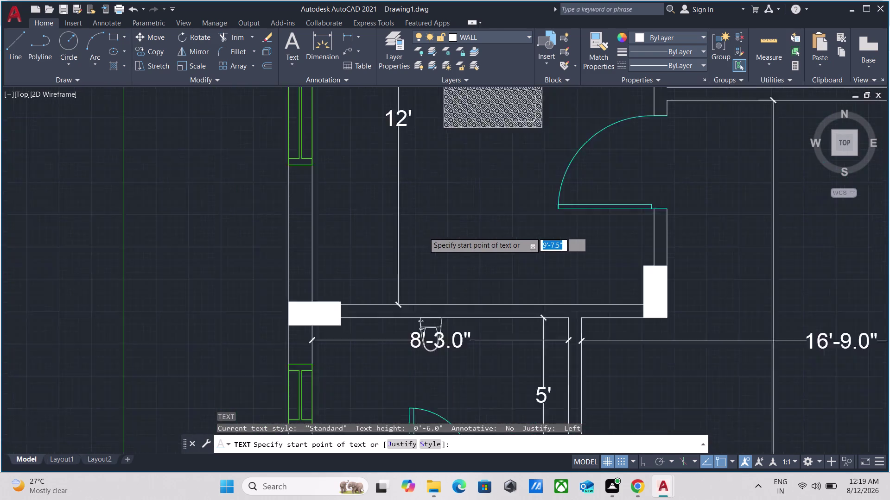
scroll(up, 3)
scroll(down, 3)
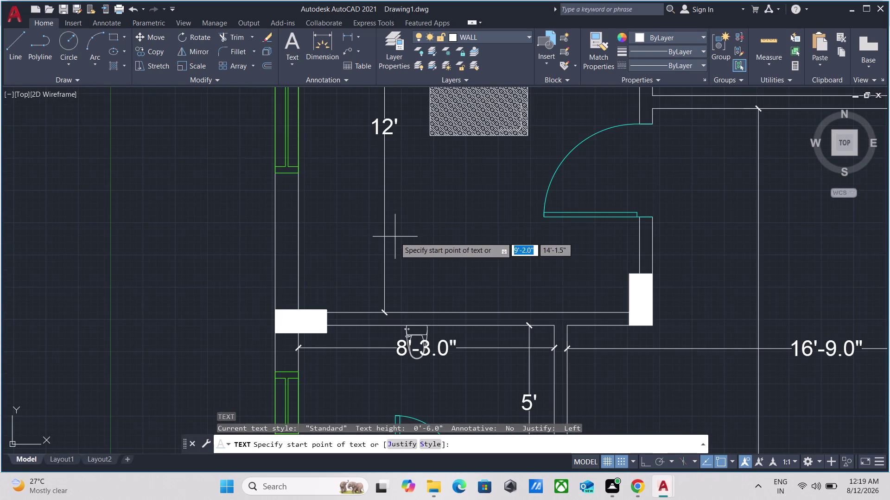
click(330, 237)
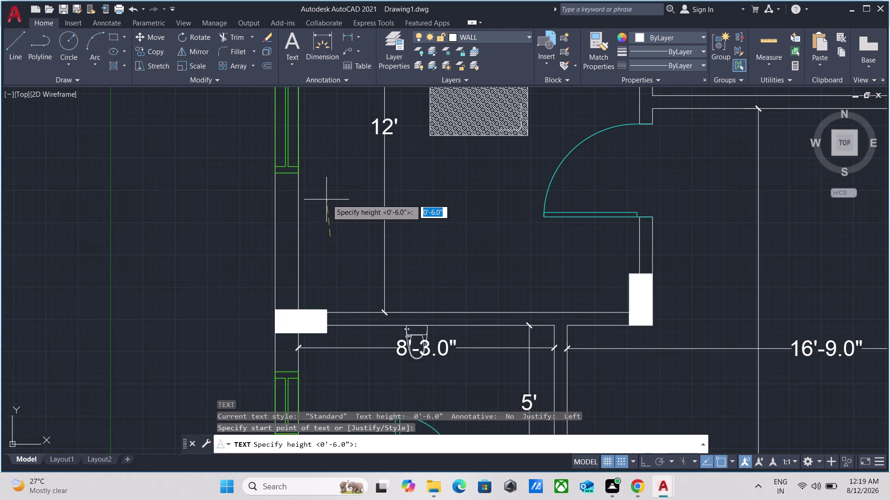
key(F8)
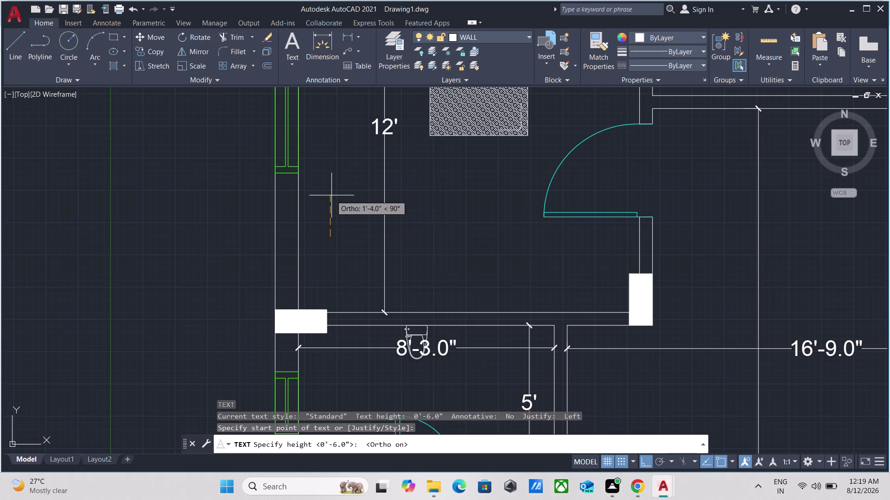
scroll(up, 3)
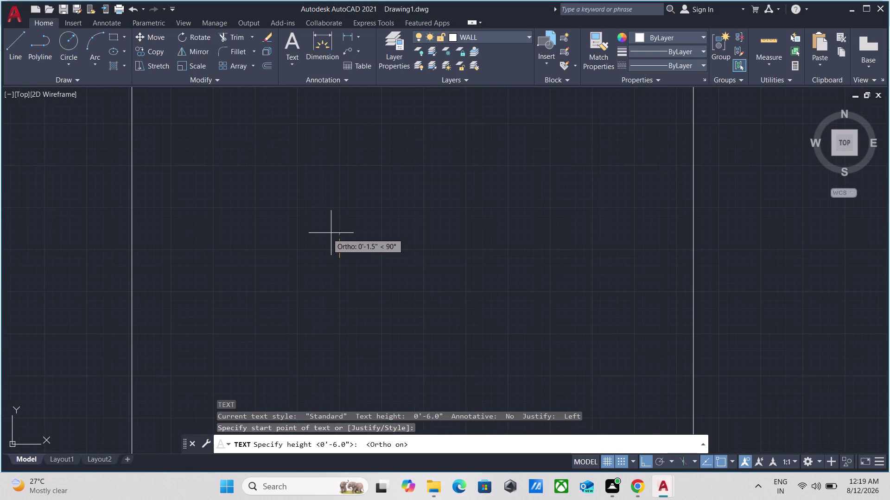
click(339, 157)
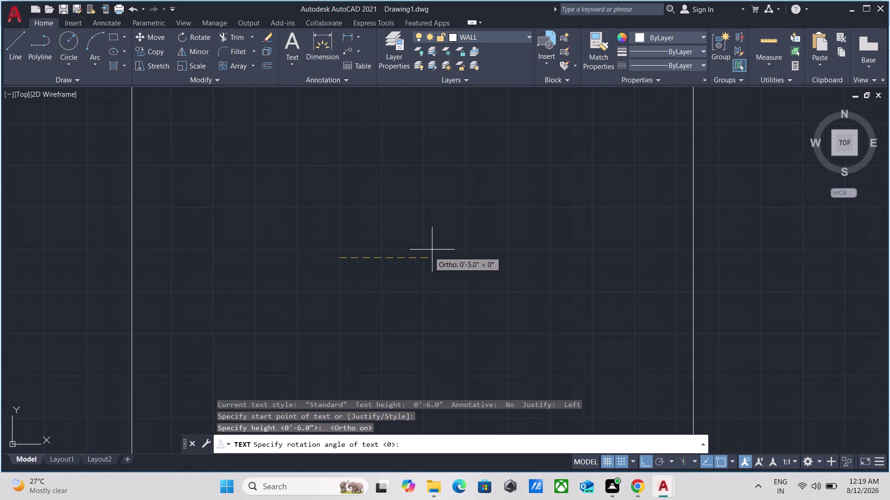
Enter the label text 'BED ROOM 1' and finish the text command.
click(444, 249)
scroll(down, 3)
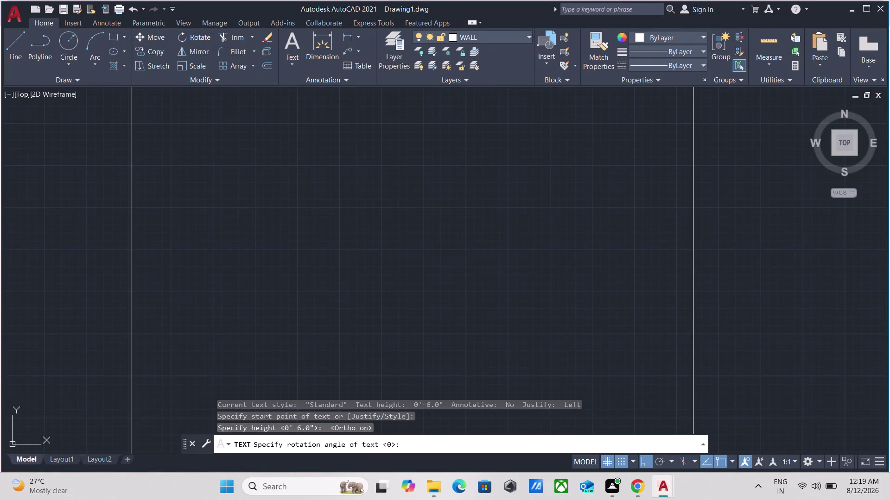
scroll(down, 3)
scroll(down, 3)
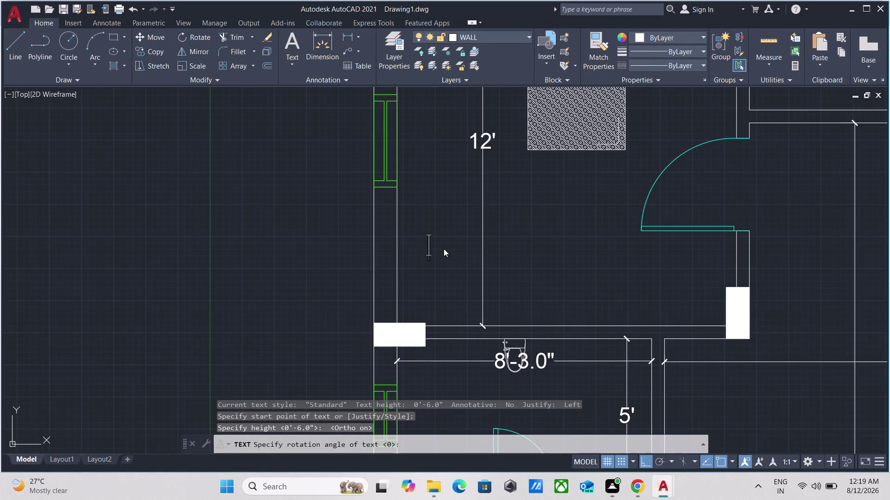
text(BED)
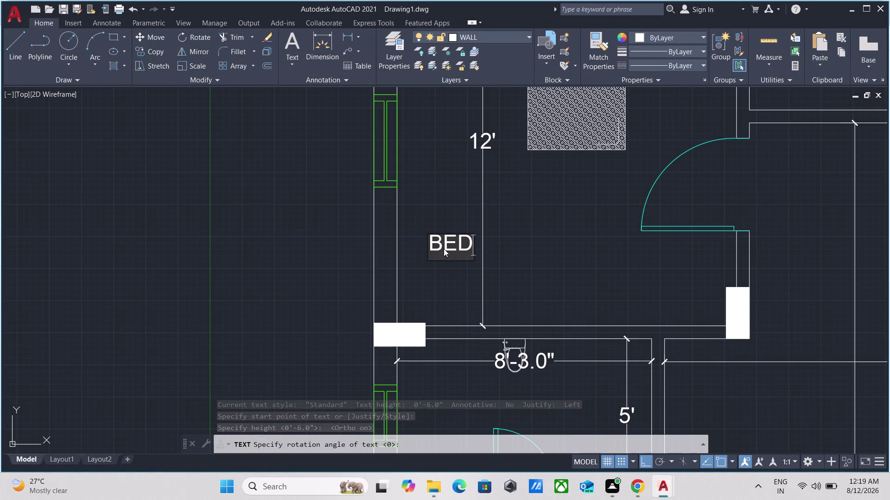
key(space)
text(ROOM)
key(space)
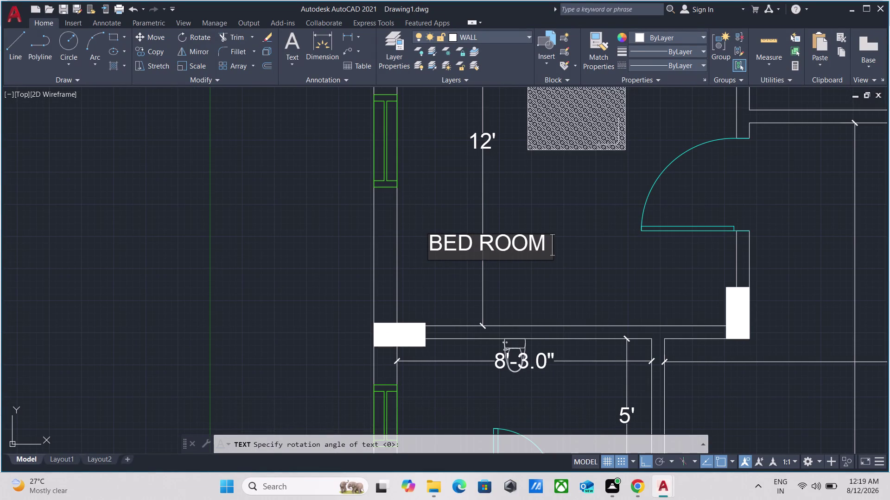
key(1)
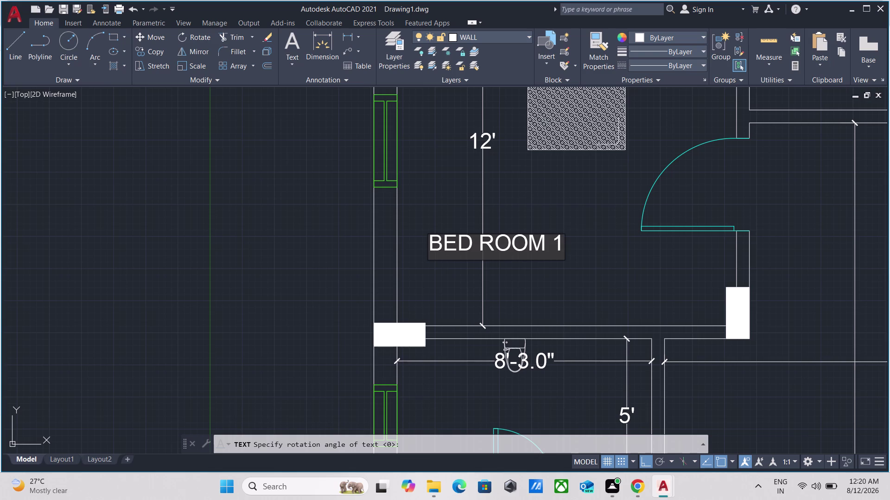
key(Return)
key(Return)
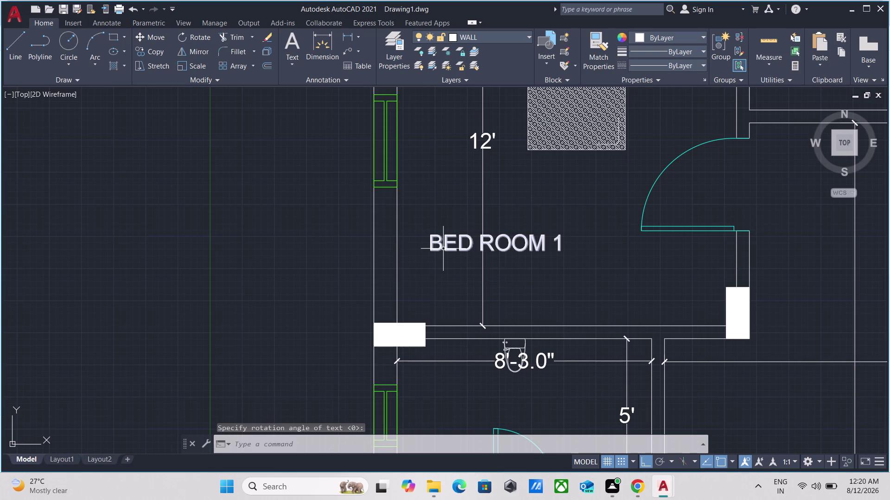
Window-select the new BED ROOM 1 label.
scroll(up, 3)
drag(458, 270, 442, 249)
click(417, 214)
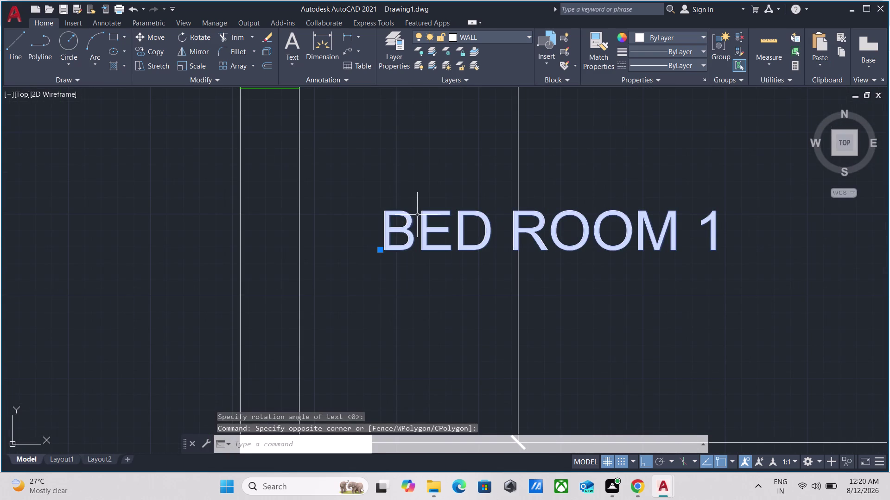
key(Escape)
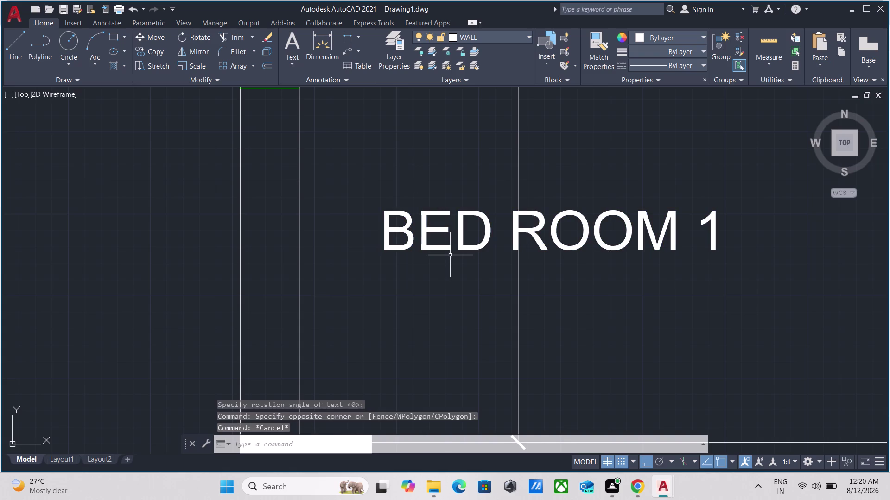
drag(466, 272, 453, 264)
click(410, 198)
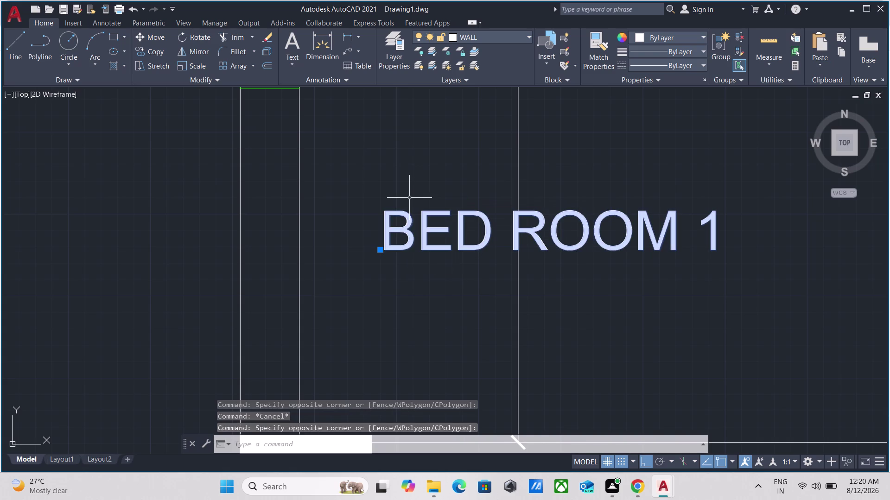
Copy the BED ROOM 1 label just below itself to form a two-line label.
text(CO)
key(Return)
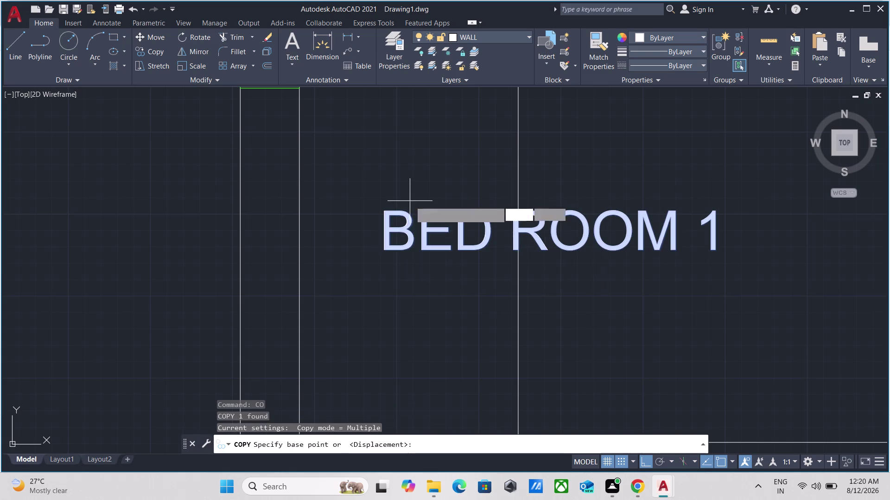
click(382, 248)
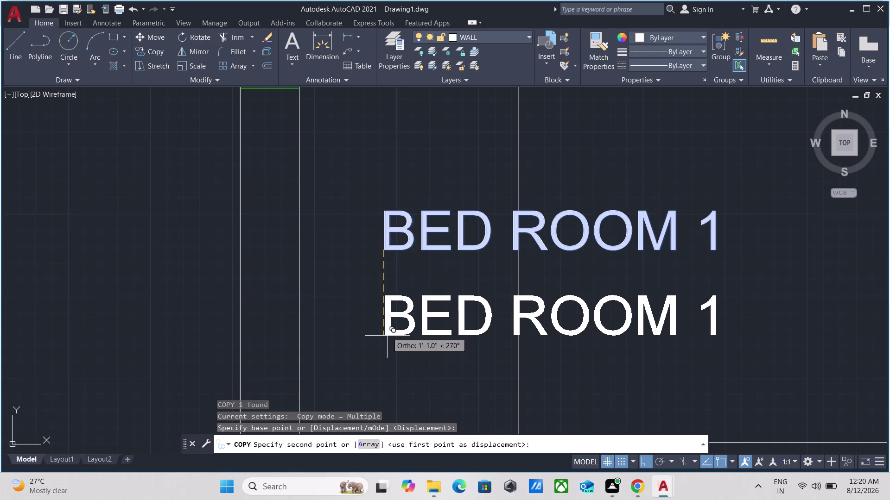
click(387, 310)
scroll(down, 3)
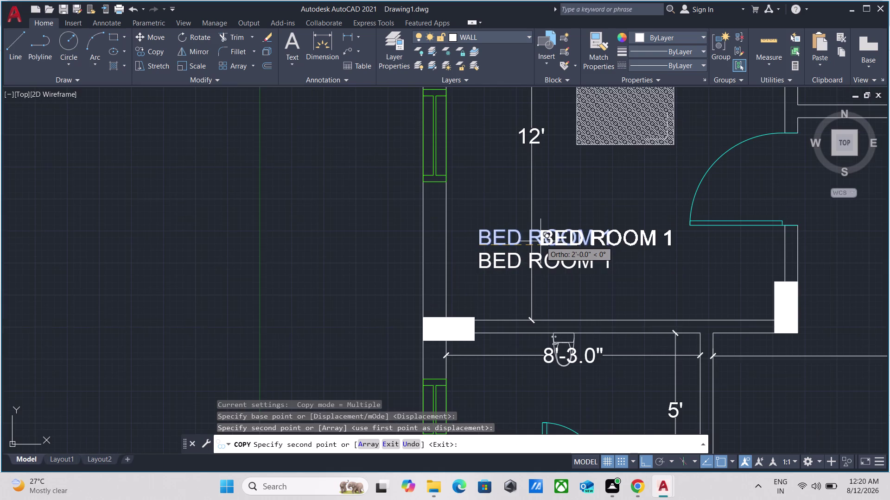
key(Escape)
Select both stacked BED ROOM 1 labels with a window.
scroll(down, 3)
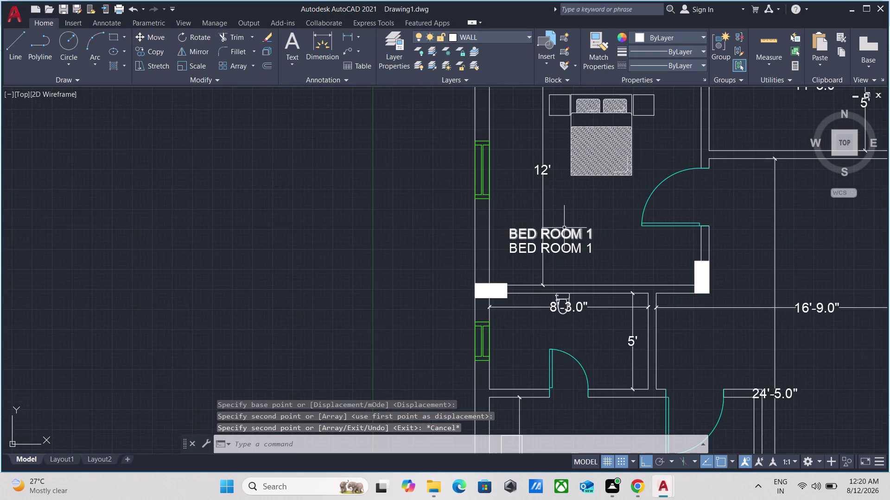
scroll(down, 3)
middle_drag(565, 227, 468, 223)
scroll(up, 3)
scroll(up, 3)
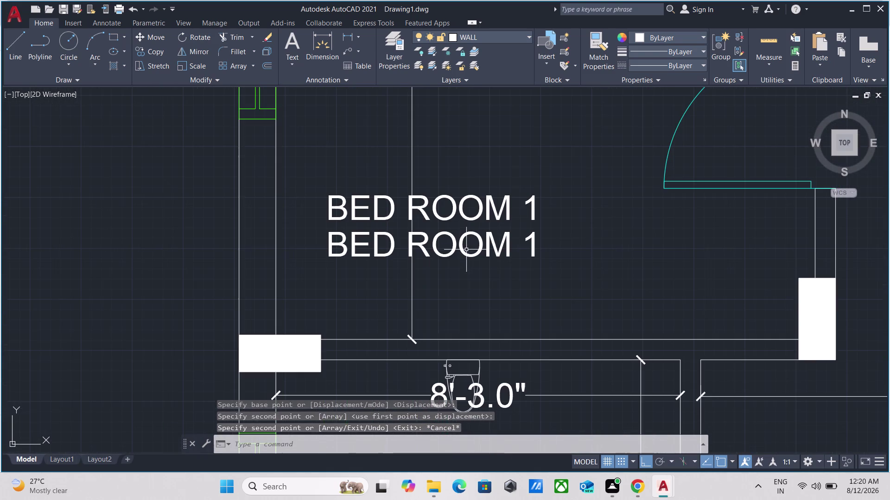
drag(539, 296, 512, 277)
click(479, 185)
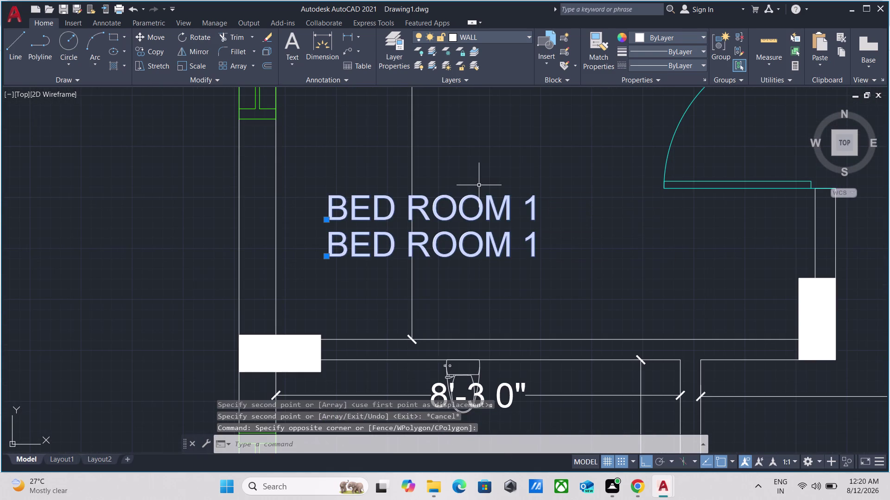
Copy the label pair with ortho off, placing the first copy in the top middle room.
text(CO)
key(Return)
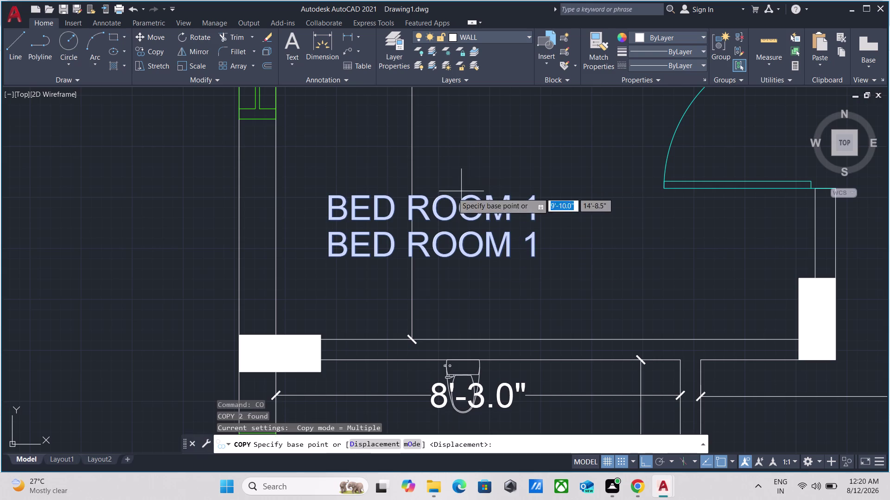
click(331, 217)
scroll(down, 3)
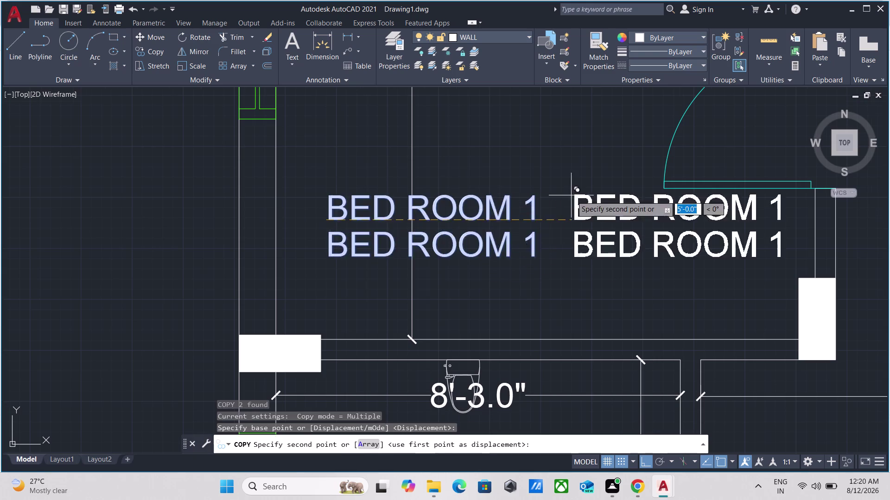
key(F8)
middle_drag(570, 173, 420, 203)
scroll(down, 3)
scroll(down, 3)
scroll(up, 3)
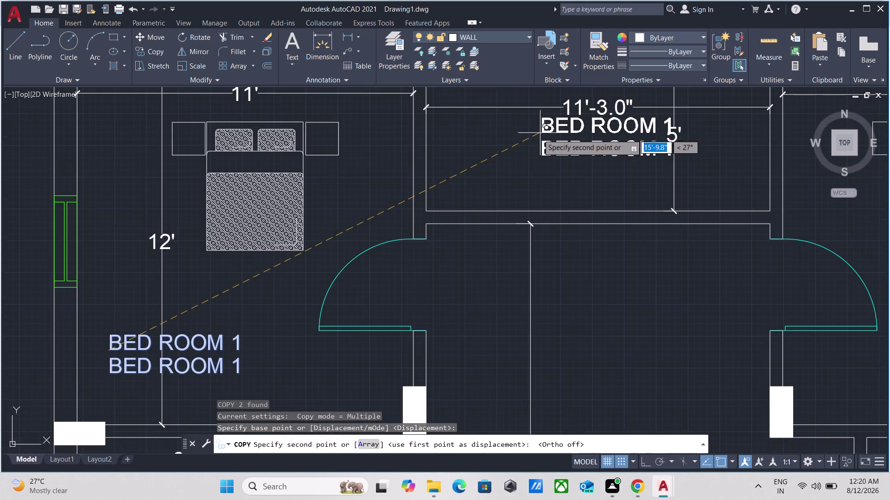
click(517, 140)
Place label pairs in the top-right bedroom, right-side room, central room and lower-left bedroom.
scroll(down, 3)
middle_drag(607, 133, 604, 133)
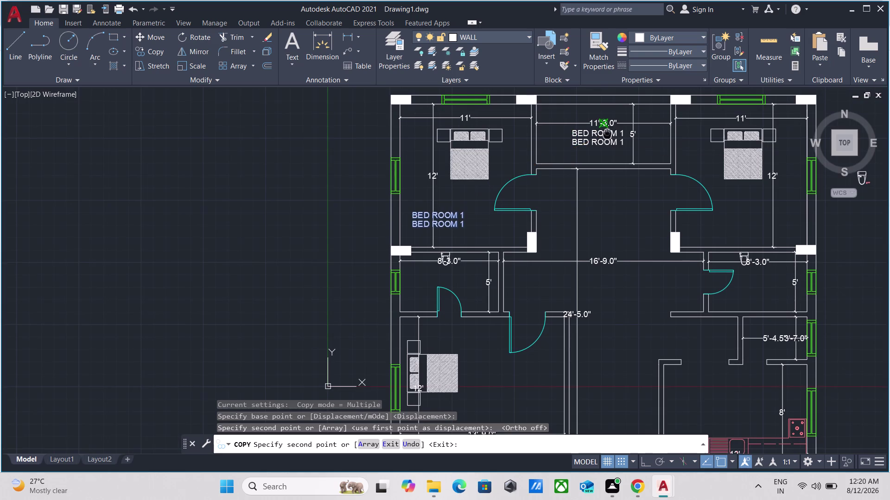
middle_drag(605, 133, 438, 89)
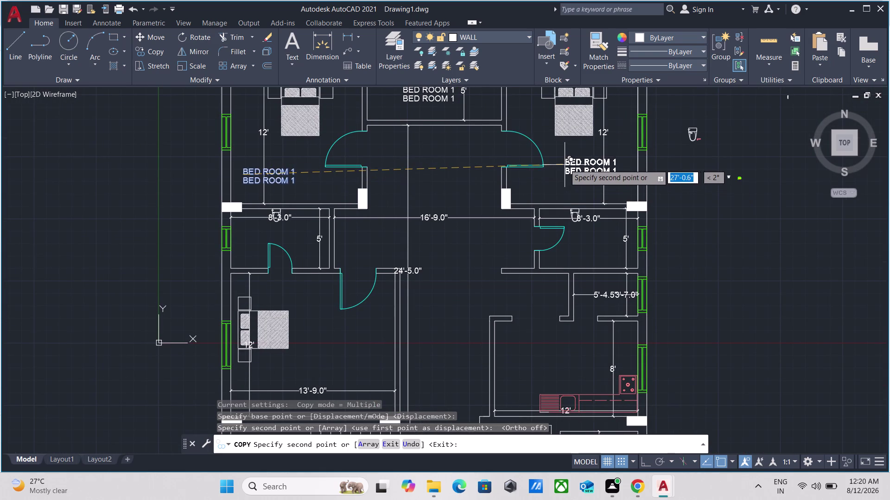
click(556, 157)
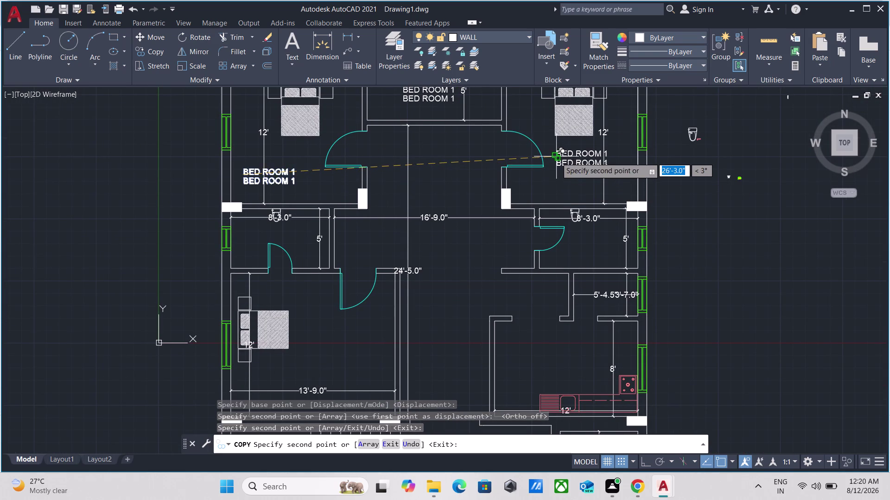
scroll(up, 3)
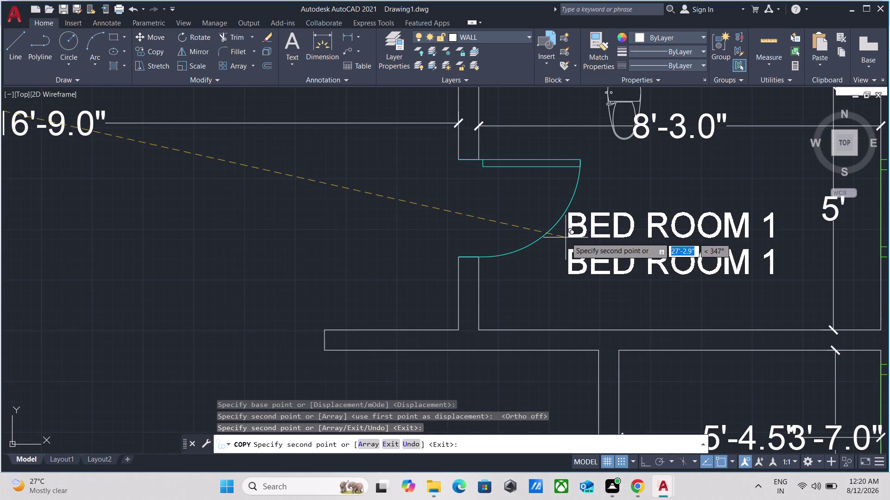
click(581, 230)
scroll(down, 3)
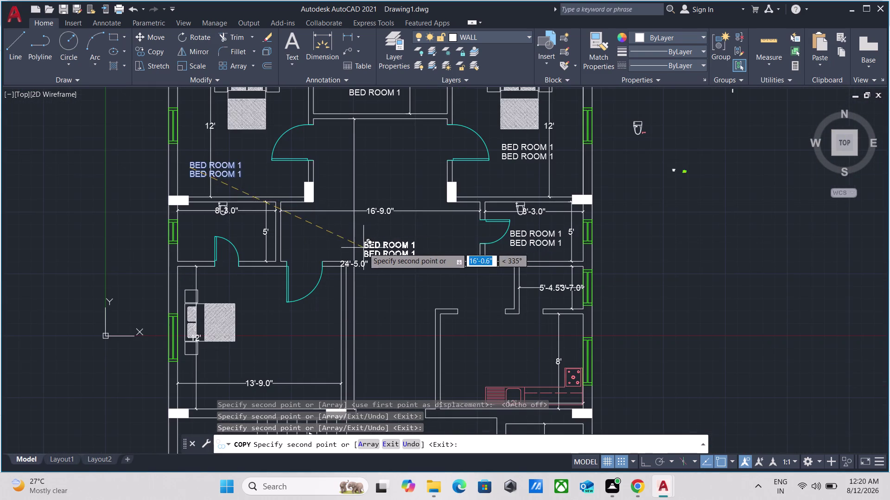
click(361, 167)
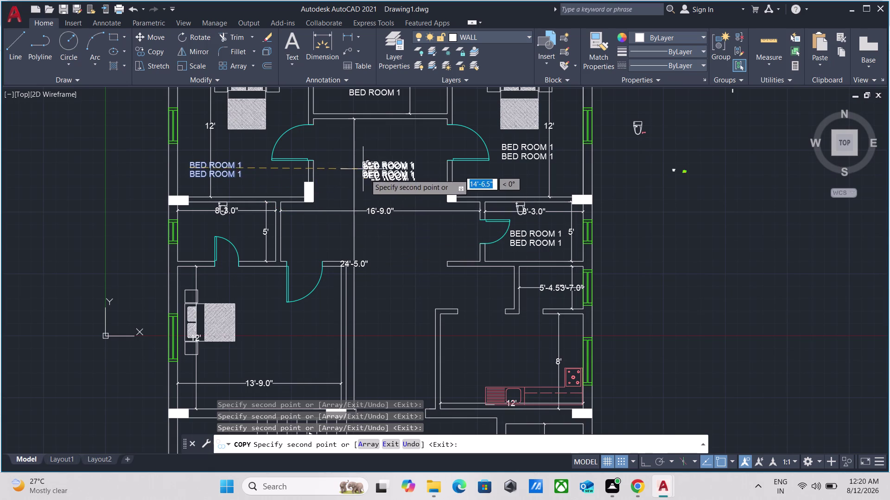
click(263, 320)
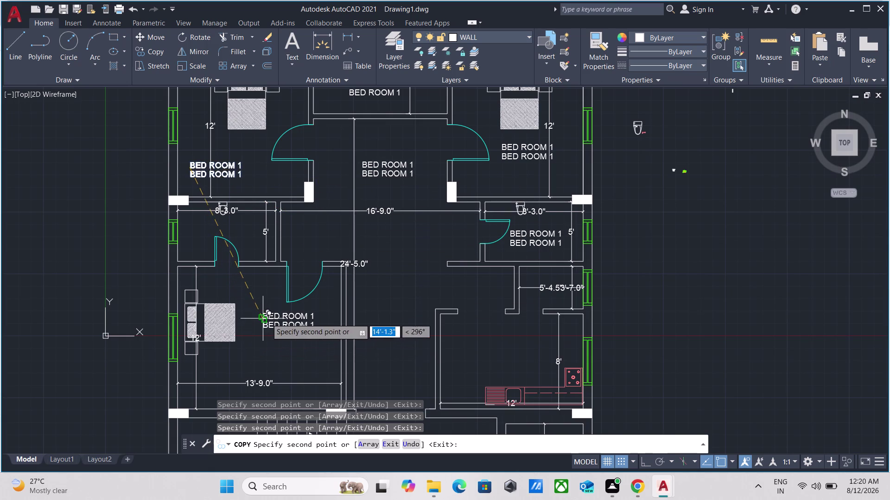
click(504, 350)
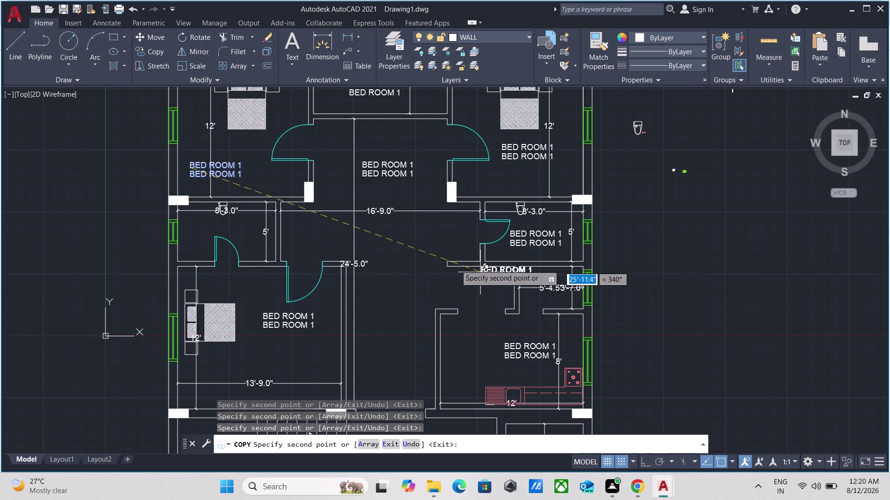
Place label pairs on the second floor near the staircase and in the 6'-6" room.
scroll(down, 3)
middle_drag(365, 271, 487, 109)
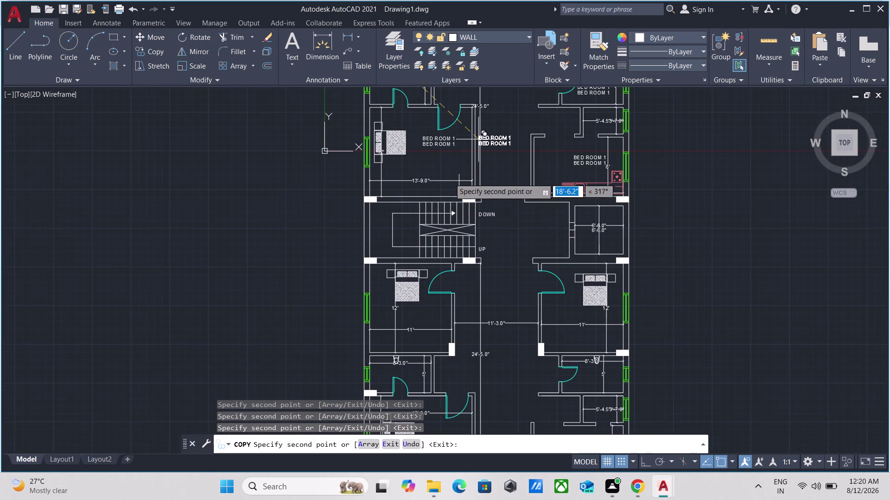
scroll(up, 3)
click(345, 223)
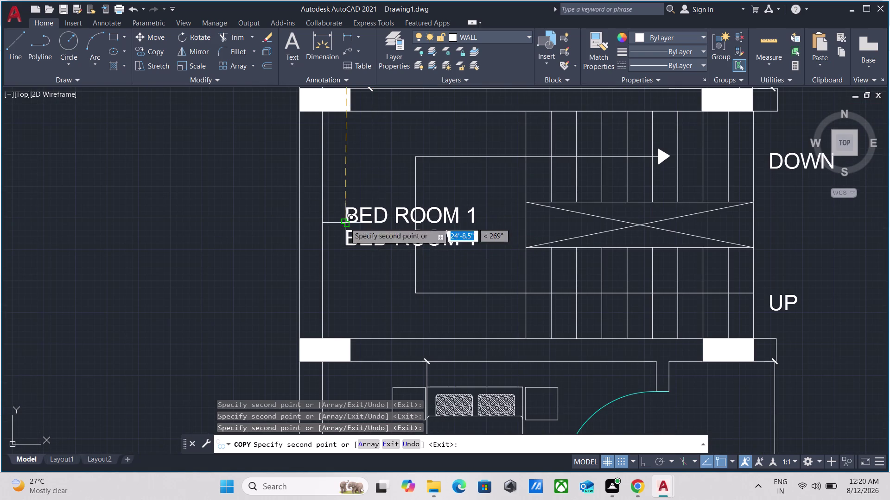
scroll(down, 3)
middle_drag(468, 191, 344, 166)
scroll(down, 3)
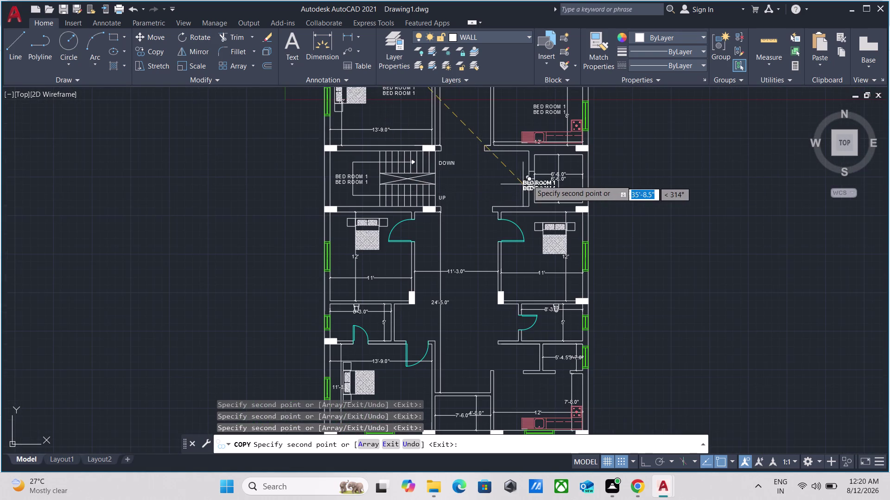
scroll(up, 3)
click(549, 190)
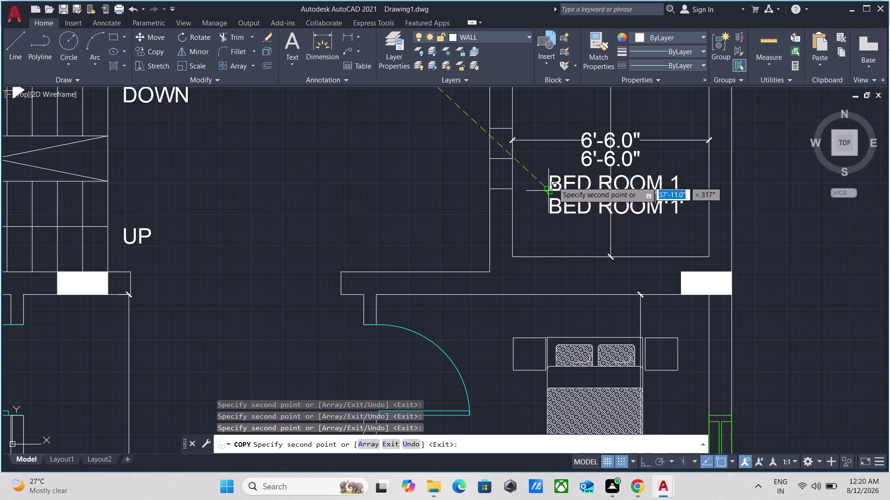
Place label copies in the second floor's top-left and top-right bedrooms.
scroll(down, 3)
middle_drag(394, 239, 404, 208)
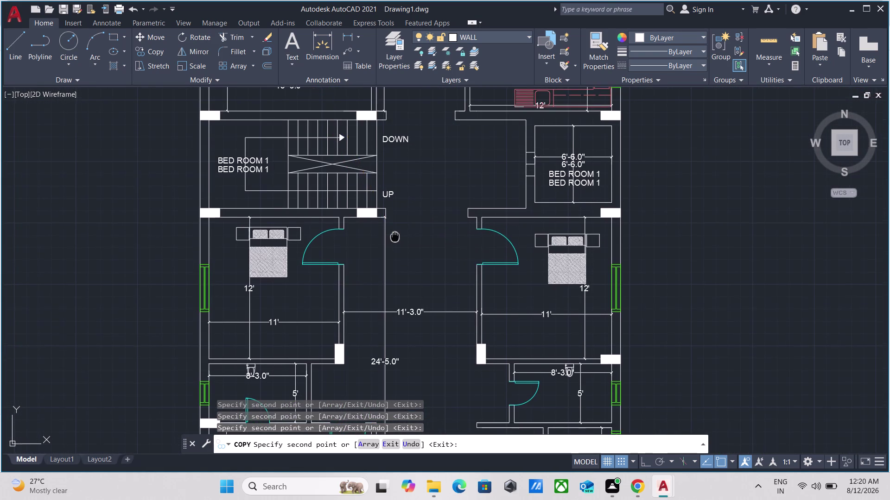
middle_drag(404, 208, 428, 113)
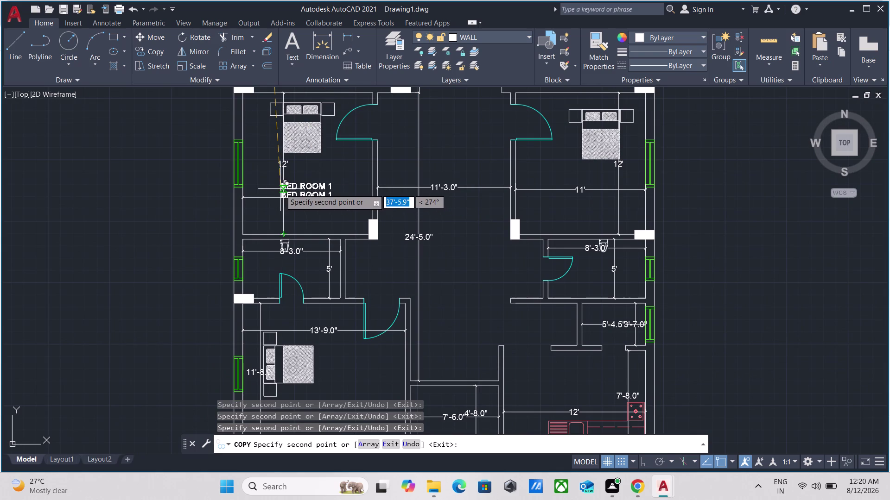
click(281, 188)
click(571, 192)
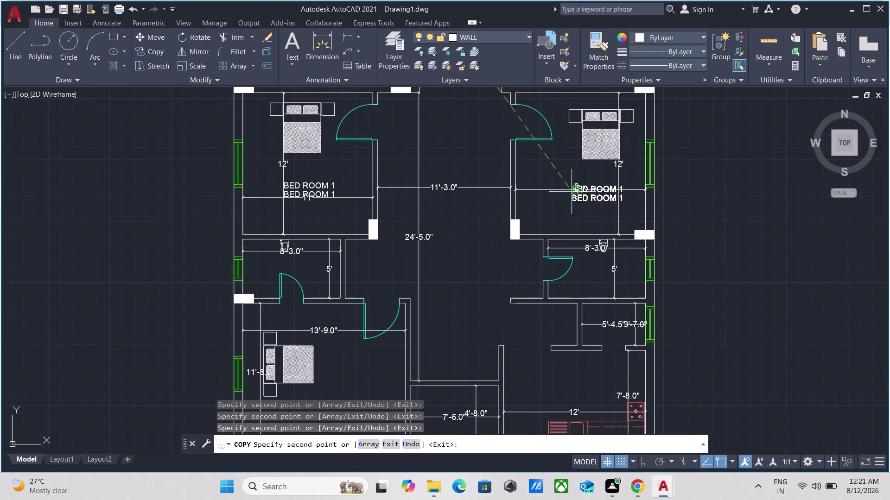
Label the lower-left bedroom, kitchen, room below 8'-3.0" and the 5'-4.5" room.
middle_drag(439, 251, 454, 124)
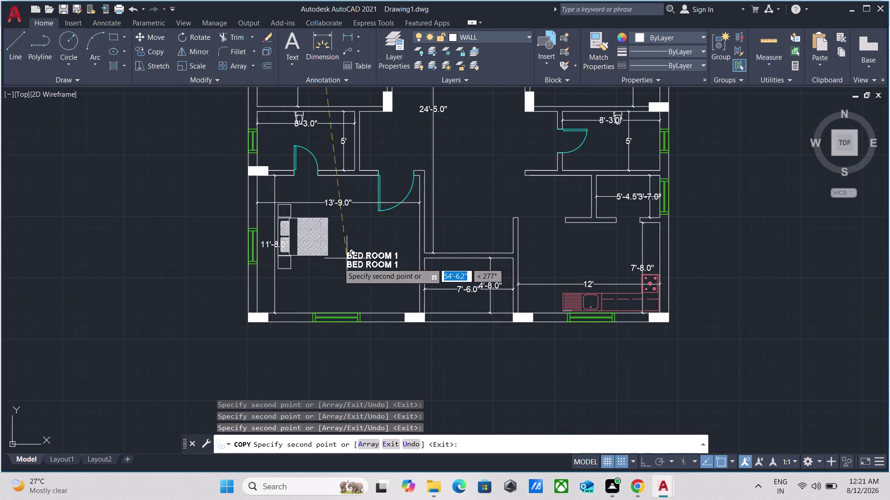
click(321, 270)
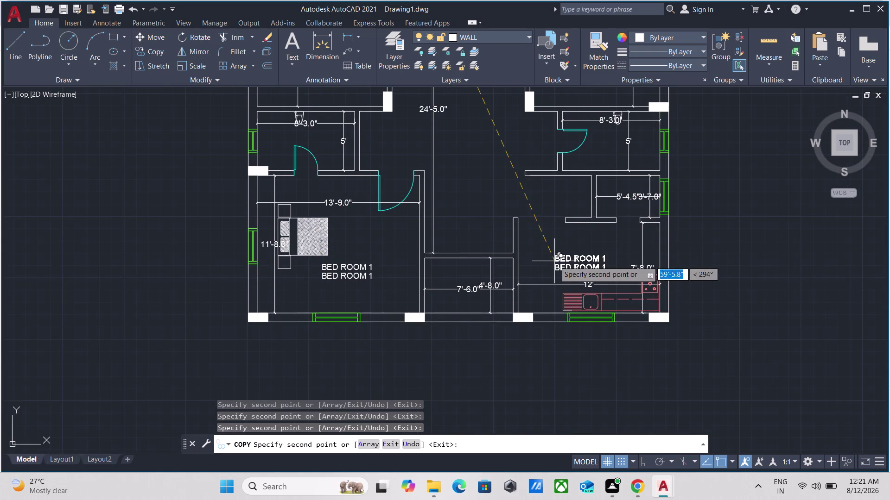
click(553, 260)
scroll(up, 3)
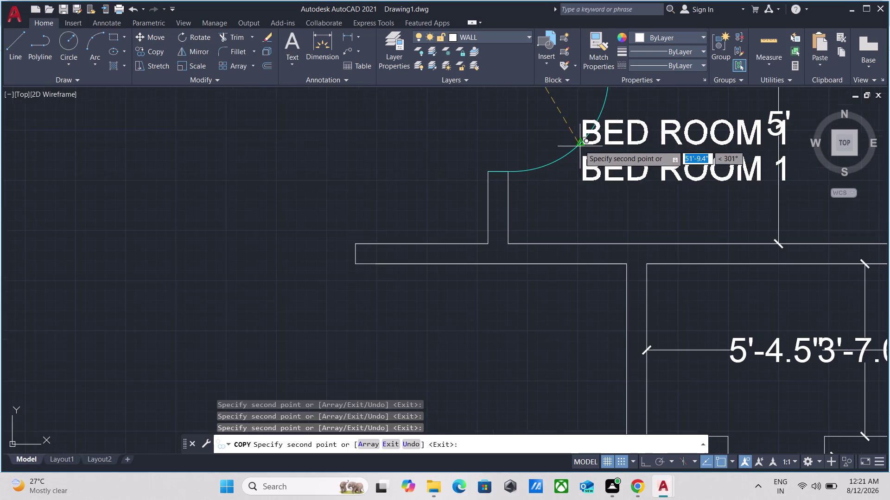
scroll(down, 3)
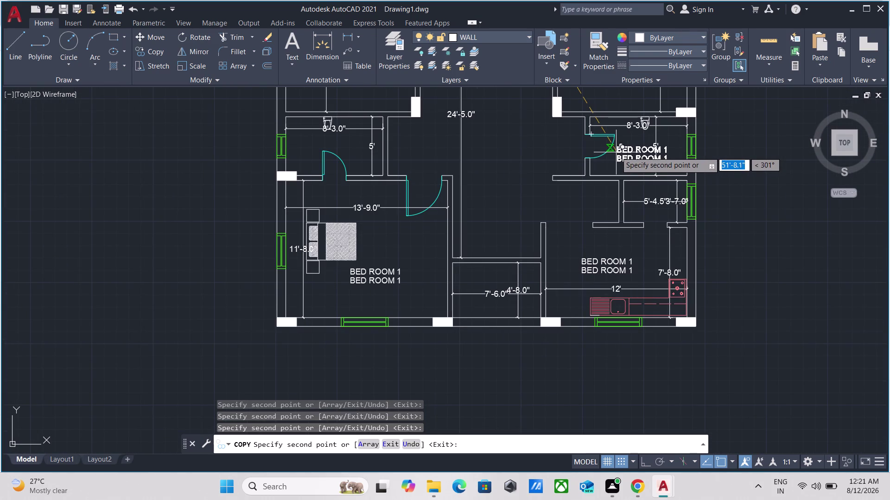
click(616, 152)
scroll(up, 3)
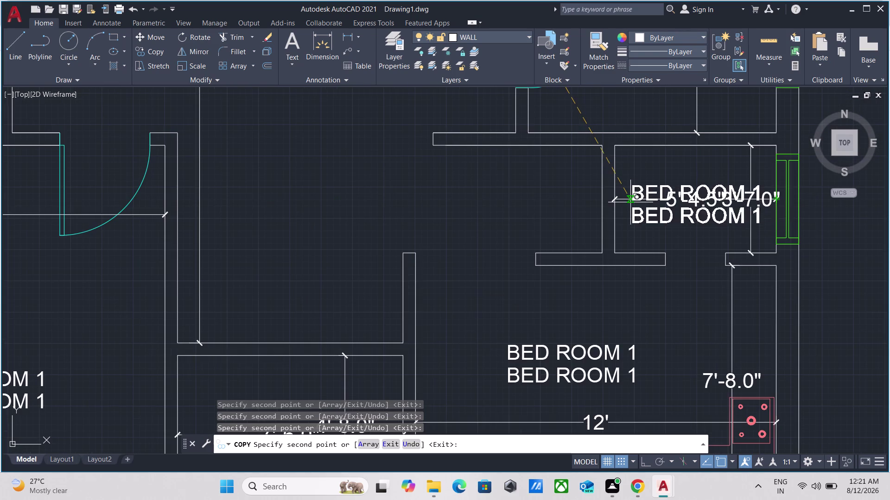
click(630, 197)
Place a final label copy in the central hall and end the copy command.
scroll(down, 3)
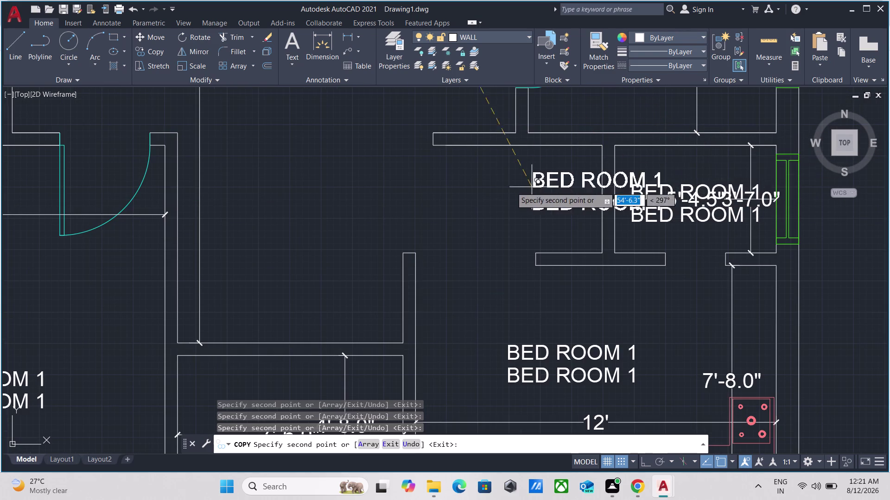
scroll(down, 3)
middle_drag(397, 139, 429, 256)
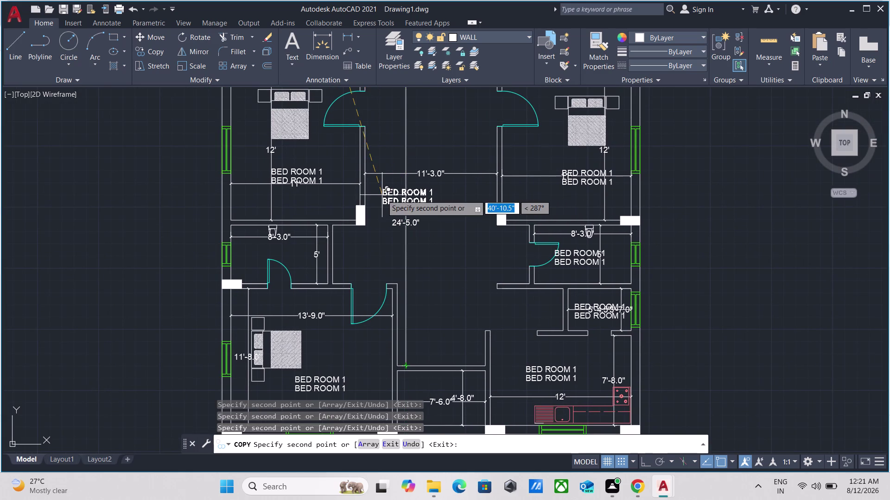
click(414, 196)
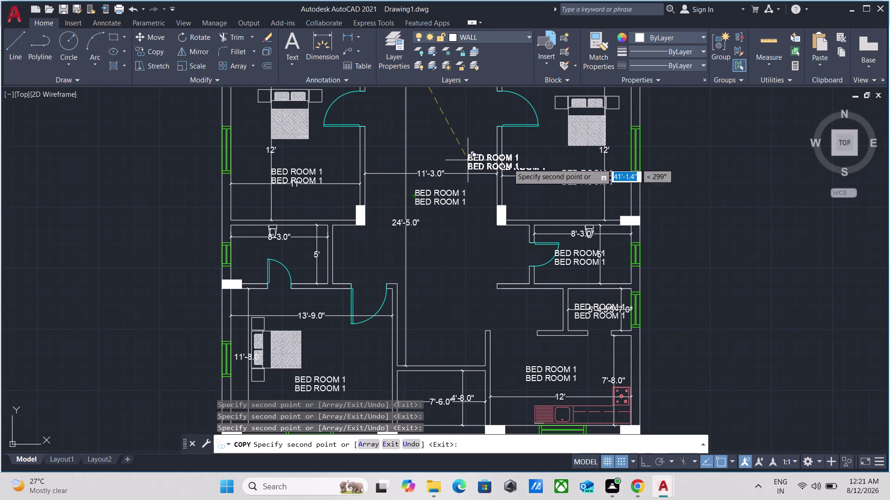
scroll(up, 3)
scroll(down, 3)
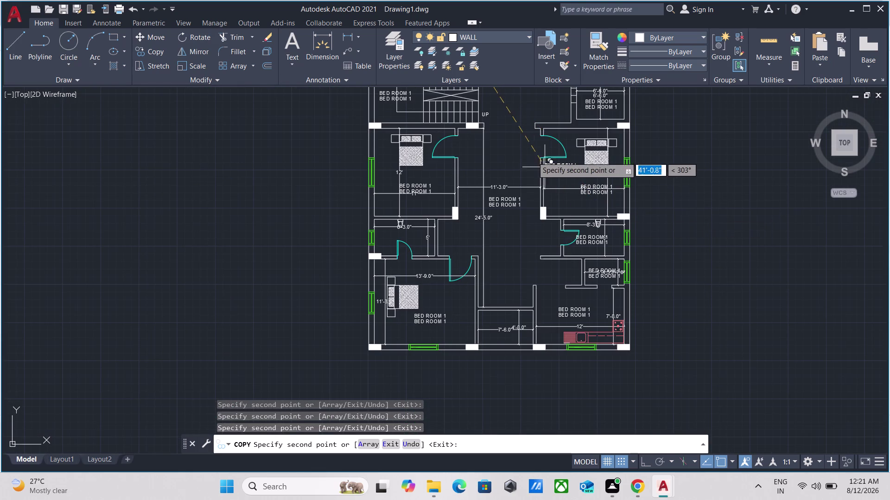
scroll(up, 3)
scroll(down, 3)
scroll(up, 3)
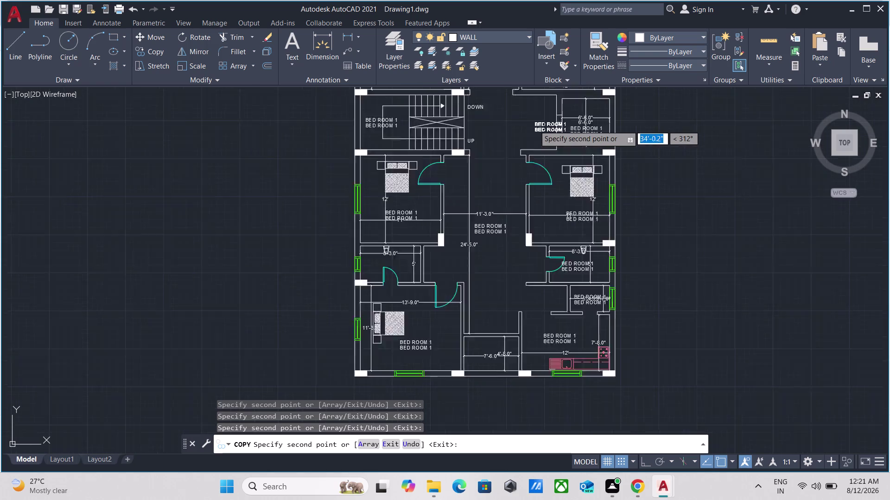
scroll(down, 3)
key(Escape)
scroll(up, 3)
key(Escape)
Pan and zoom from both floors to centre on the top-left bedroom label.
scroll(up, 3)
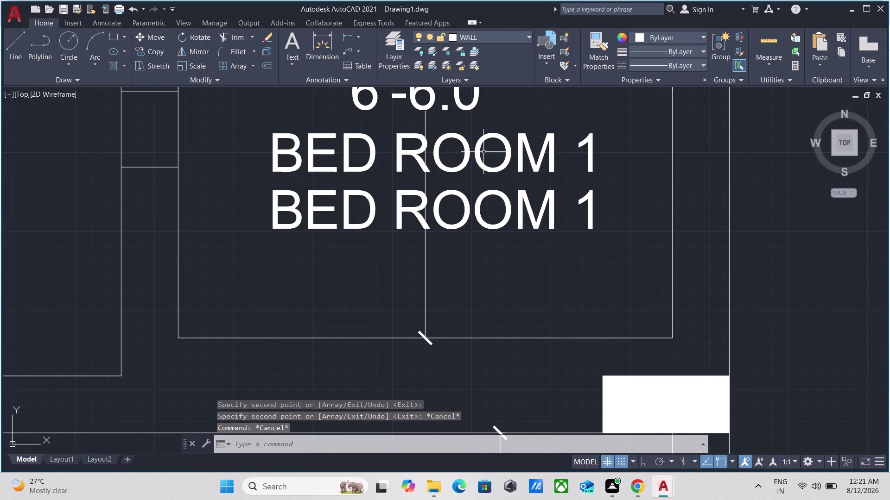
scroll(down, 3)
middle_drag(457, 156, 540, 274)
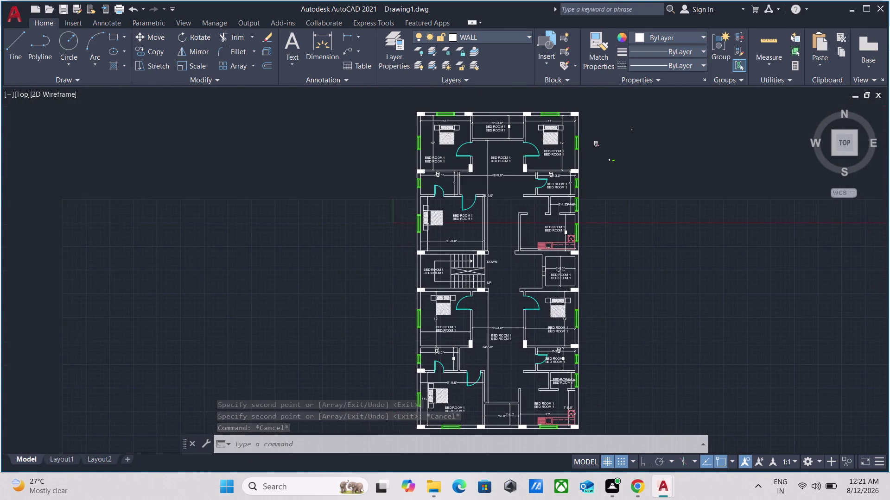
scroll(up, 3)
middle_drag(437, 293, 444, 258)
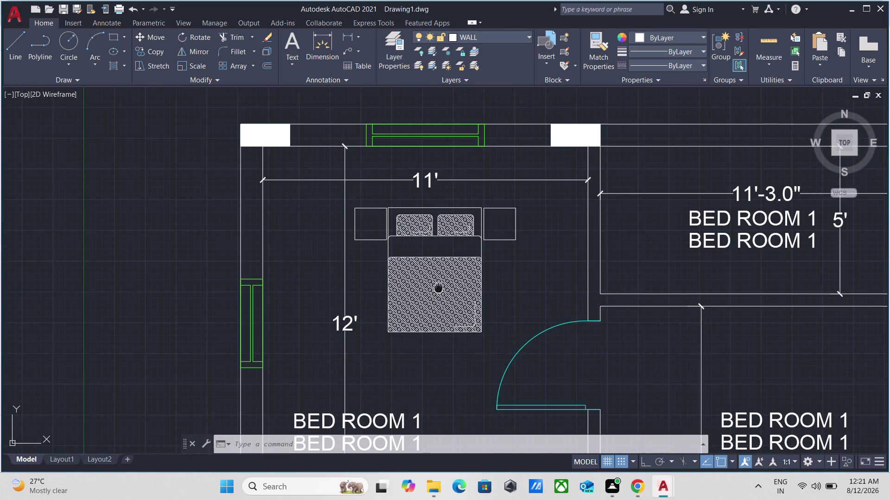
middle_drag(444, 258, 461, 152)
Replace the bedroom's second label line with 11' 0" X 12'.
double_click(394, 283)
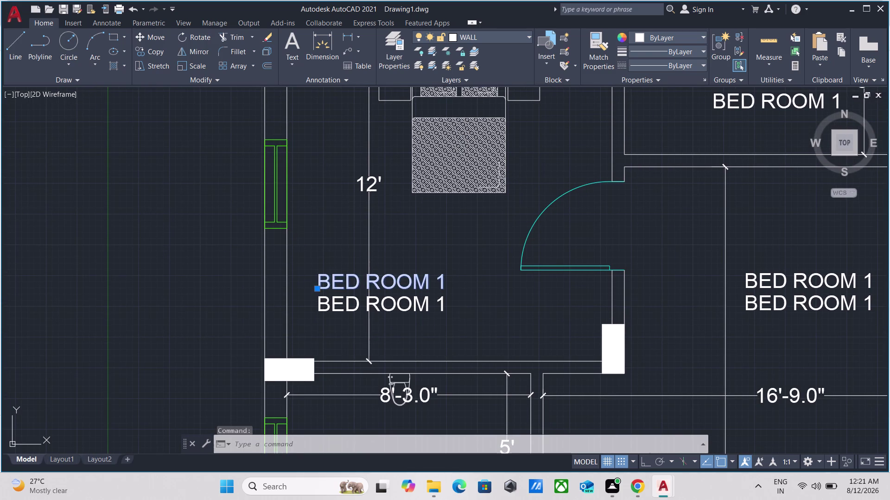
click(439, 282)
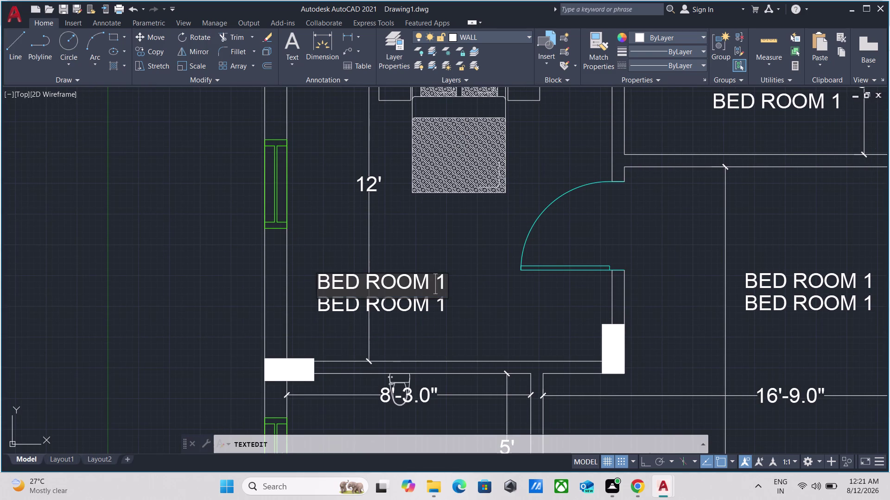
click(440, 281)
click(443, 281)
click(417, 308)
double_click(416, 304)
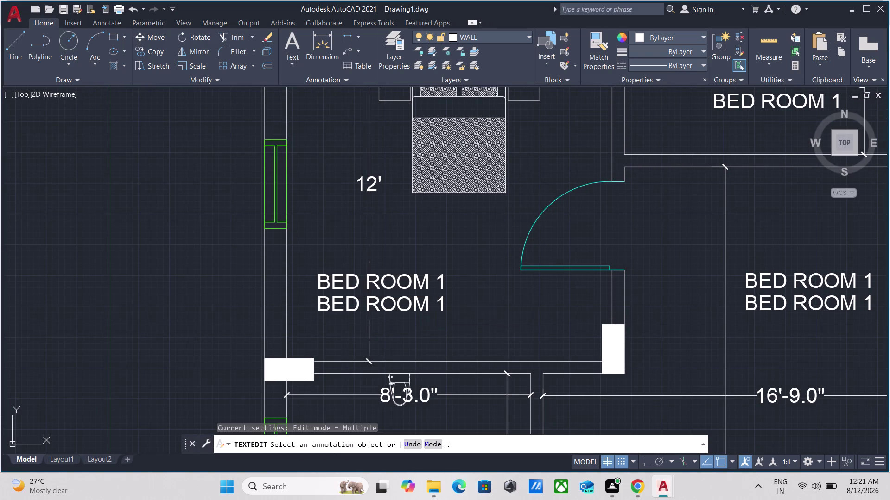
scroll(down, 3)
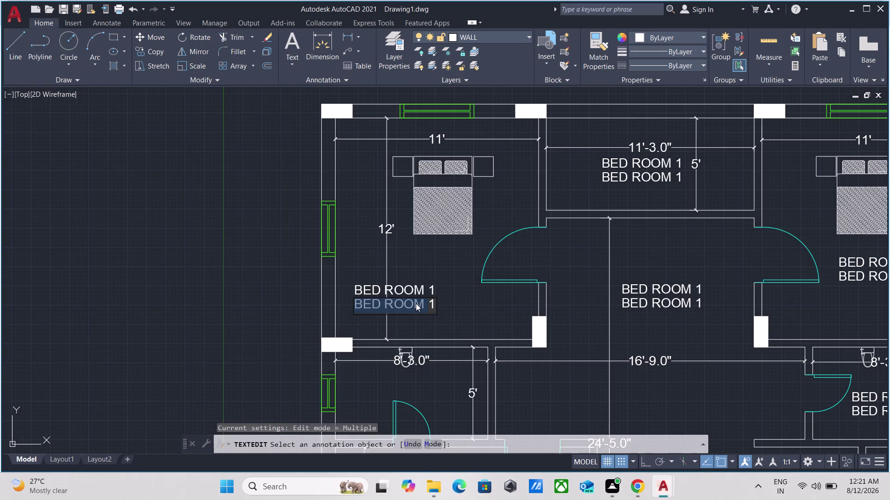
text(1)
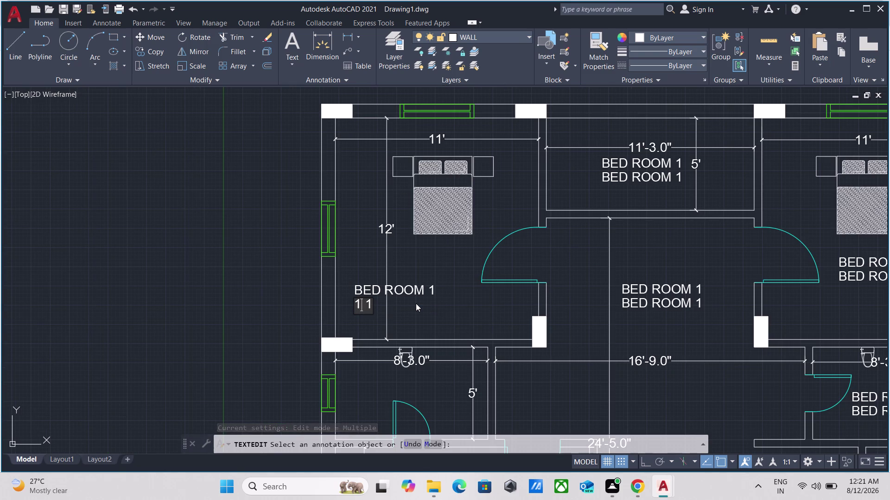
text(1)
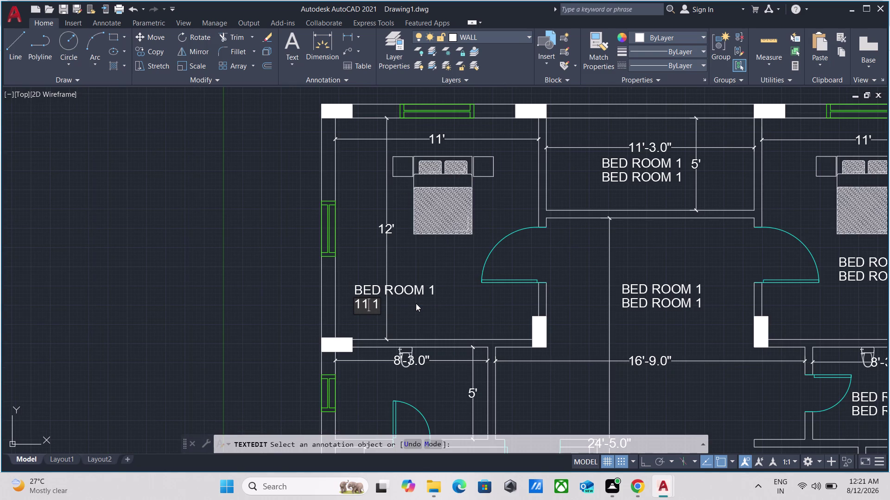
key(apostrophe)
key(space)
text(0)
text(")
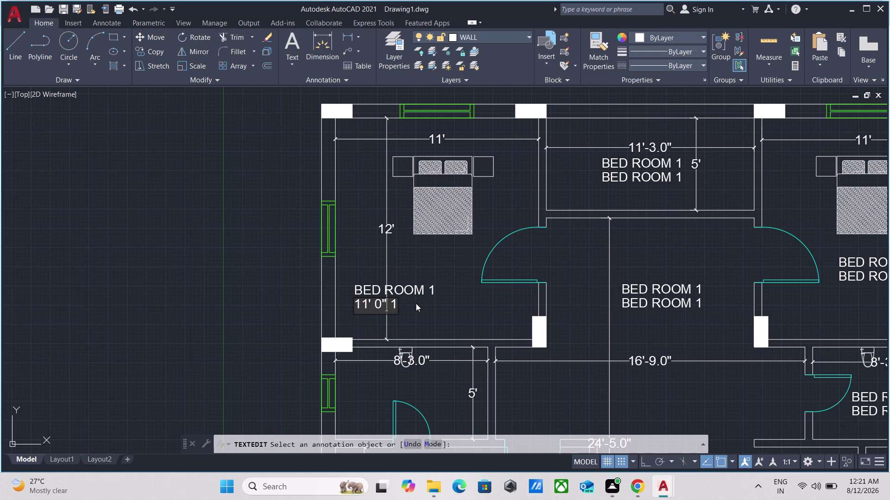
key(space)
text(X)
key(space)
text(12)
key(apostrophe)
click(431, 306)
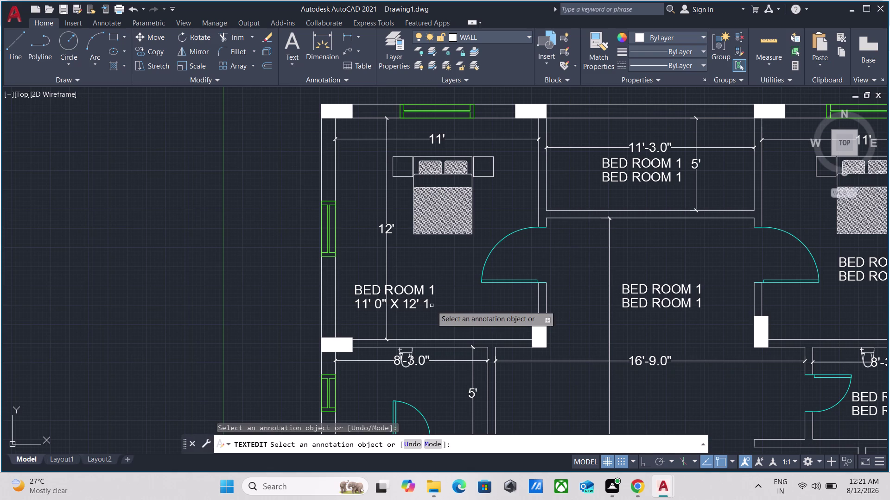
Fix the leftover 1 and finish the line as 12' 0", then confirm.
double_click(428, 306)
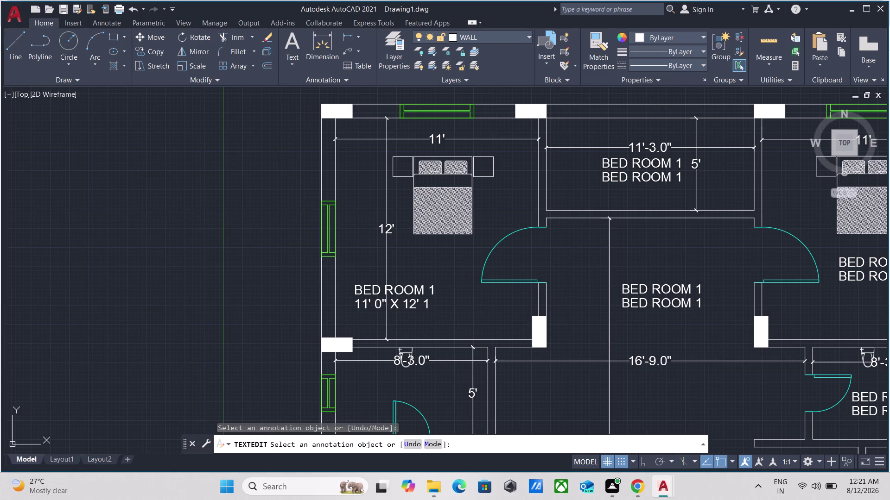
scroll(up, 3)
click(427, 306)
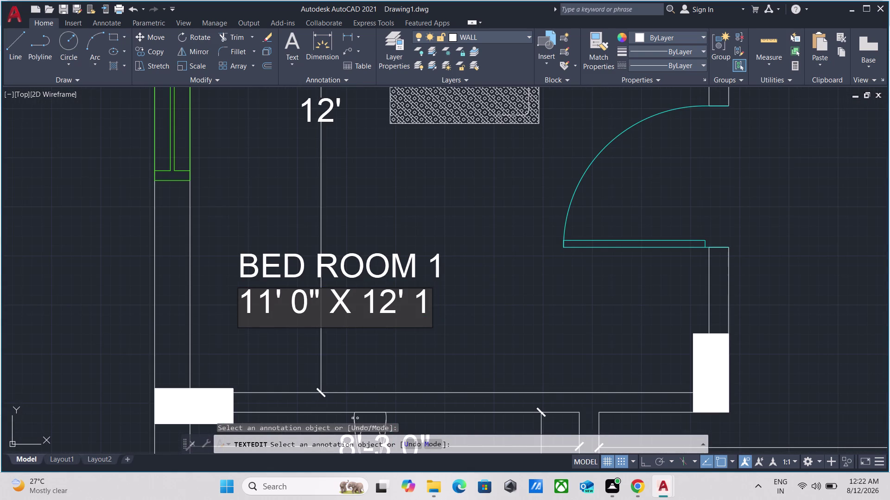
key(BackSpace)
key(0)
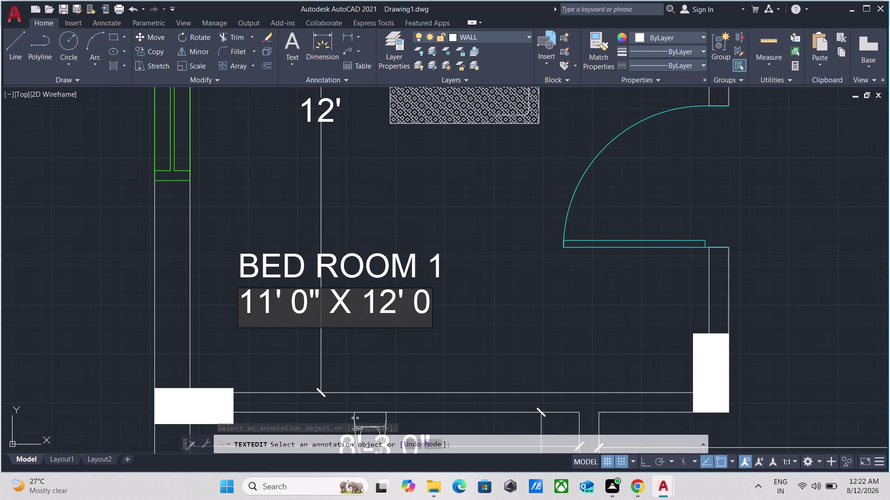
key(shift+quotedbl)
key(Return)
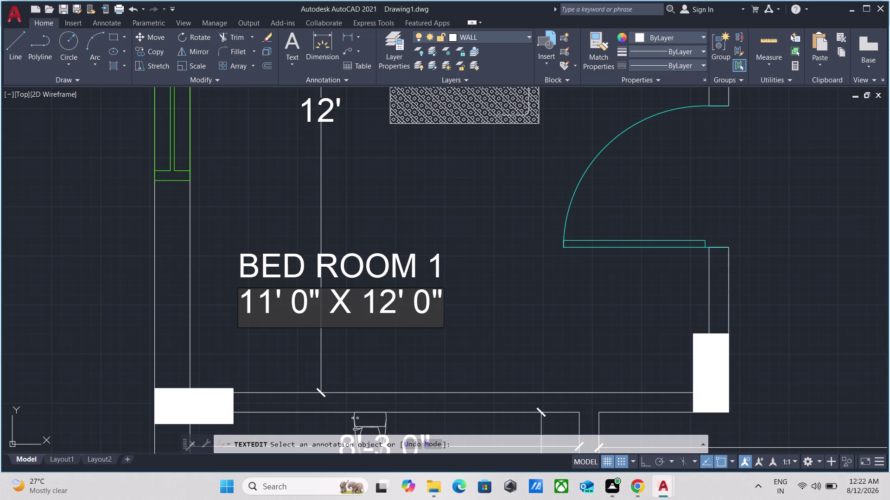
key(Return)
scroll(down, 3)
scroll(up, 3)
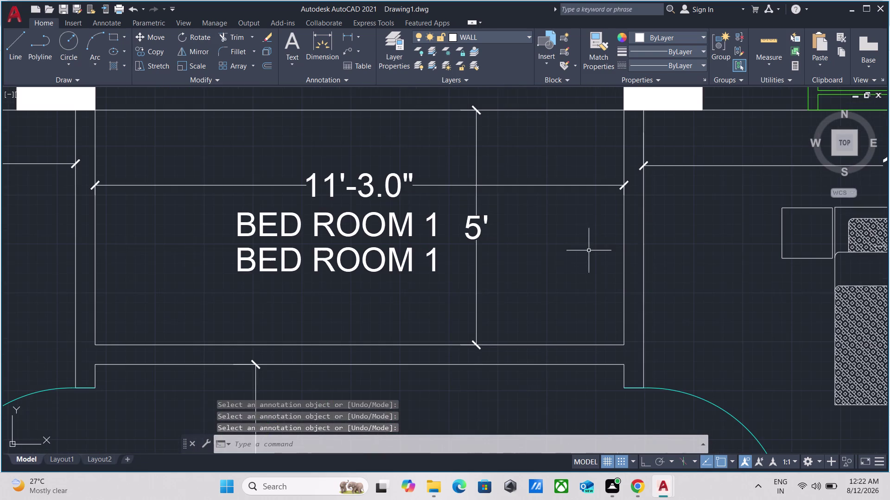
Rename the top middle room's first label line from BED ROOM 1 to SITTING OUT.
click(344, 227)
triple_click(329, 224)
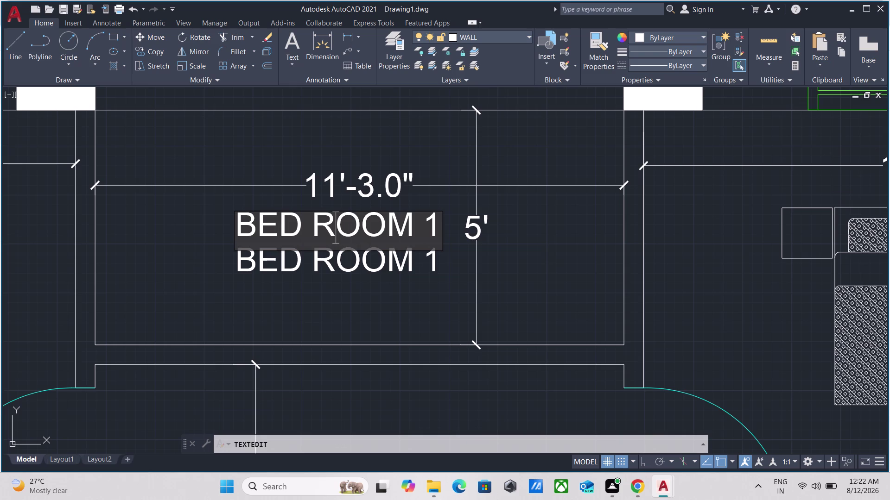
click(433, 226)
key(BackSpace)
key(BackSpace)
key(BackSpace)
key(BackSpace)
key(BackSpace)
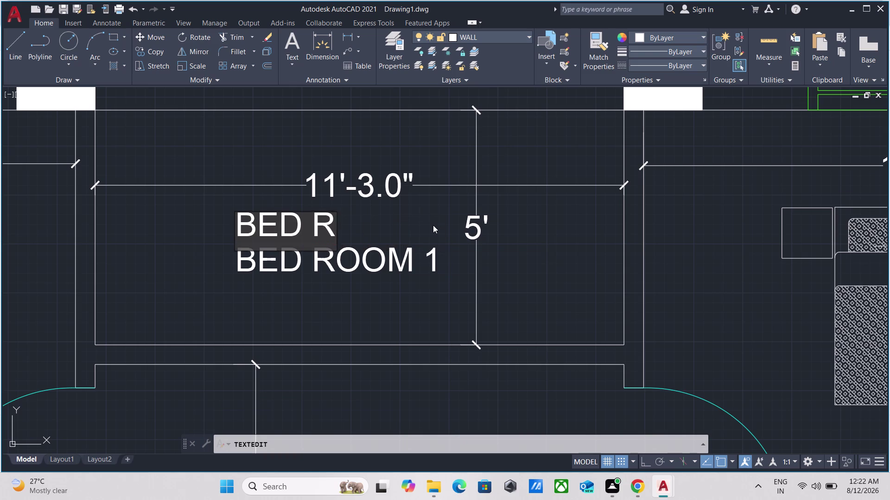
key(BackSpace)
key(BackSpace)
key(BackSpace)
key(BackSpace)
key(BackSpace)
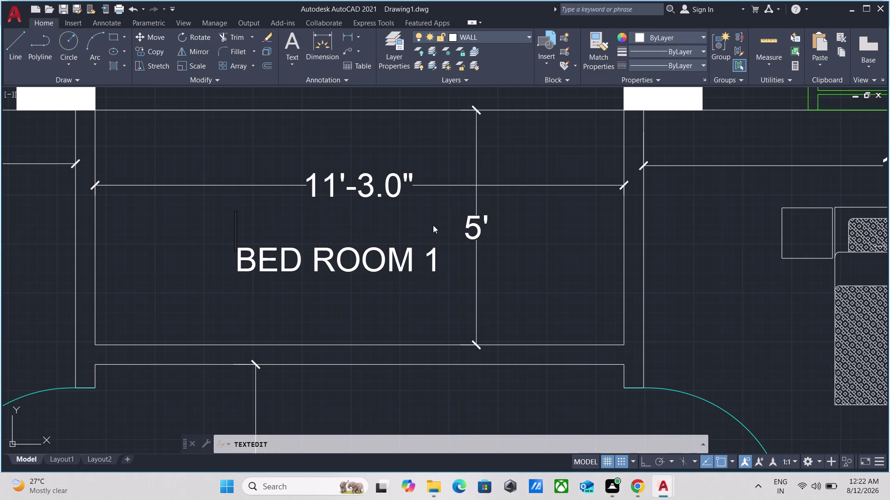
text(SITTI)
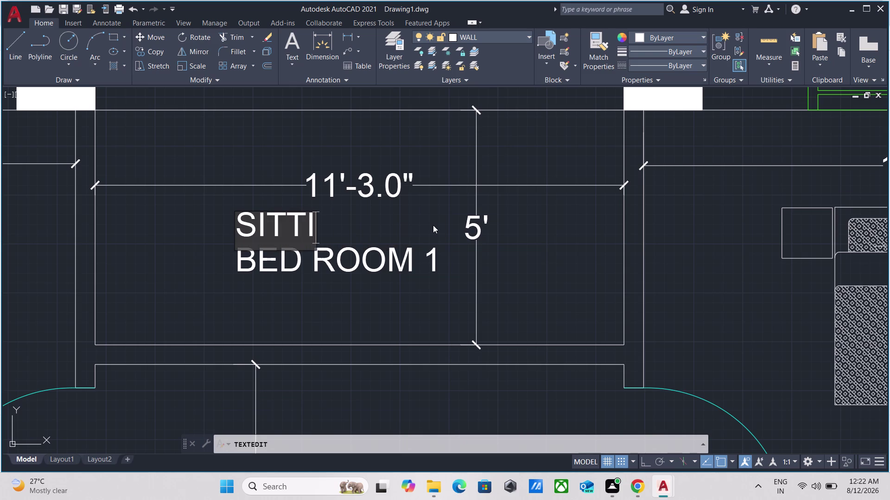
text(NG)
key(space)
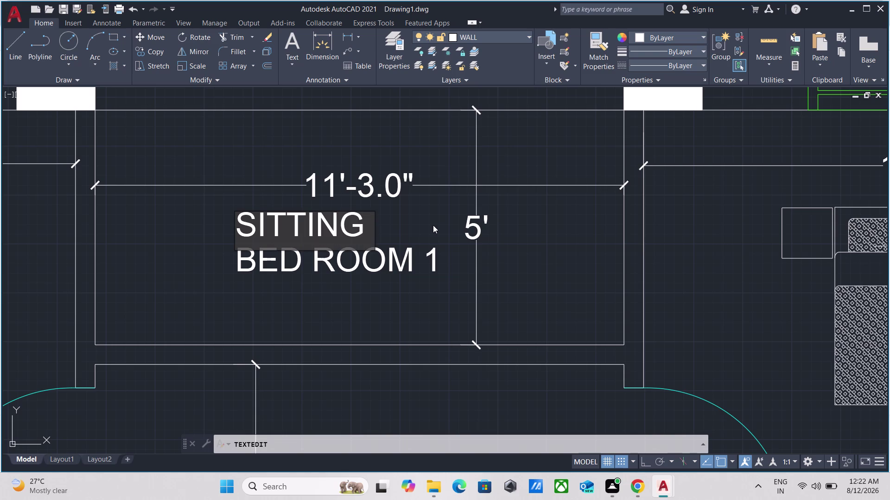
text(OUT)
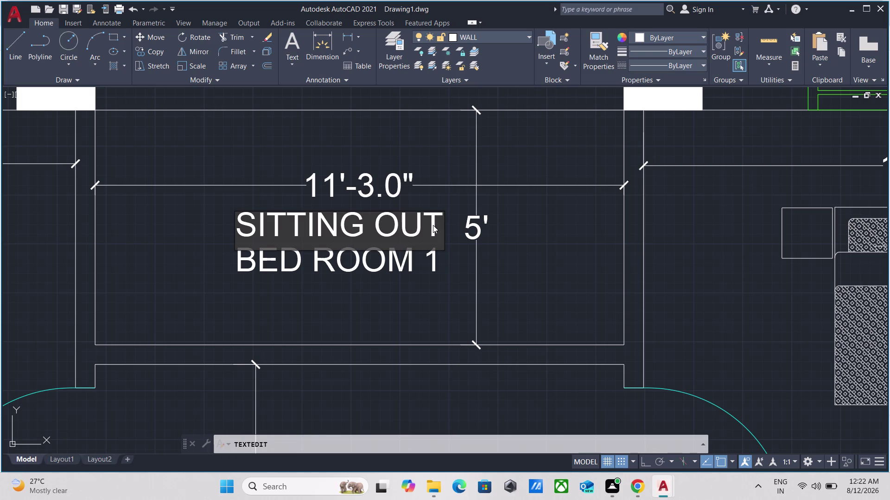
click(350, 270)
Change the room's second label line to 5' WIDE and confirm the edit.
triple_click(351, 266)
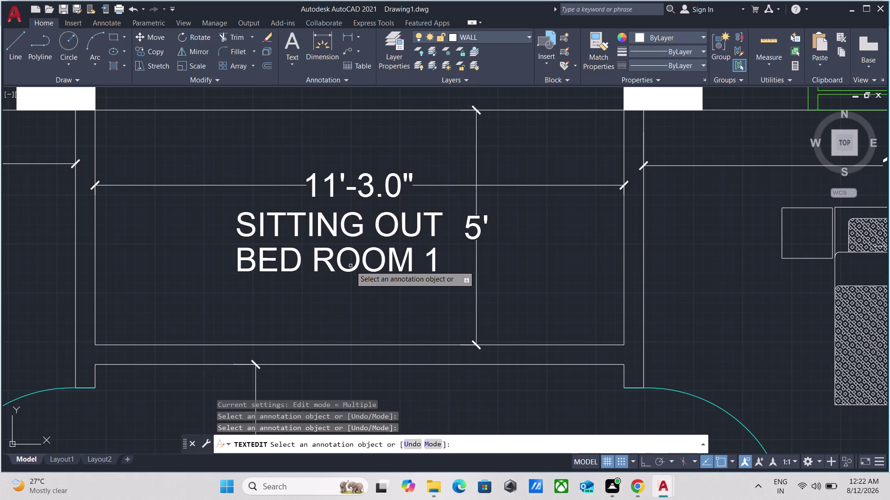
double_click(351, 266)
triple_click(369, 265)
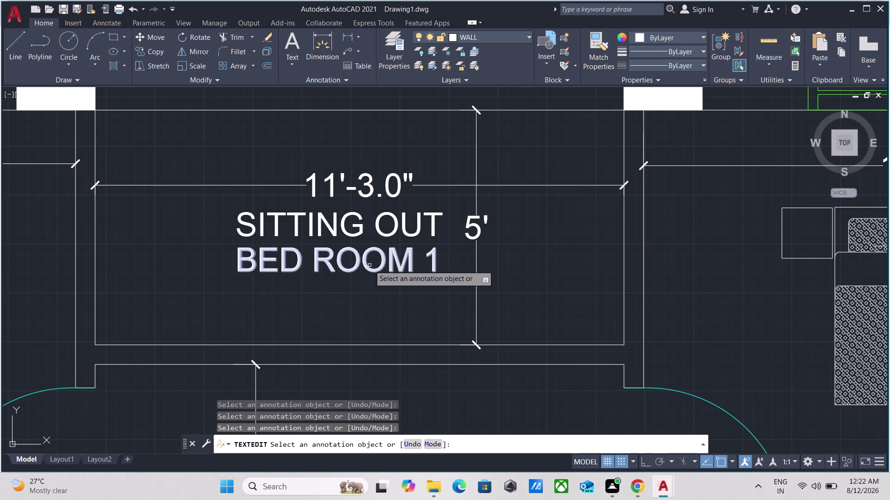
click(369, 265)
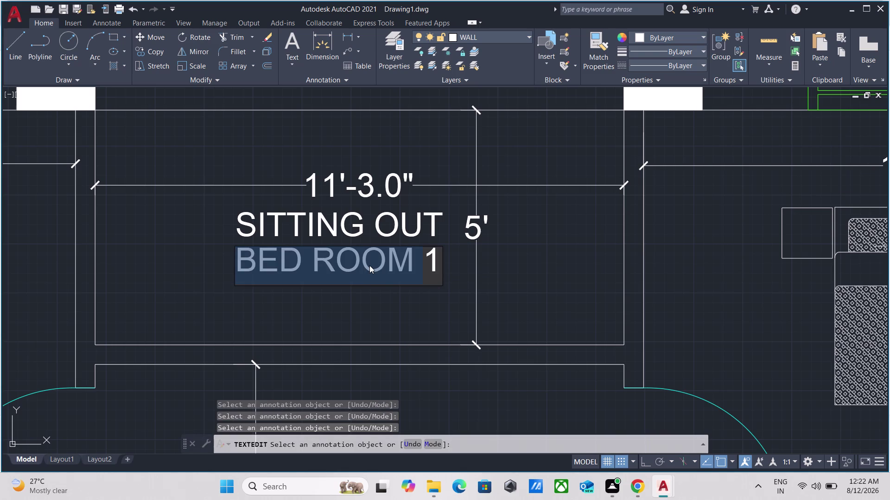
click(441, 257)
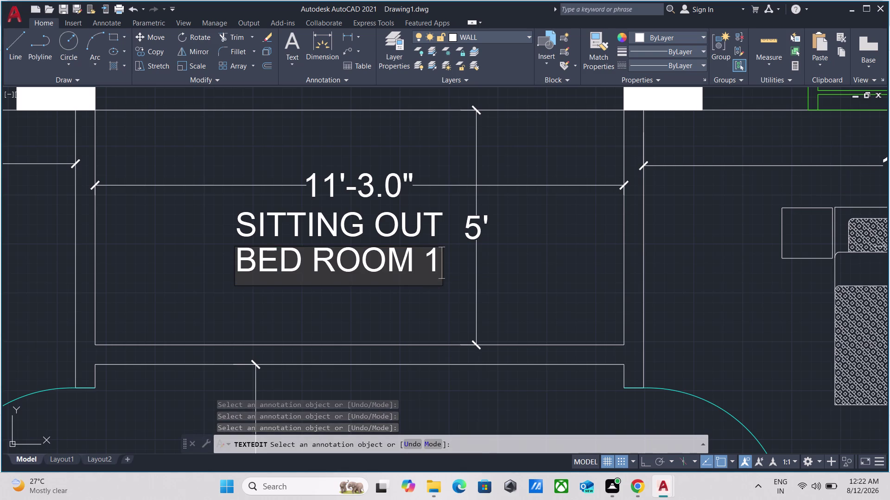
key(BackSpace)
key(BackSpace)
key(BackSpace)
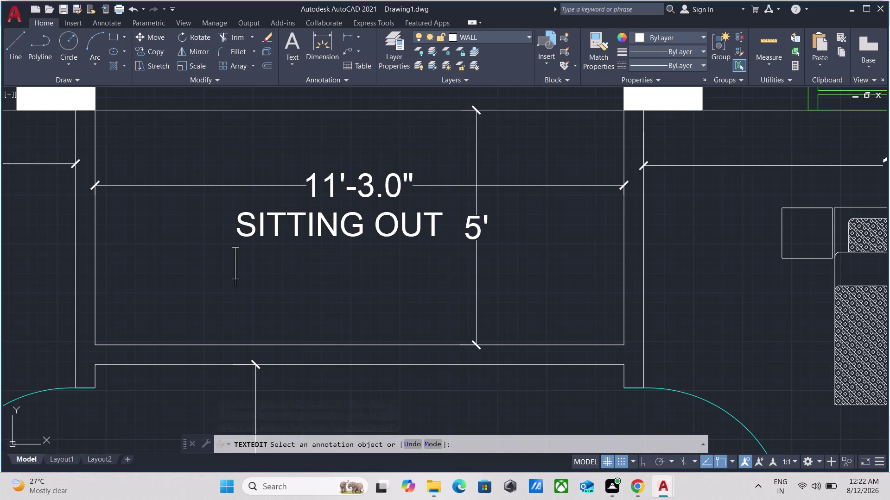
key(5)
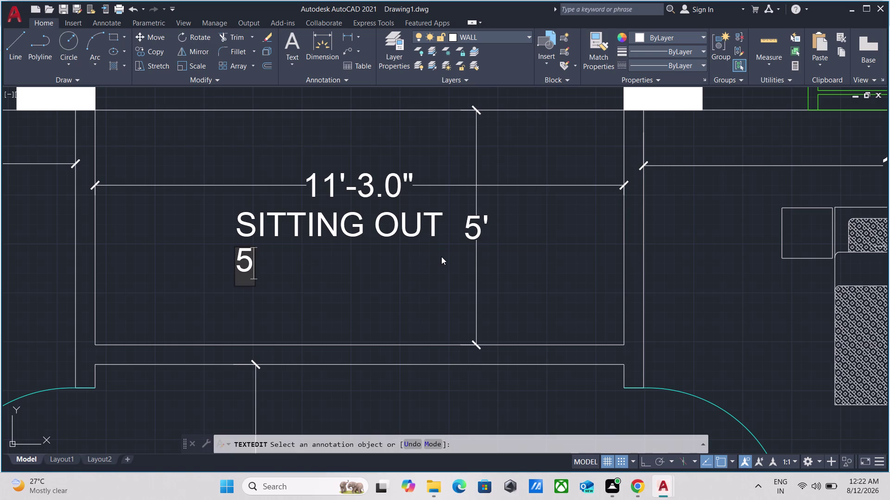
text(')
key(space)
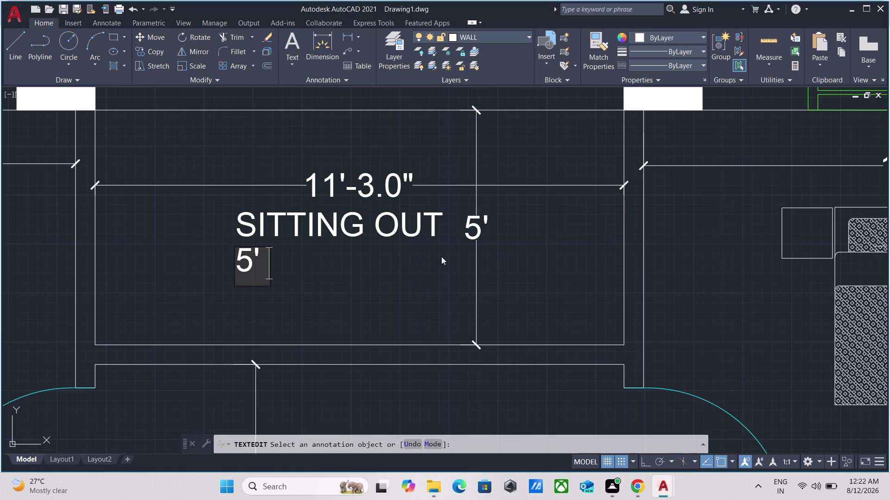
text(WIDE)
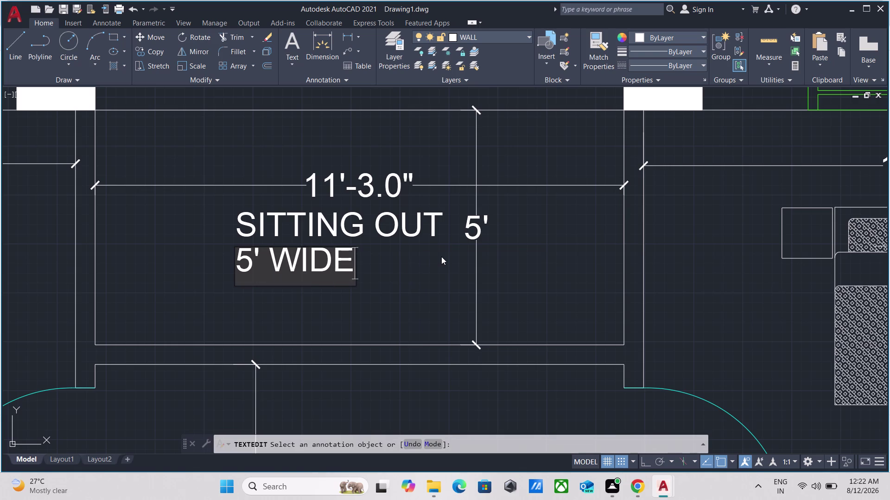
key(Return)
key(Return)
scroll(down, 3)
scroll(up, 3)
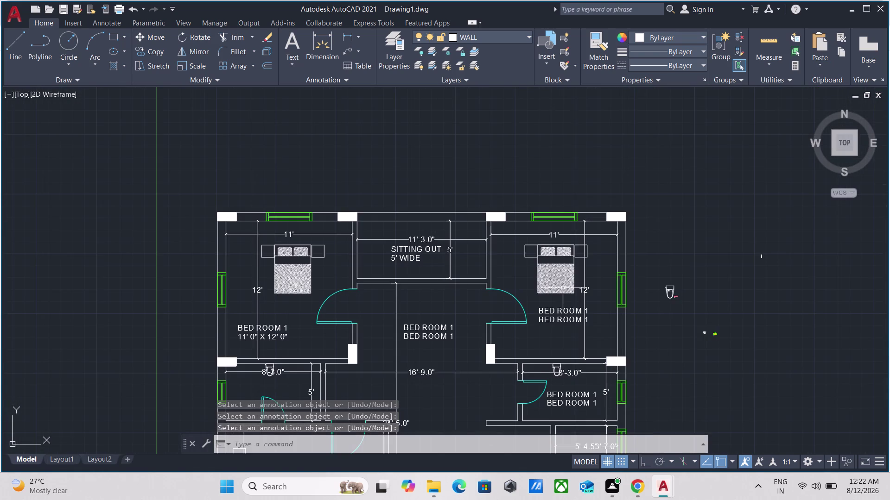
scroll(up, 3)
scroll(down, 3)
Change the right bedroom's first label line from BED ROOM 1 to BED ROOM 2.
middle_drag(549, 342, 525, 270)
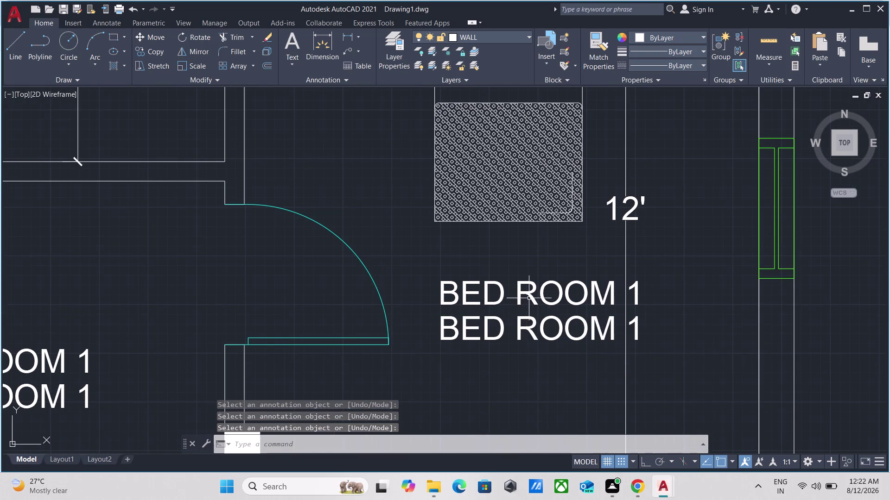
triple_click(529, 295)
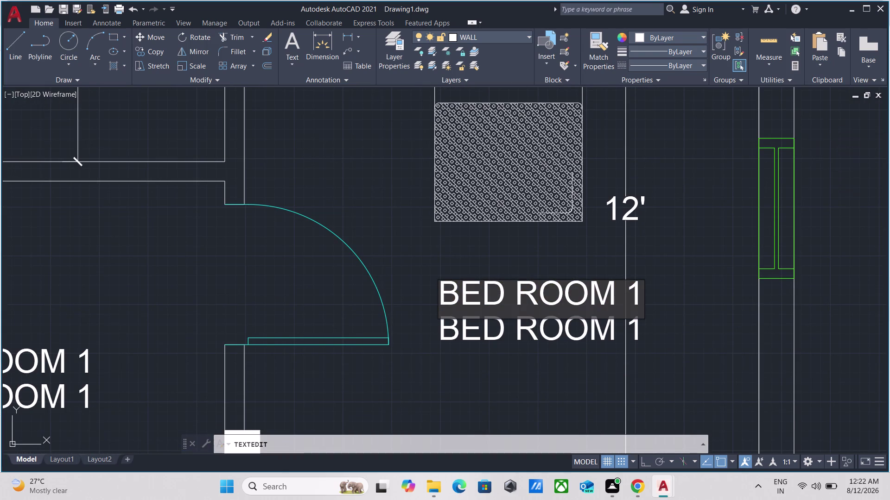
click(639, 287)
key(BackSpace)
key(2)
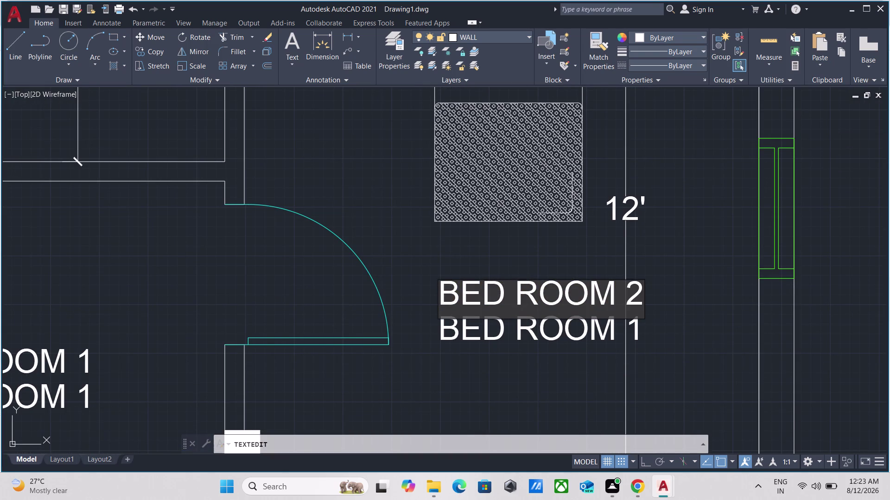
click(535, 338)
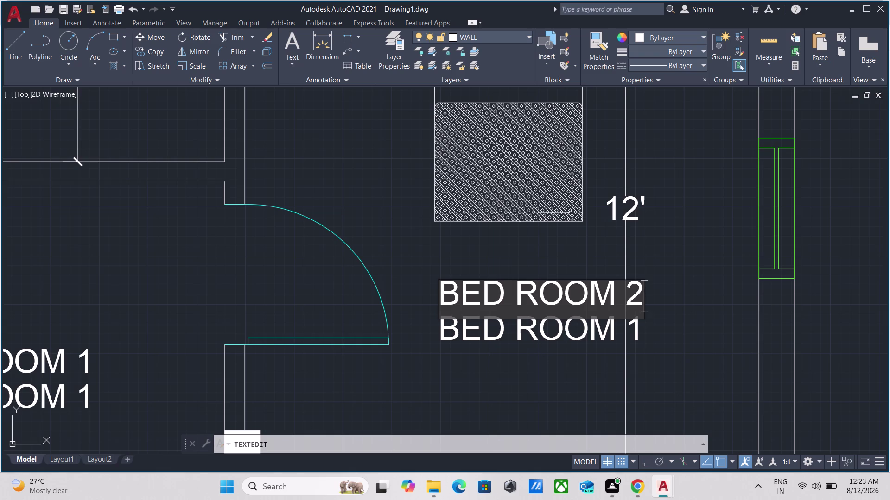
Replace the bedroom label's second line with the size 11' 0" X 12' 0".
double_click(534, 337)
click(534, 338)
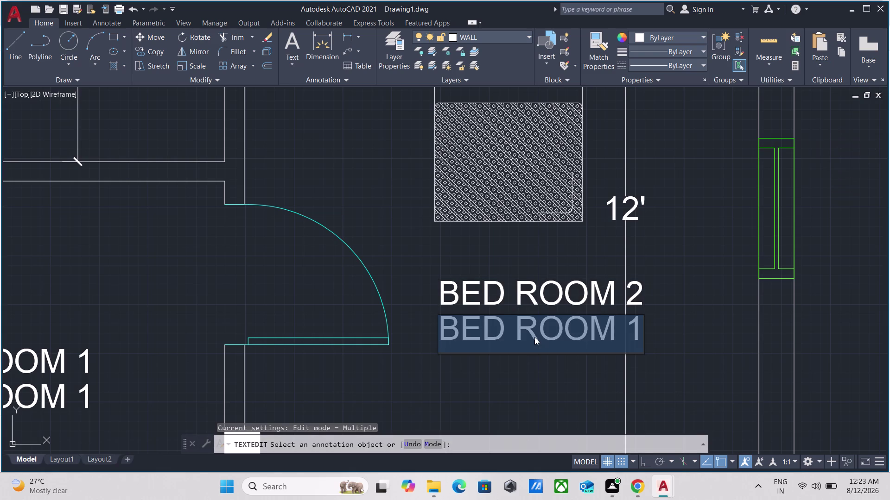
scroll(down, 3)
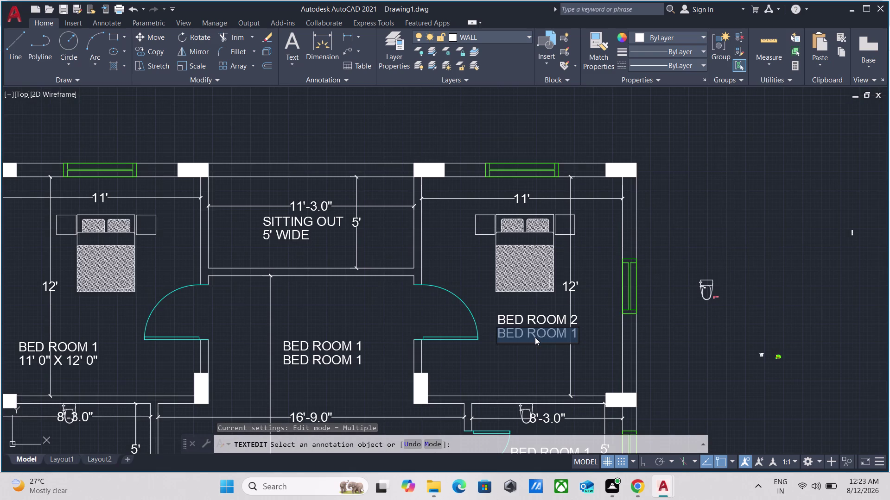
text(11)
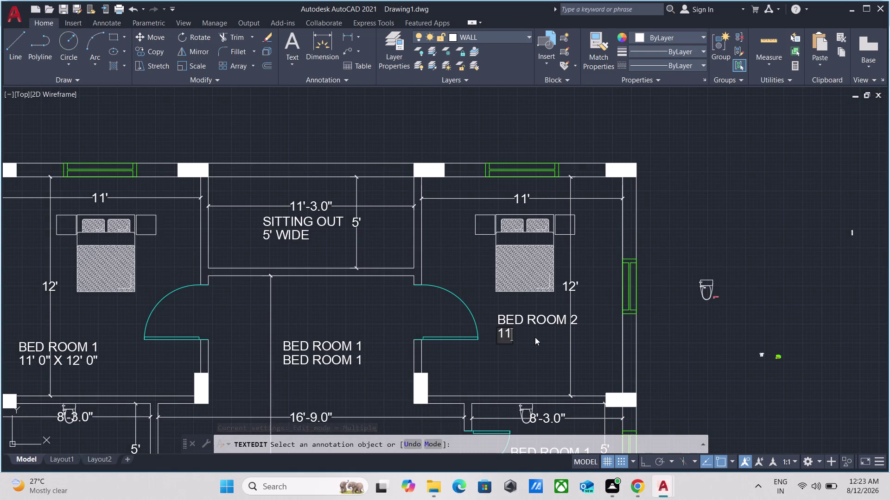
key(apostrophe)
key(space)
text(0)
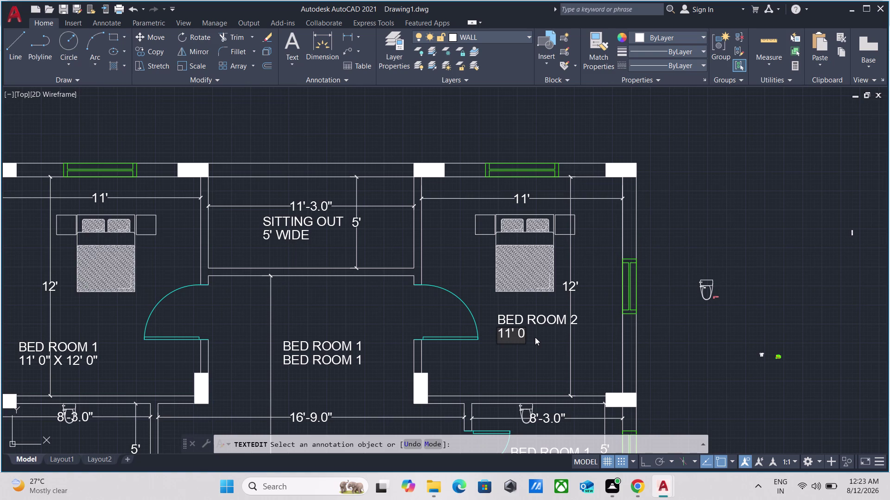
key(shift+quotedbl)
key(space)
text(X)
key(space)
text(12')
key(space)
key(0)
key(shift+quotedbl)
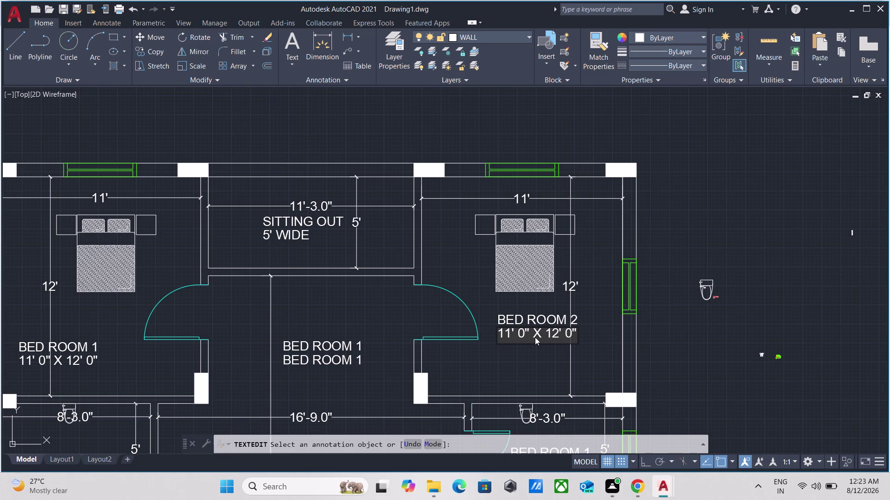
key(Return)
scroll(down, 3)
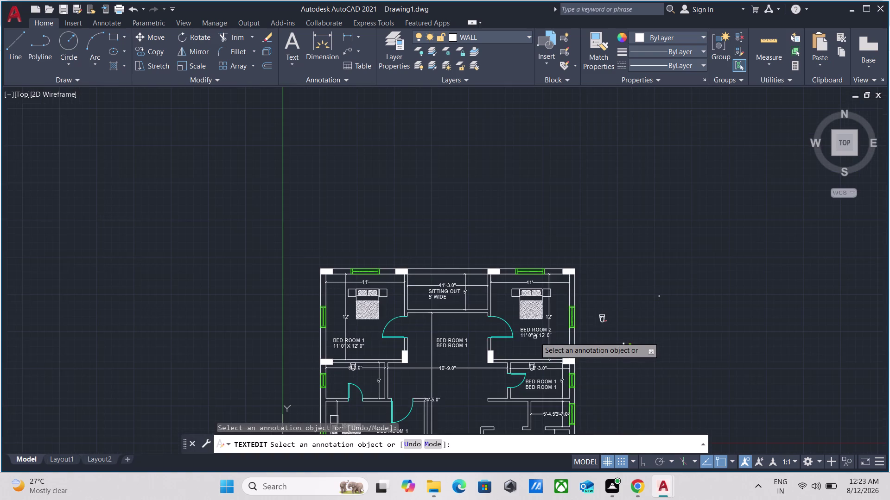
scroll(up, 3)
scroll(down, 3)
middle_drag(296, 324, 295, 323)
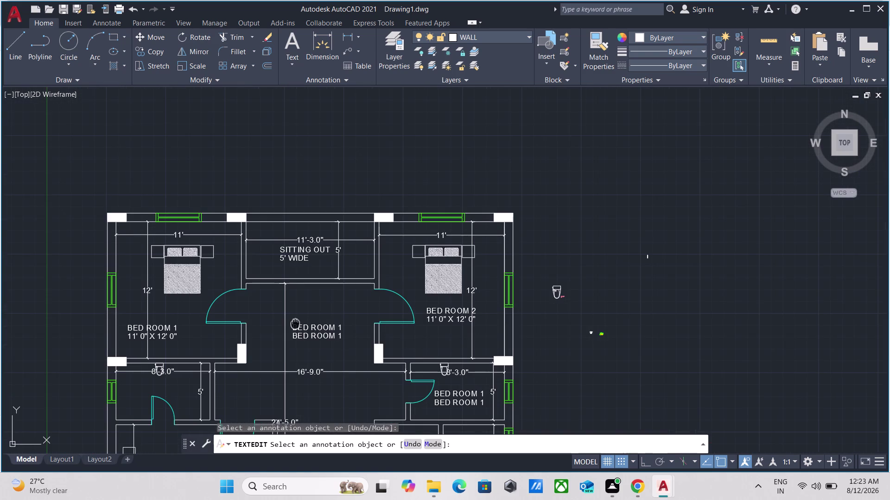
middle_drag(295, 323, 340, 226)
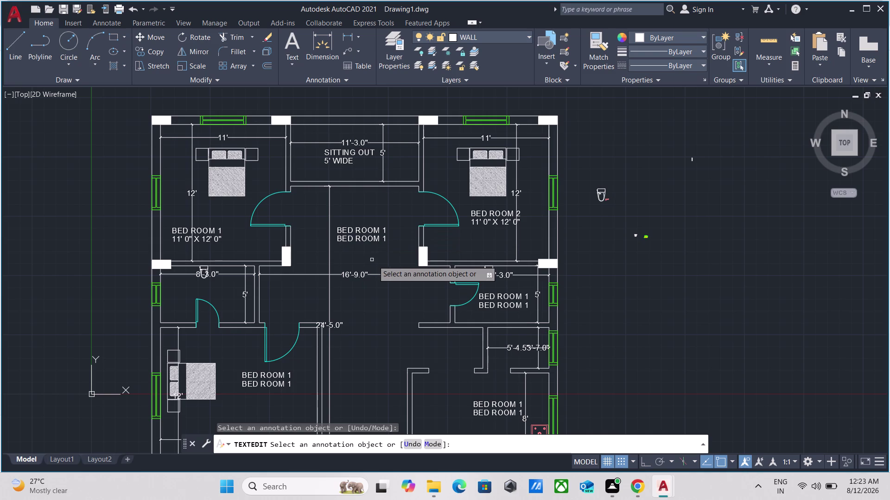
Retype the small room's first label line as T & B.
scroll(up, 3)
double_click(470, 291)
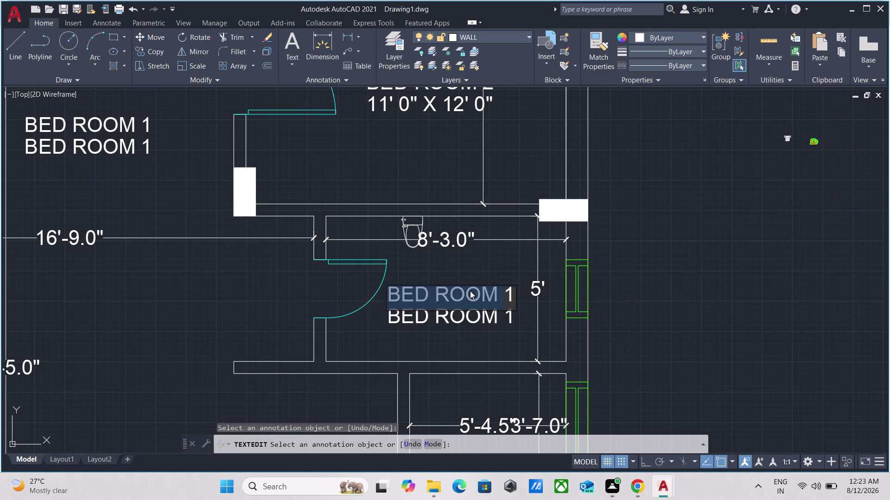
key(BackSpace)
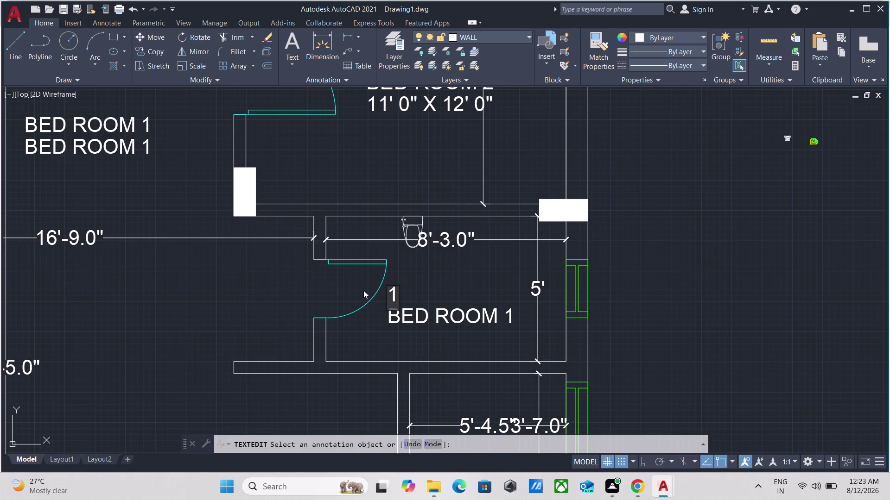
click(398, 291)
key(BackSpace)
text(TOI)
text(L)
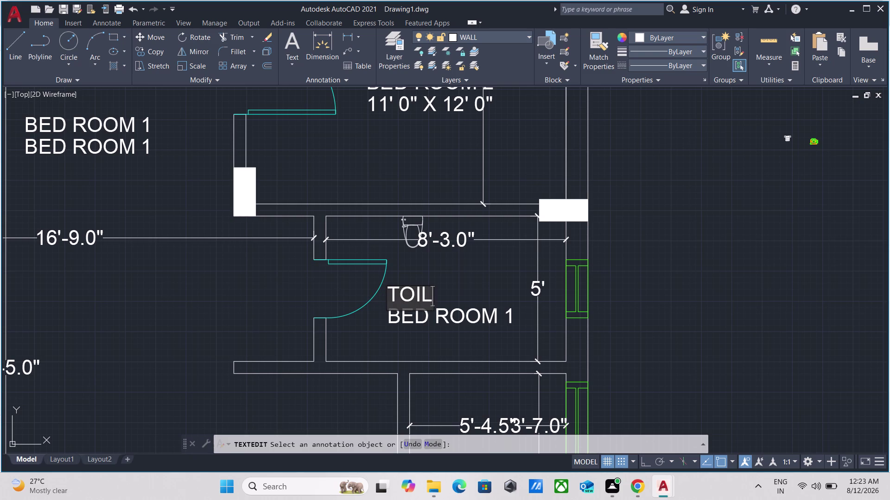
text(ET)
key(space)
text(AN)
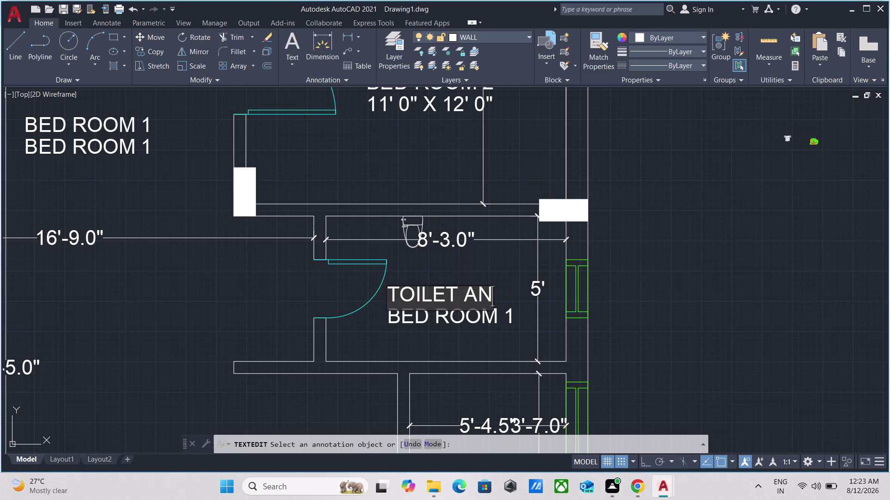
text(D)
key(space)
key(BackSpace)
key(BackSpace)
key(BackSpace)
key(BackSpace)
key(BackSpace)
key(space)
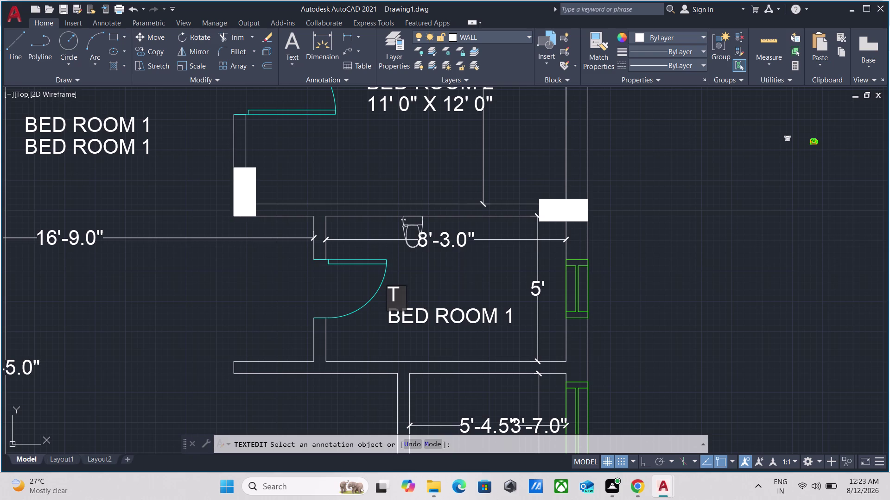
key(7)
key(F12)
key(BackSpace)
key(shift+ampersand)
key(space)
text(b)
key(BackSpace)
key(b)
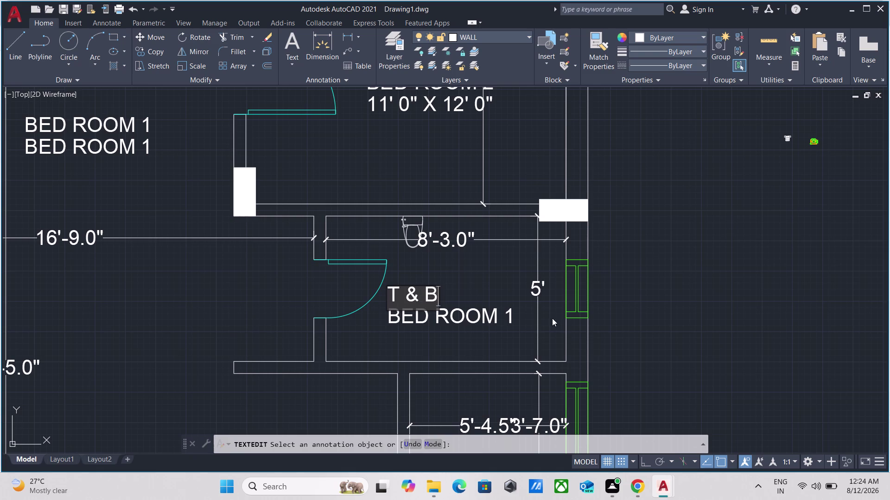
click(463, 320)
Replace the leftover BED ROOM 1 text on the second line with 8' 3" X 5' 0".
double_click(463, 319)
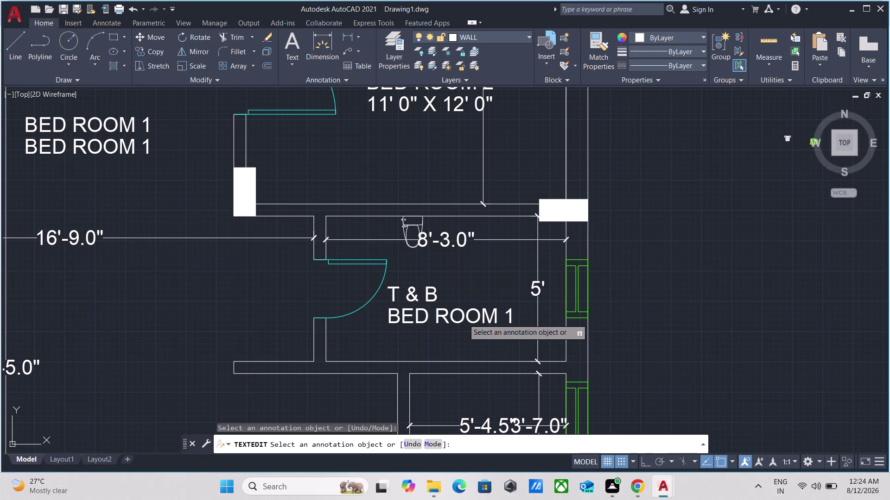
click(513, 322)
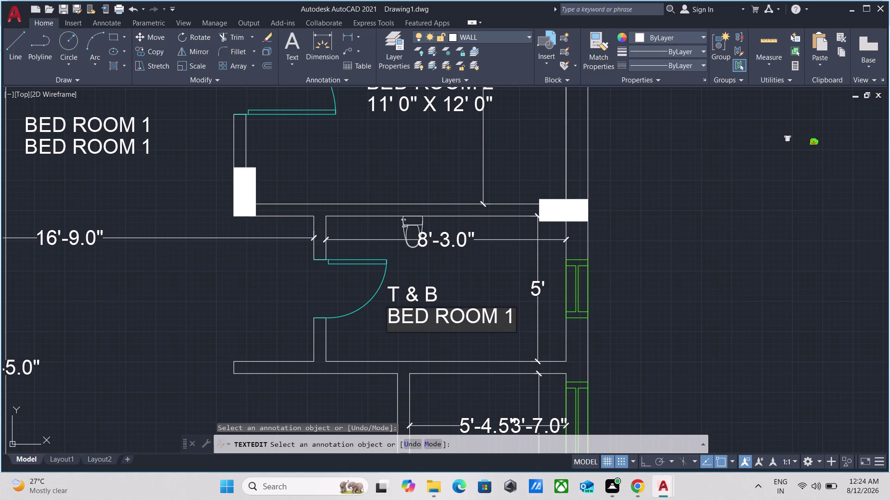
key(BackSpace)
key(BackSpace)
key(BackSpace)
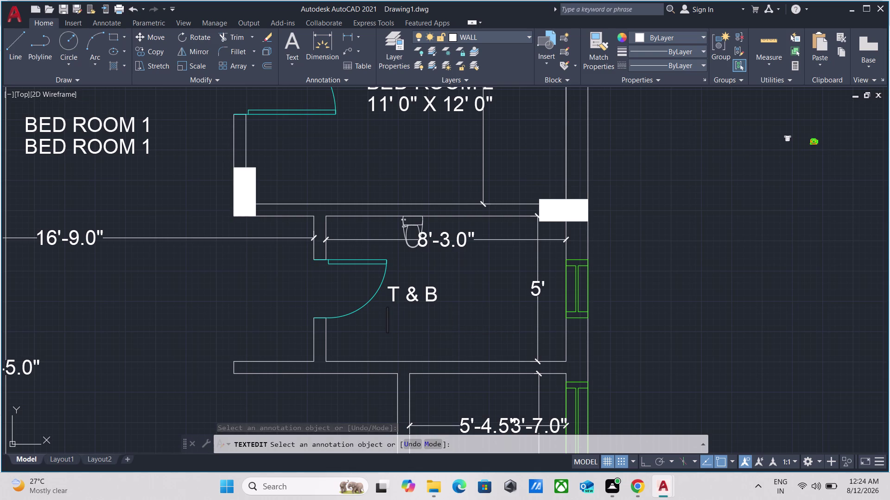
text(8')
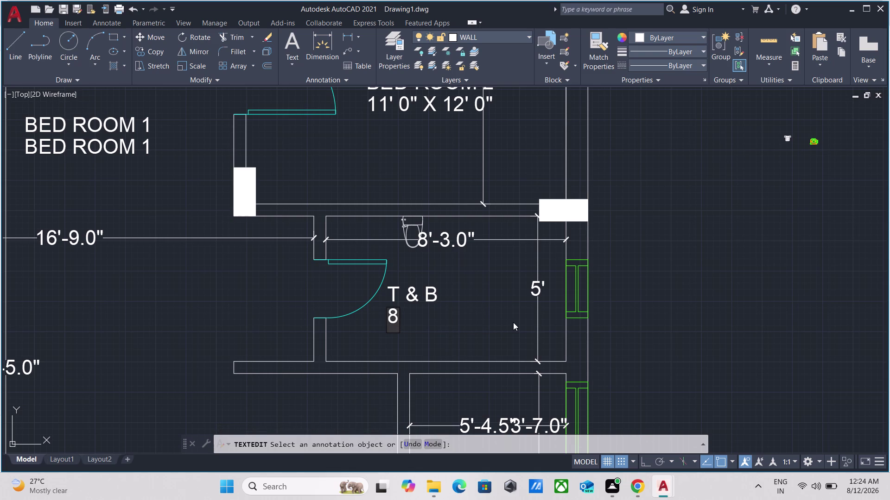
key(space)
text(3)
text(")
key(space)
text(X)
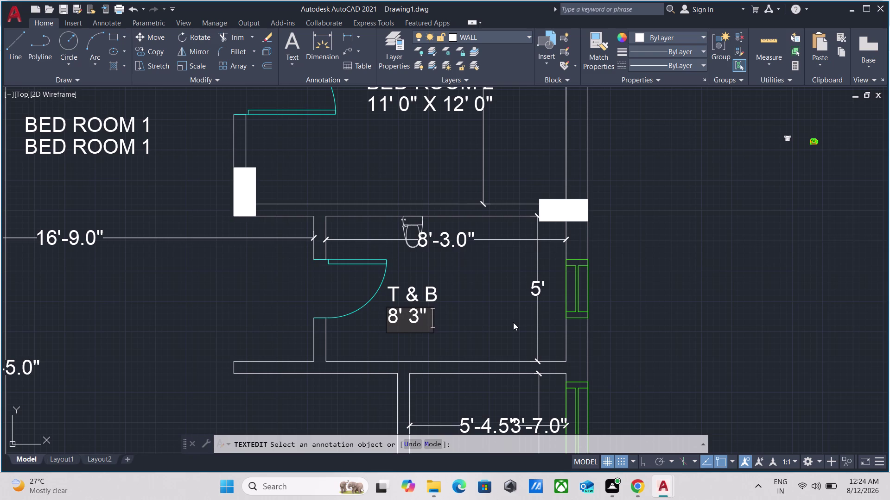
key(space)
text(5')
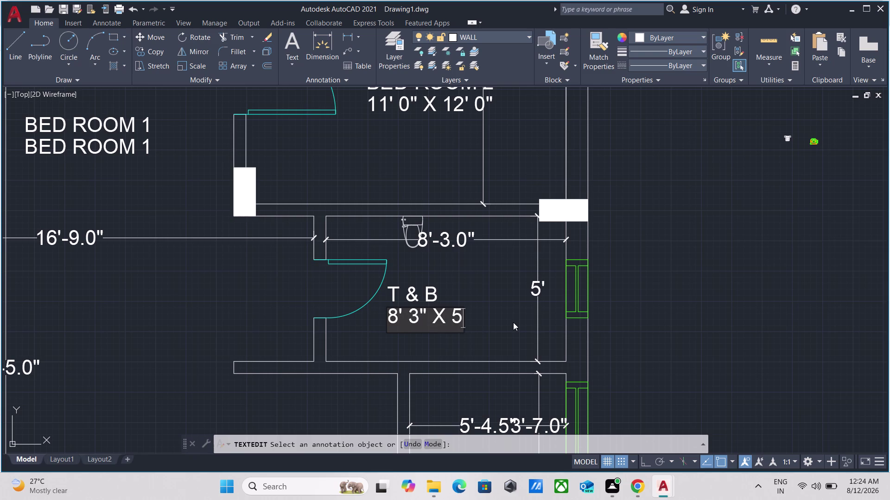
key(space)
key(0)
key(shift+quotedbl)
key(Return)
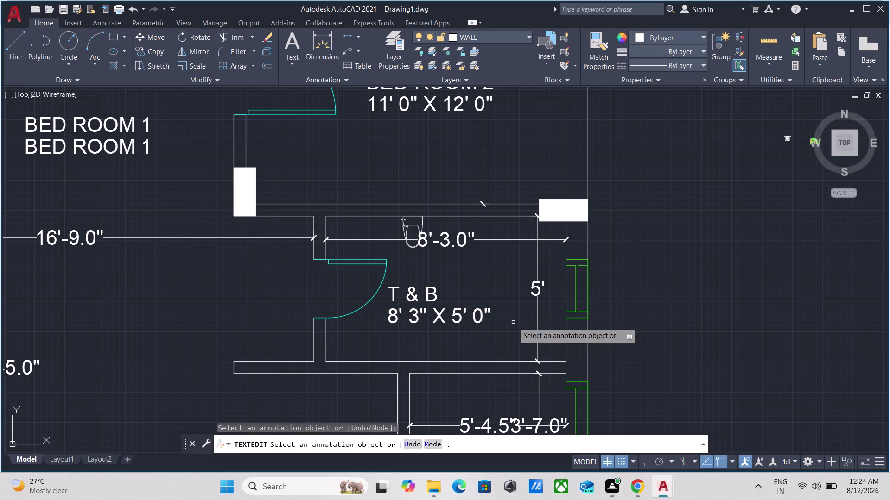
Replace the central room's first label line with LIVING AND DINING.
scroll(down, 3)
scroll(up, 3)
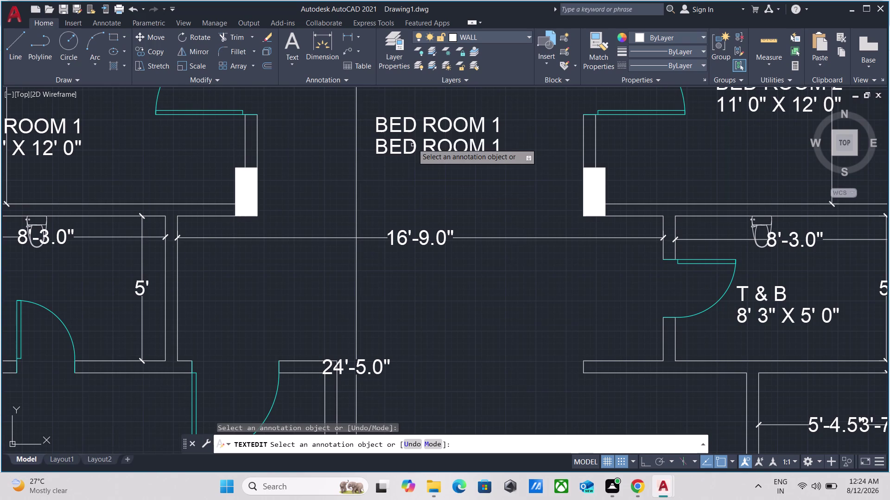
double_click(417, 122)
scroll(down, 3)
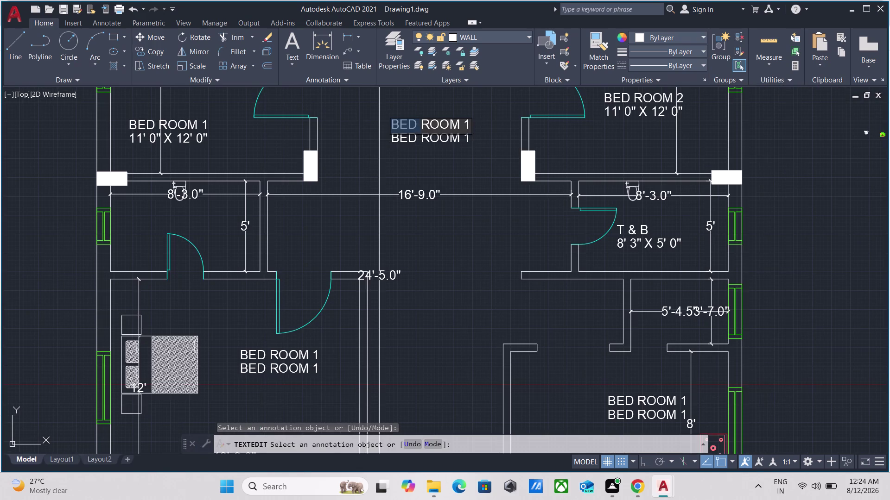
click(470, 123)
key(BackSpace)
key(BackSpace)
key(BackSpace)
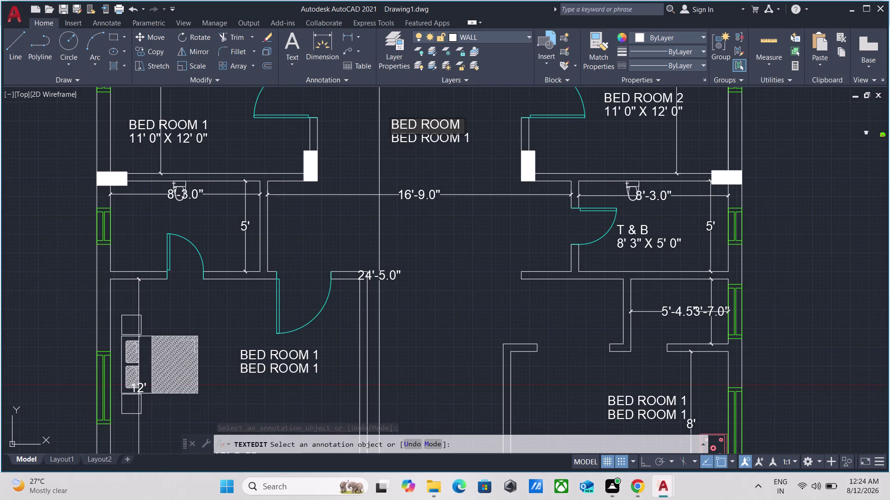
key(BackSpace)
key(BackSpace)
key(BackSpace)
key(BackSpace)
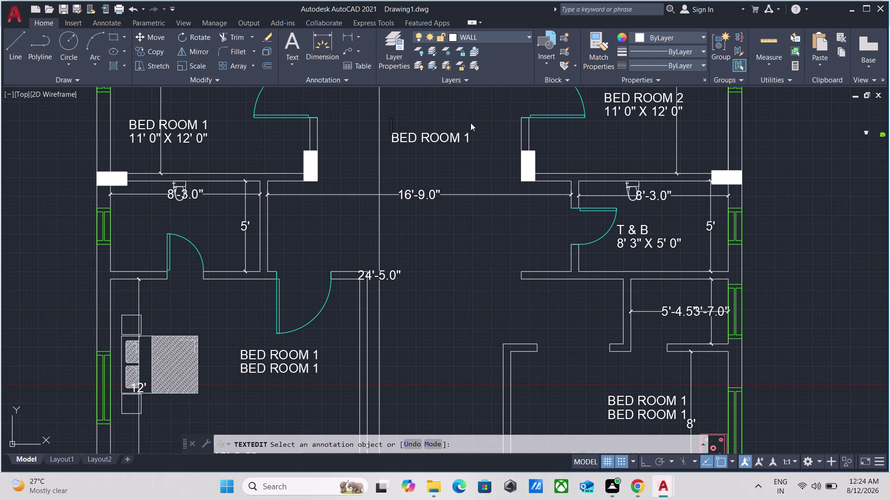
text(LIV)
text(I)
text(NG)
key(space)
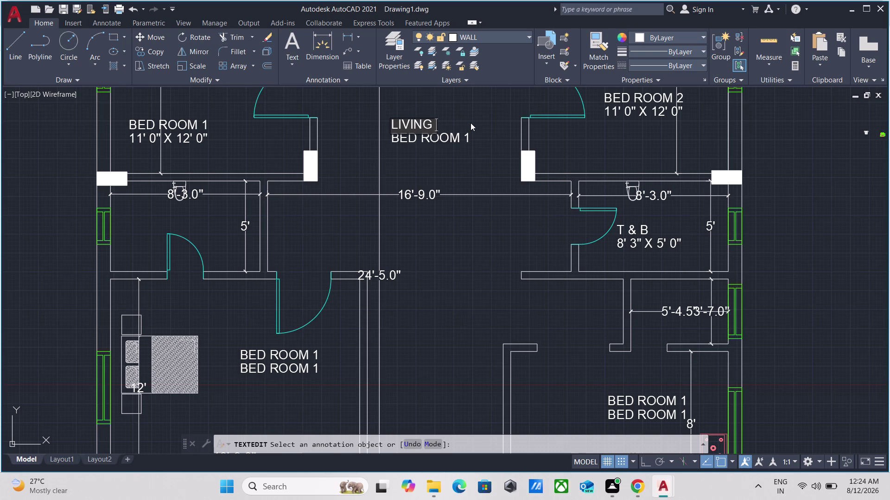
text(AND)
key(space)
text(DIN)
text(N)
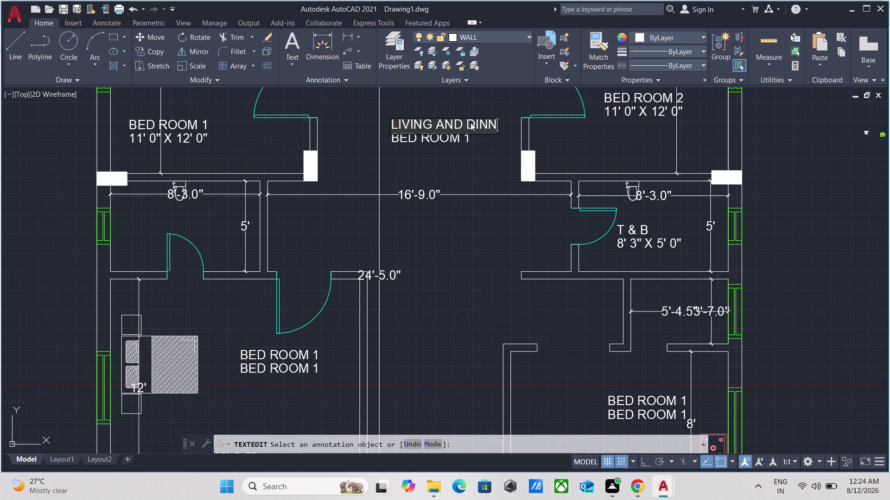
text(G)
key(space)
key(BackSpace)
key(BackSpace)
key(BackSpace)
text(I)
text(NH)
key(BackSpace)
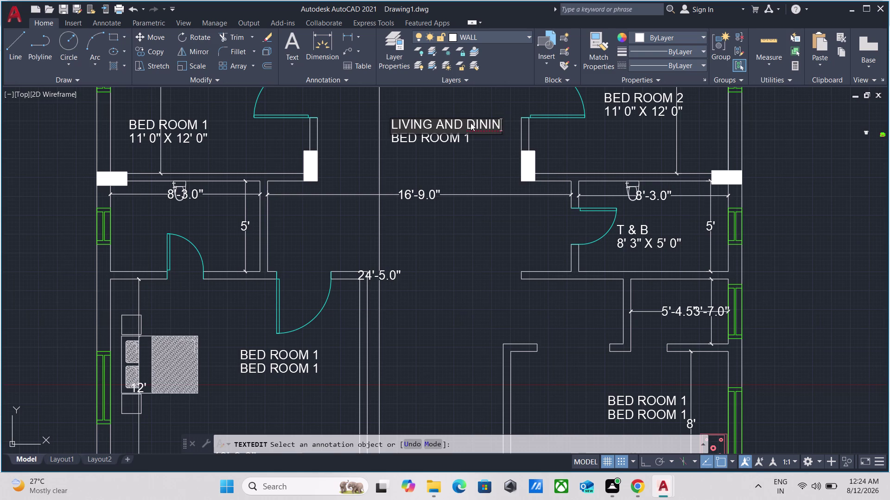
key(g)
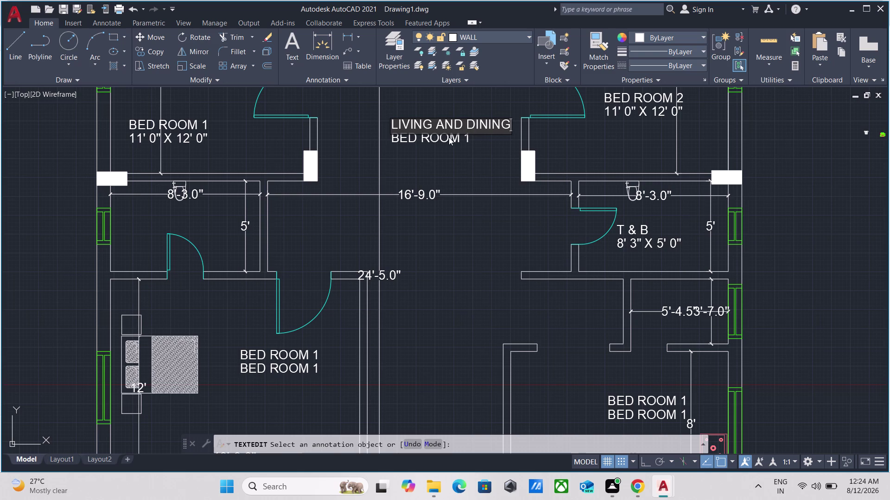
click(448, 137)
Change the central room label's second line to 16' 9" X 24' 5".
double_click(449, 138)
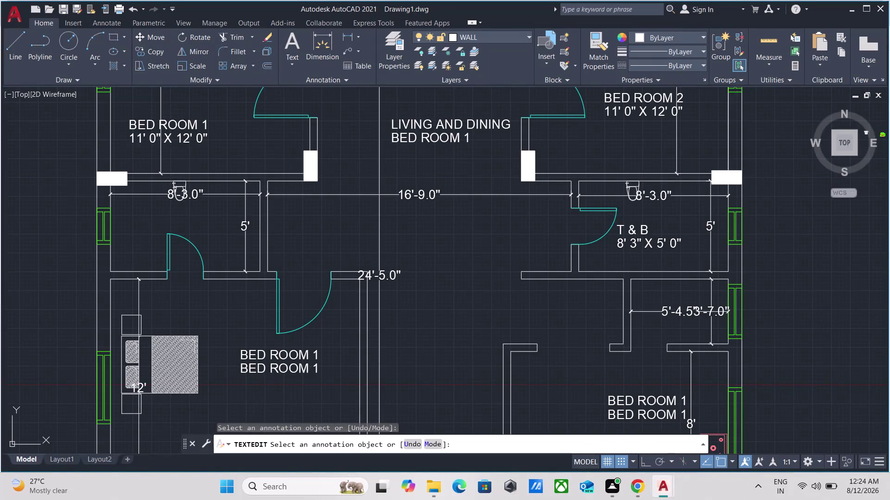
scroll(down, 3)
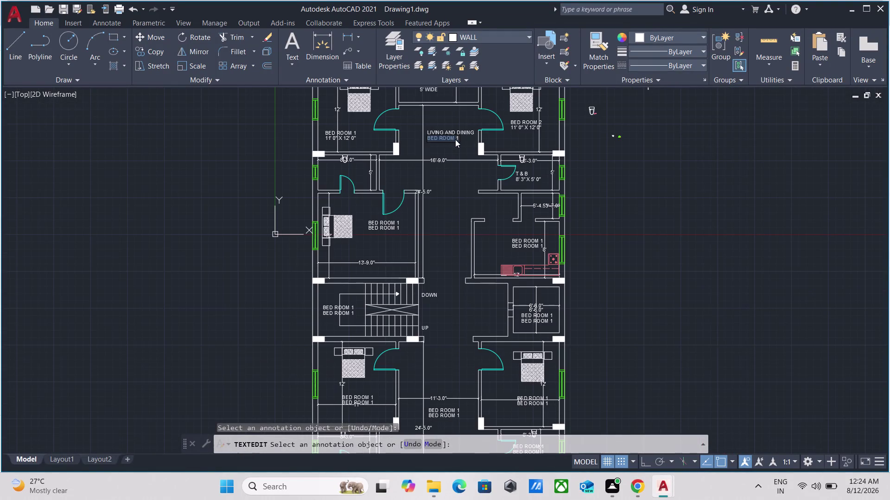
scroll(up, 3)
scroll(down, 3)
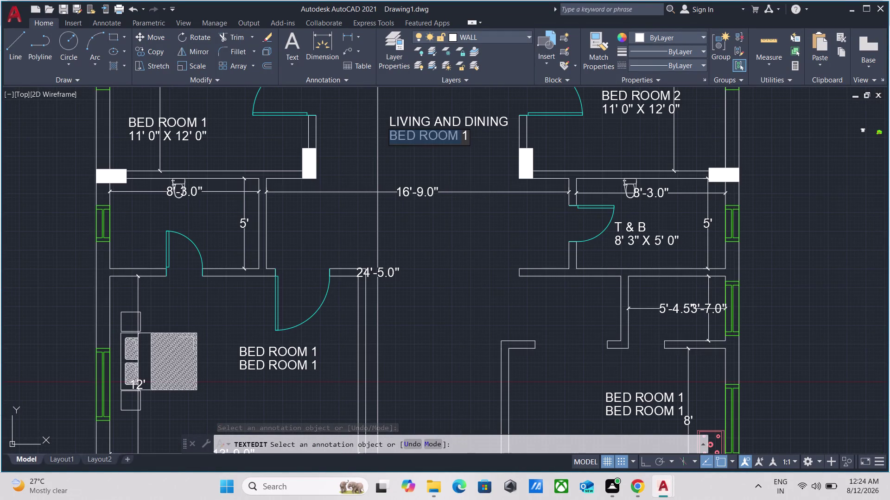
click(467, 136)
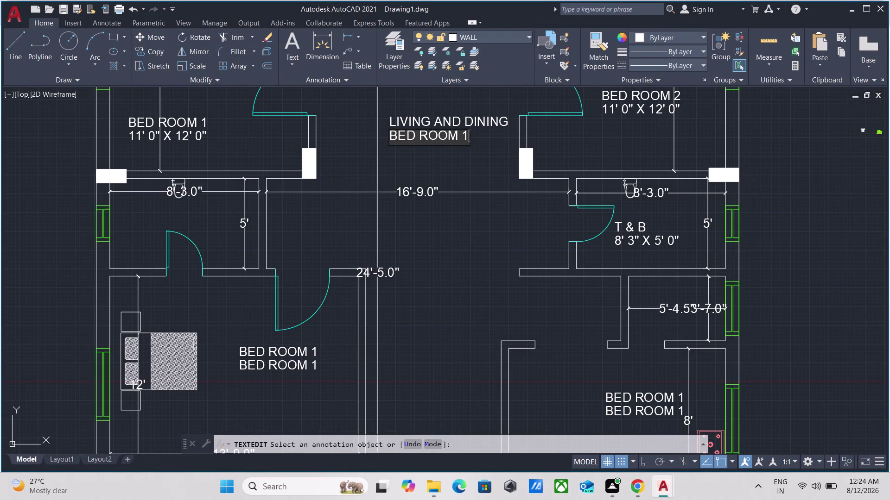
key(BackSpace)
key(BackSpace)
key(BackSpace)
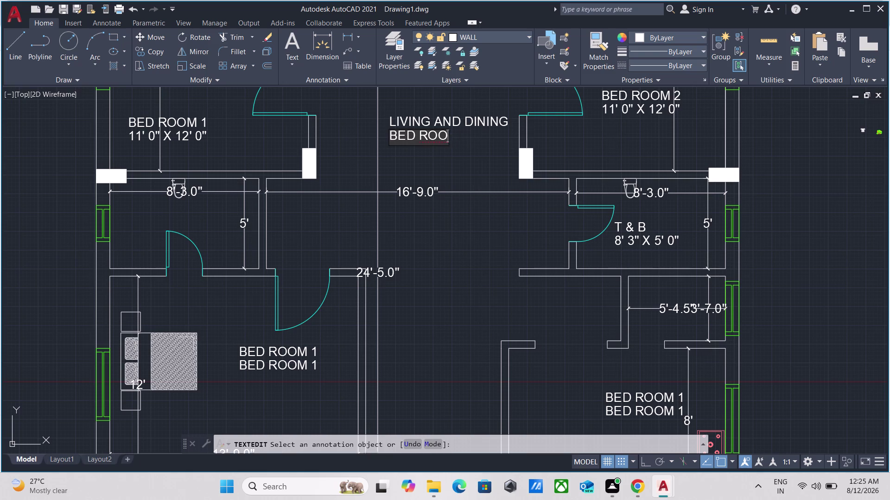
key(BackSpace)
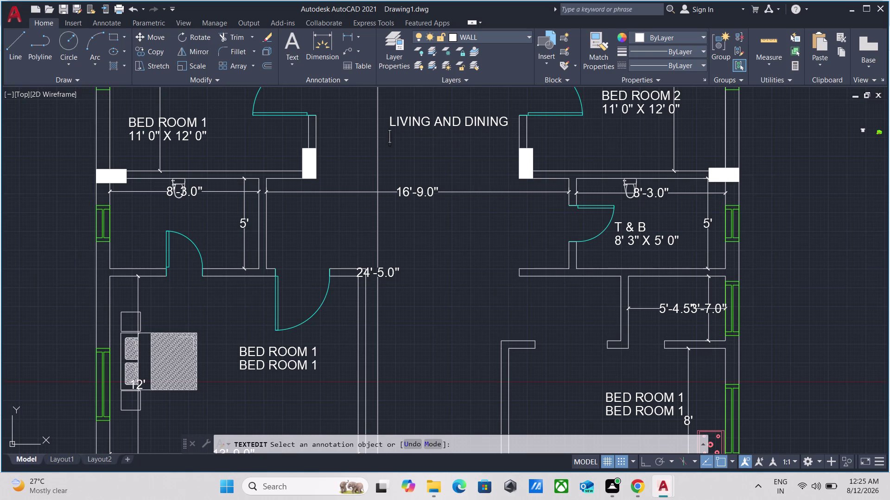
text(16)
key(semicolon)
key(BackSpace)
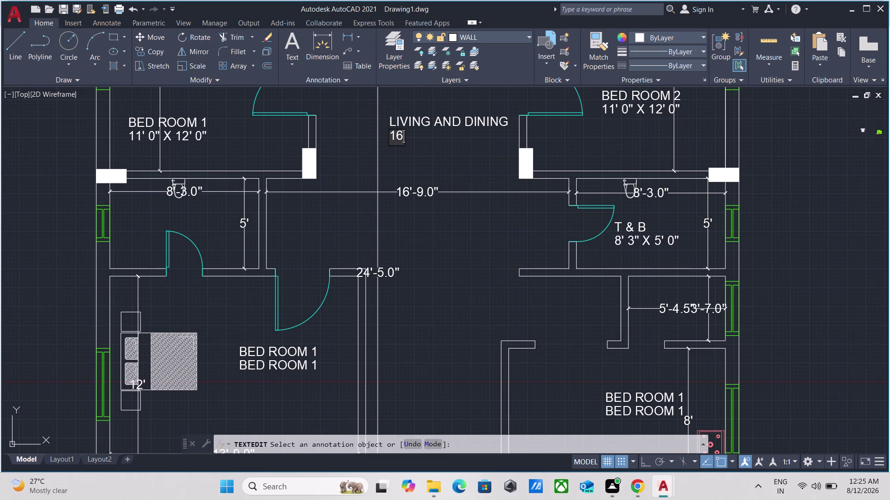
key(apostrophe)
key(space)
text(9)
text(")
key(space)
text(X)
key(space)
text(2)
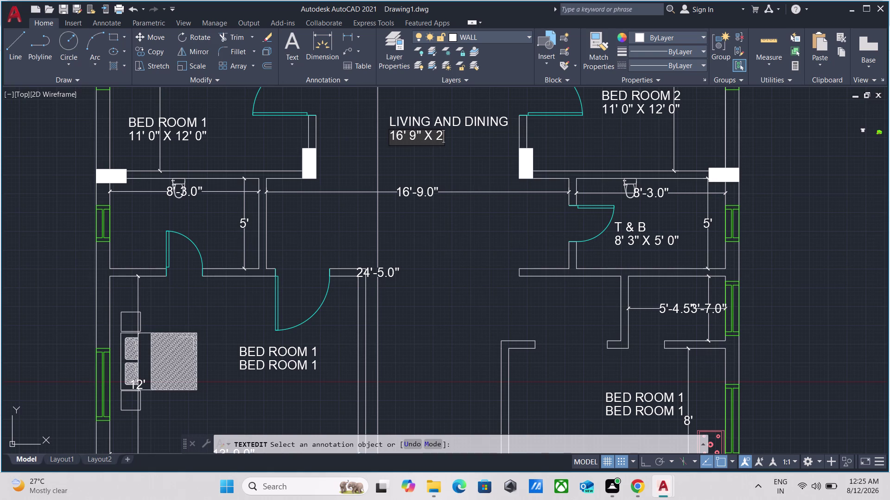
text(4)
key(apostrophe)
key(space)
text(5)
key(shift+quotedbl)
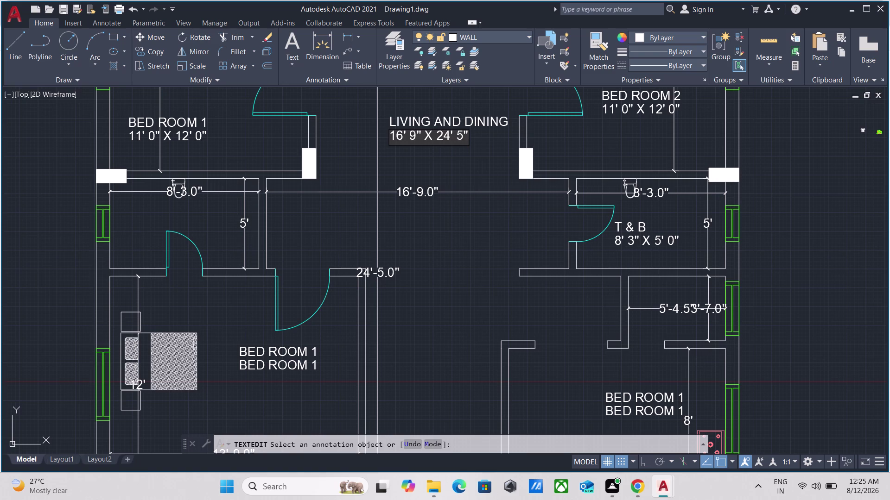
key(Return)
Erase the two-line BED ROOM 1 label beside the 11'-3.0" dimension in the central hall.
scroll(down, 3)
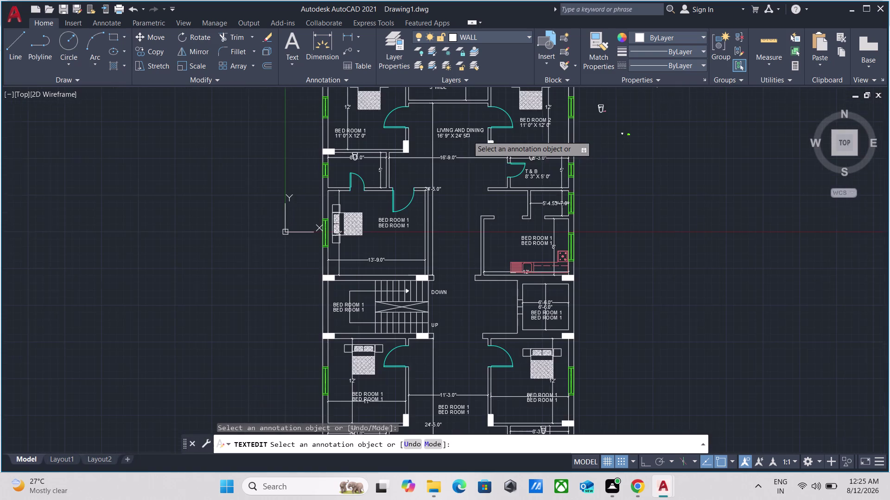
scroll(up, 3)
scroll(down, 3)
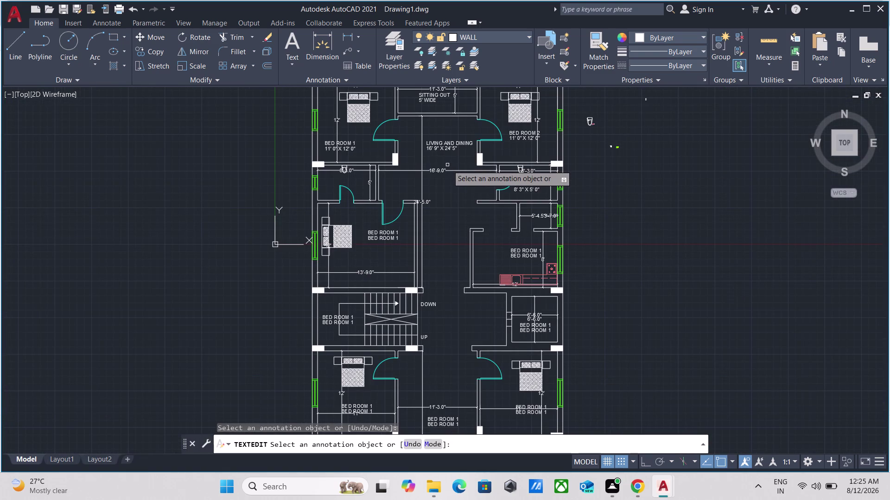
scroll(down, 3)
scroll(up, 3)
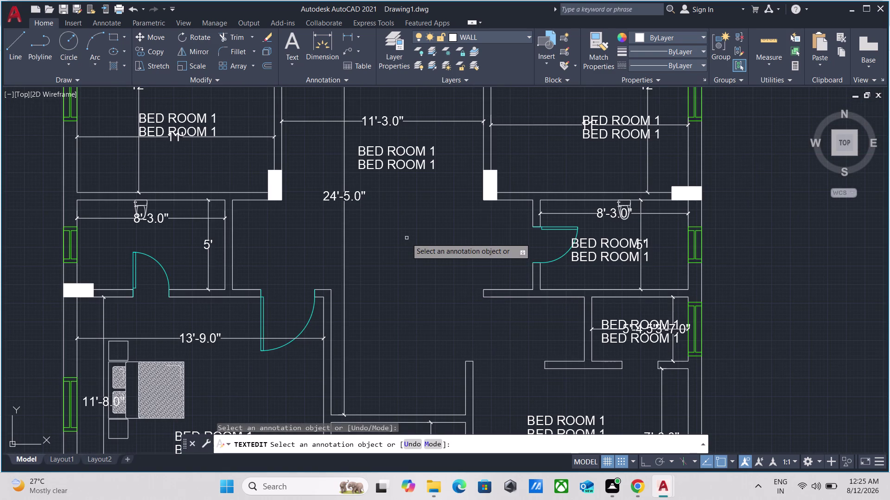
key(Escape)
middle_drag(428, 191, 452, 237)
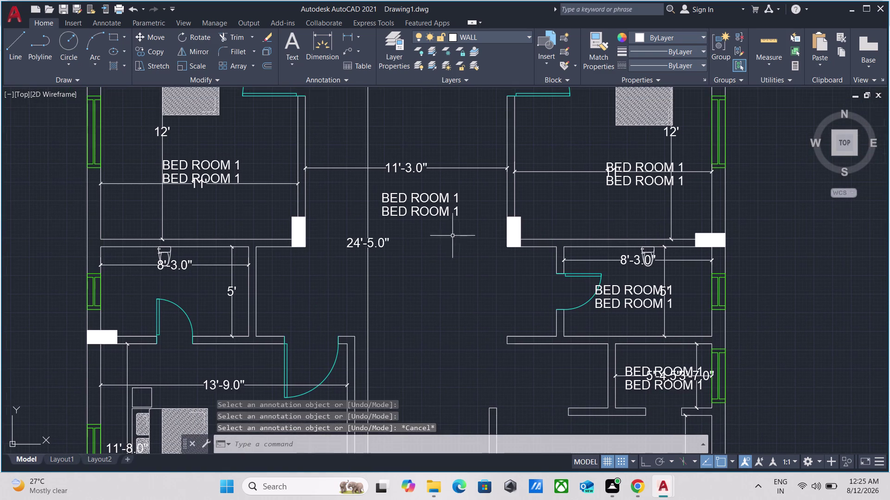
drag(452, 236, 444, 231)
click(414, 195)
right_click(414, 195)
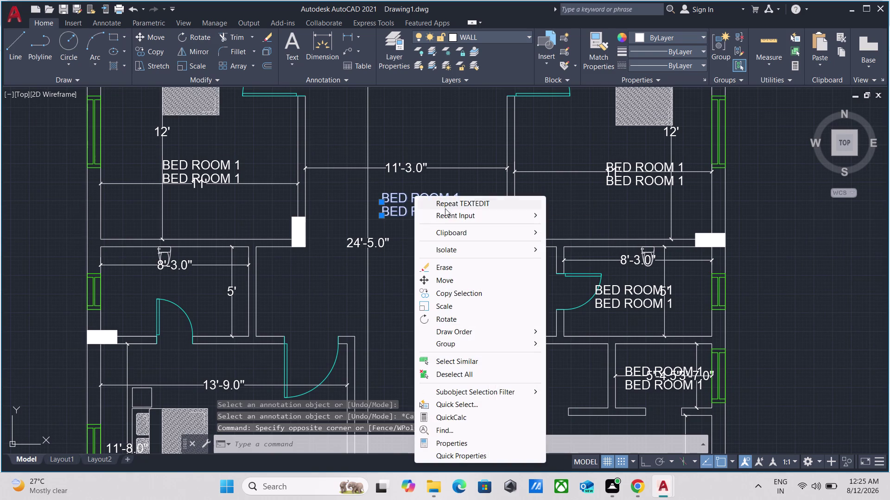
click(465, 267)
scroll(down, 3)
middle_drag(452, 221, 459, 293)
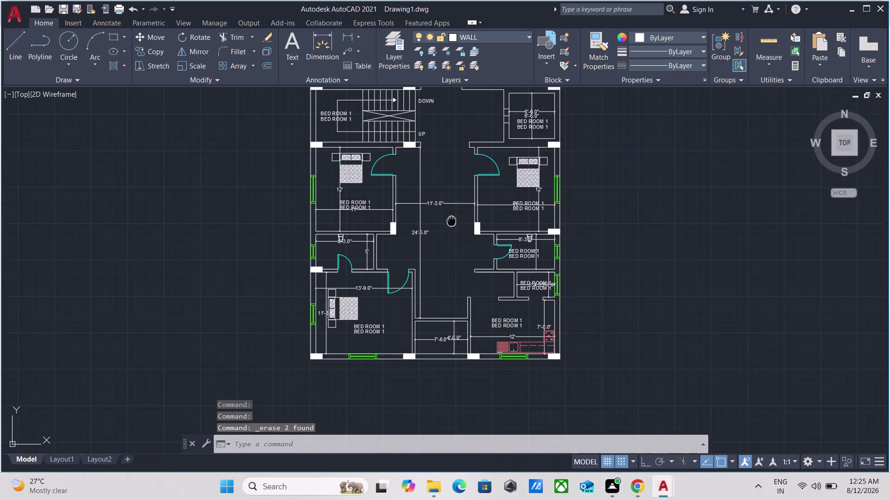
middle_drag(459, 293, 475, 395)
scroll(up, 3)
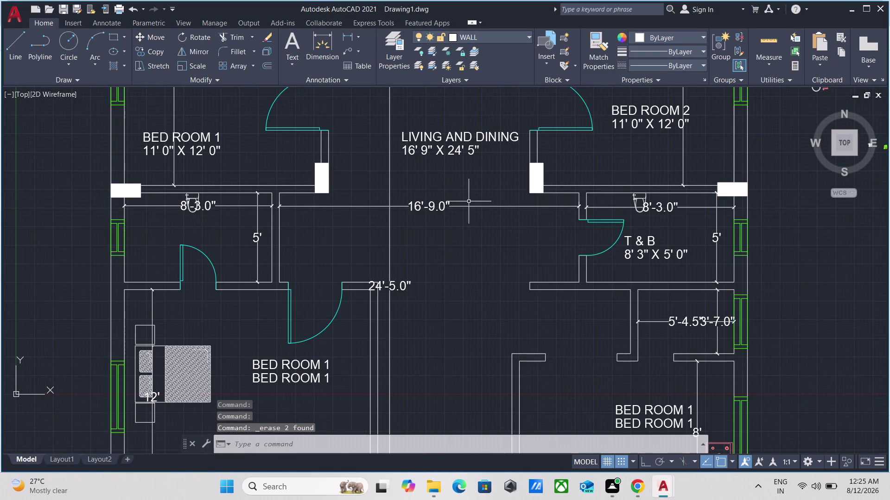
Copy the two-line LIVING AND DINING label into the lower floor's central living area with CO.
click(466, 173)
click(436, 112)
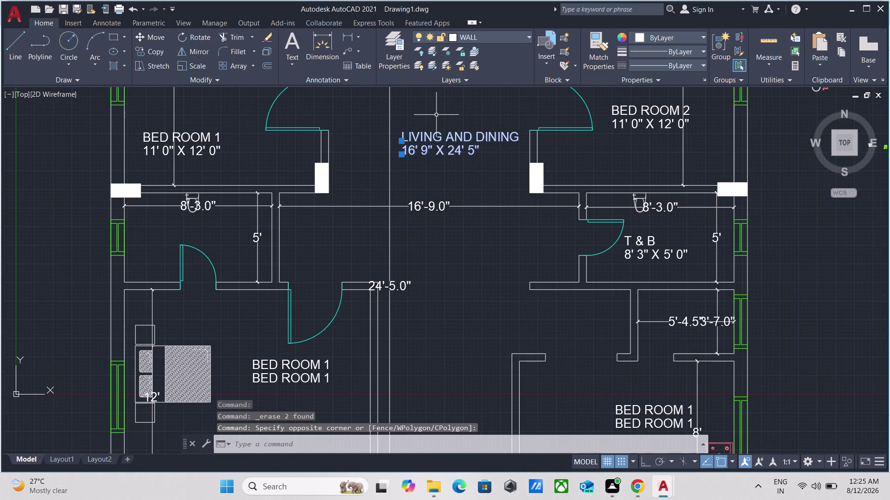
text(CO)
key(Return)
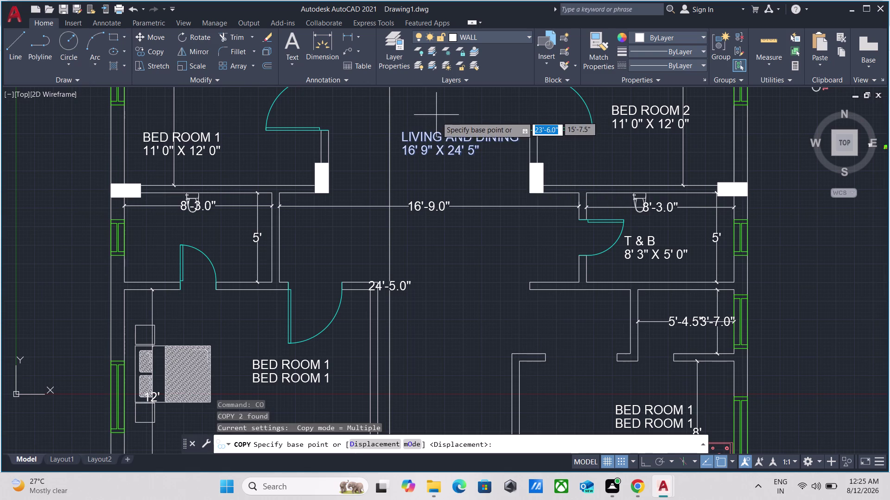
click(403, 140)
scroll(down, 3)
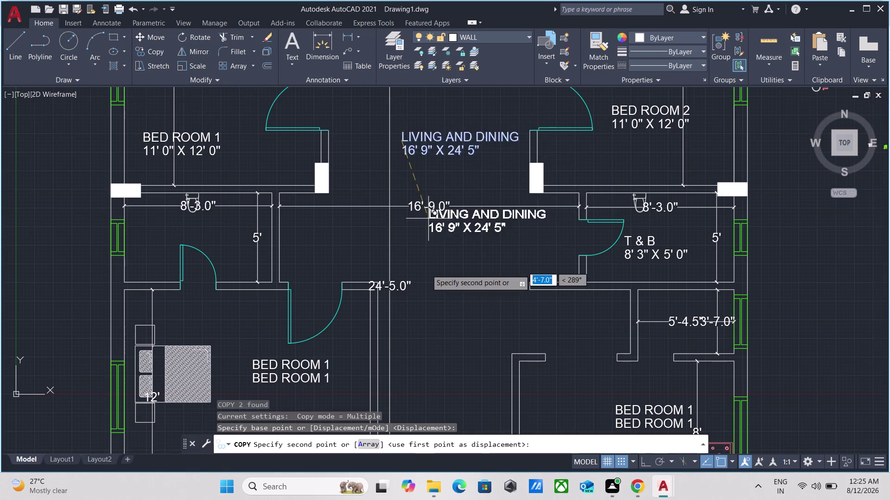
scroll(down, 3)
middle_drag(422, 300, 436, 73)
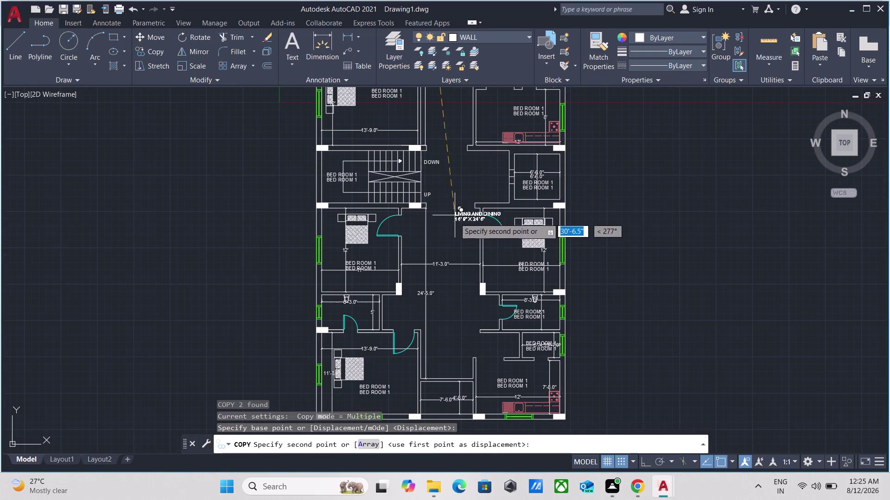
click(431, 239)
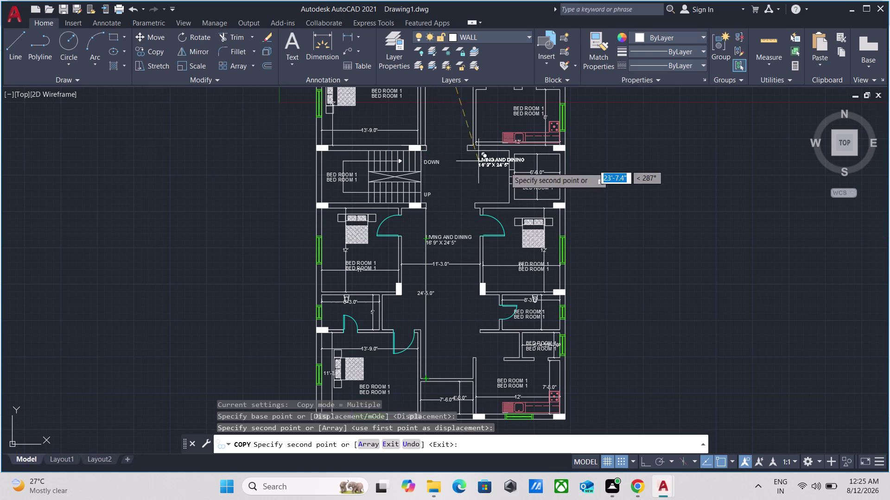
key(Escape)
scroll(up, 3)
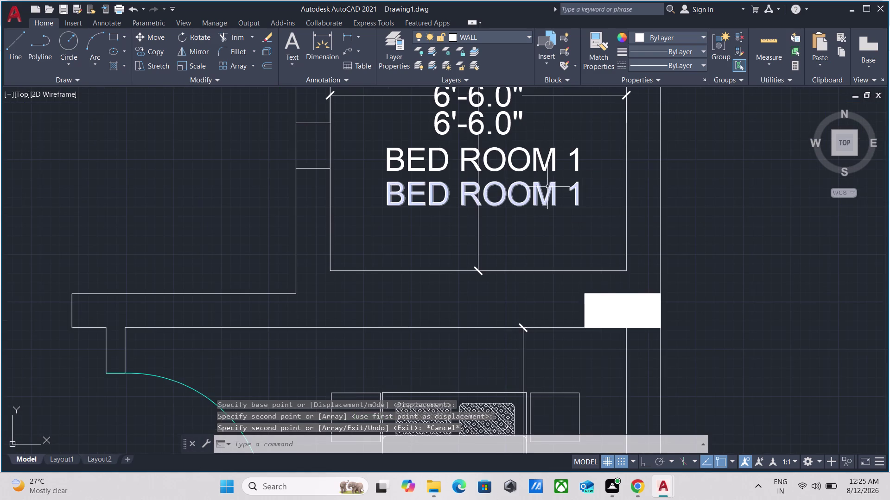
Change the first label line in the lift box to LIFT.
double_click(508, 156)
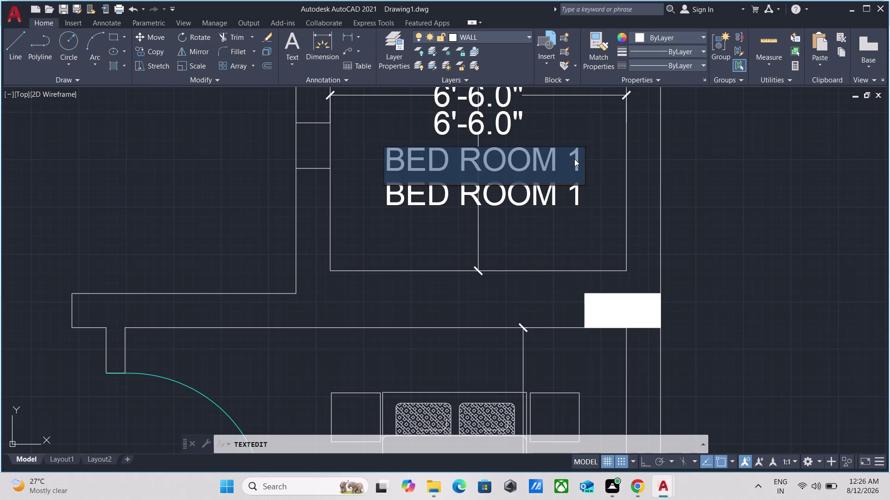
text(LI)
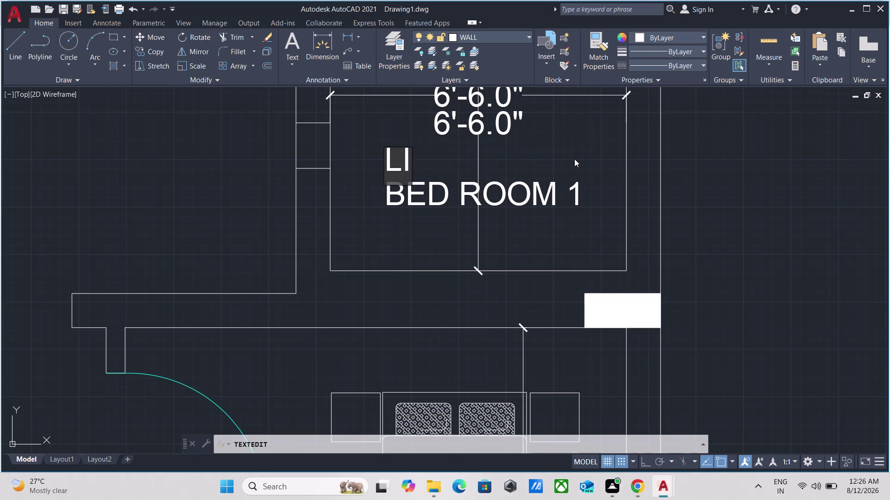
text(FT)
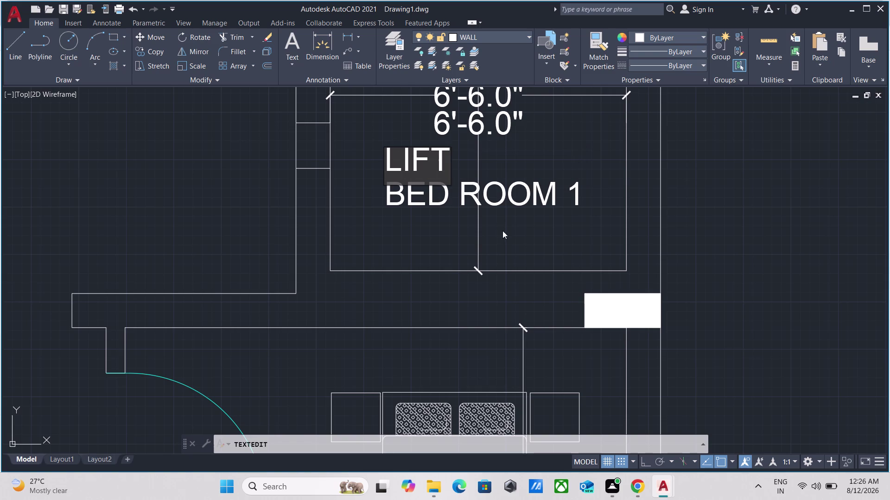
click(506, 202)
Open the second BED ROOM 1 line and delete its old text.
double_click(514, 191)
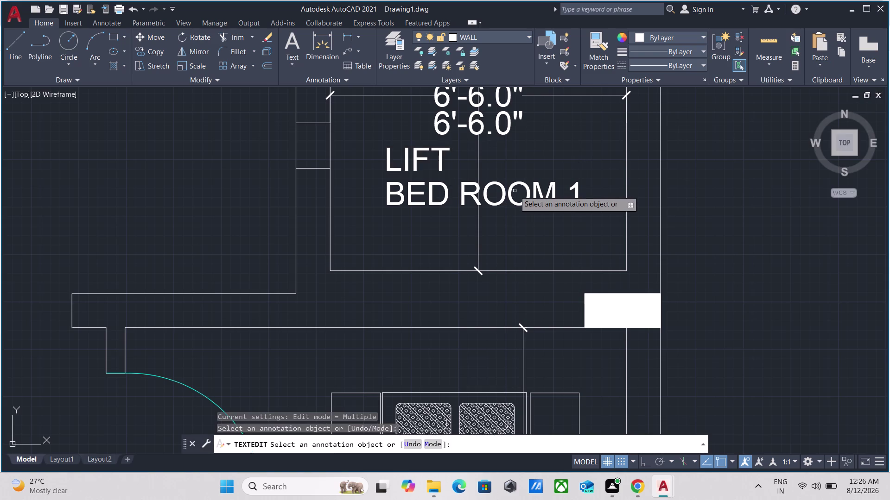
double_click(522, 203)
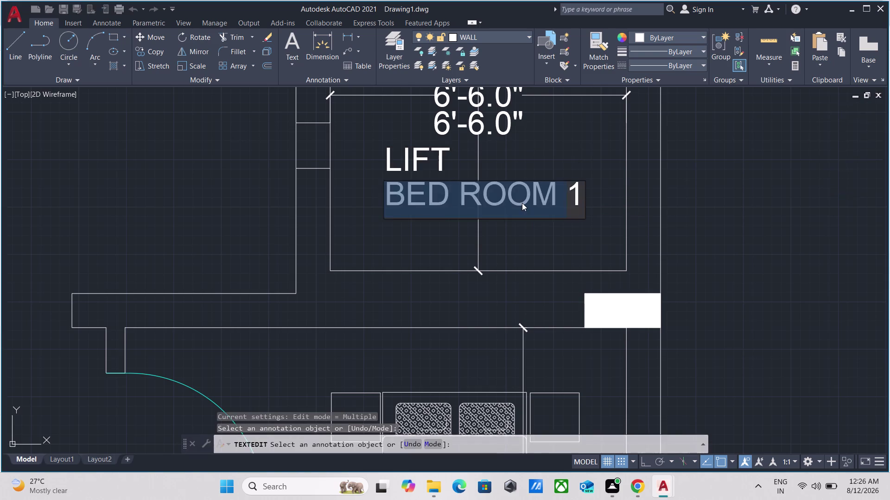
scroll(up, 3)
scroll(down, 3)
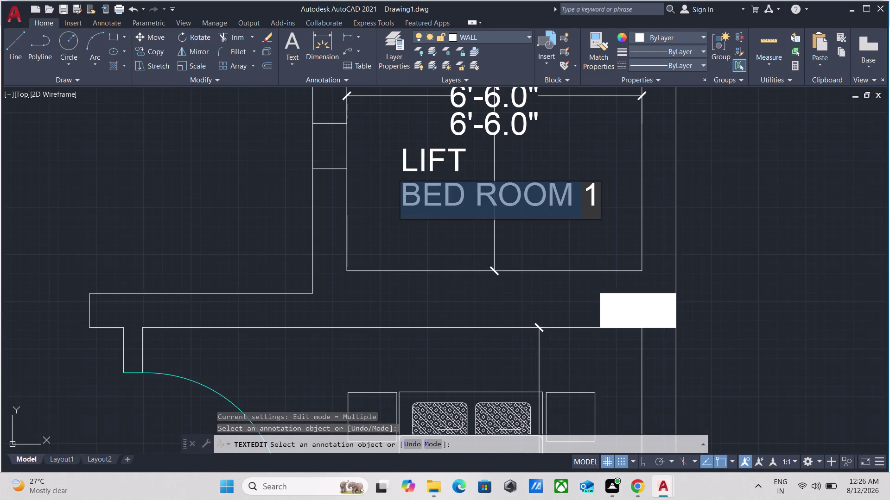
click(600, 199)
key(BackSpace)
key(BackSpace)
key(BackSpace)
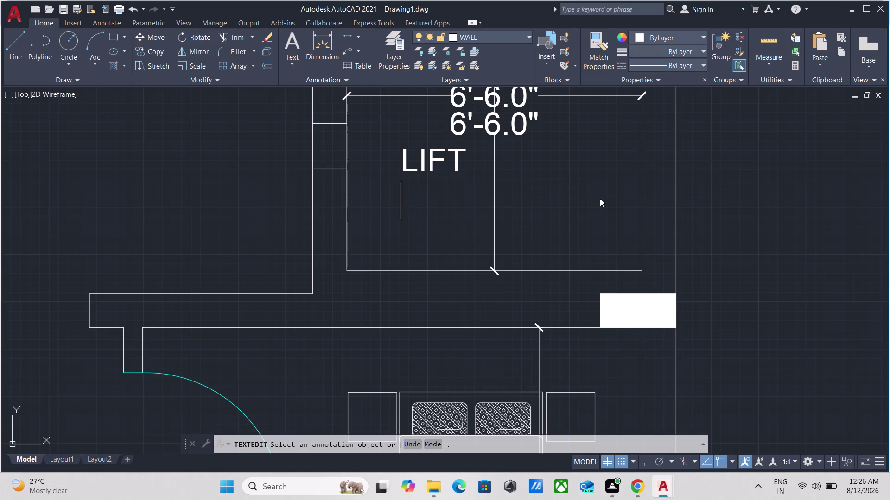
Enter the lift size 6' 6" X 6' 6" on the second line and exit the editor.
text(6')
key(m)
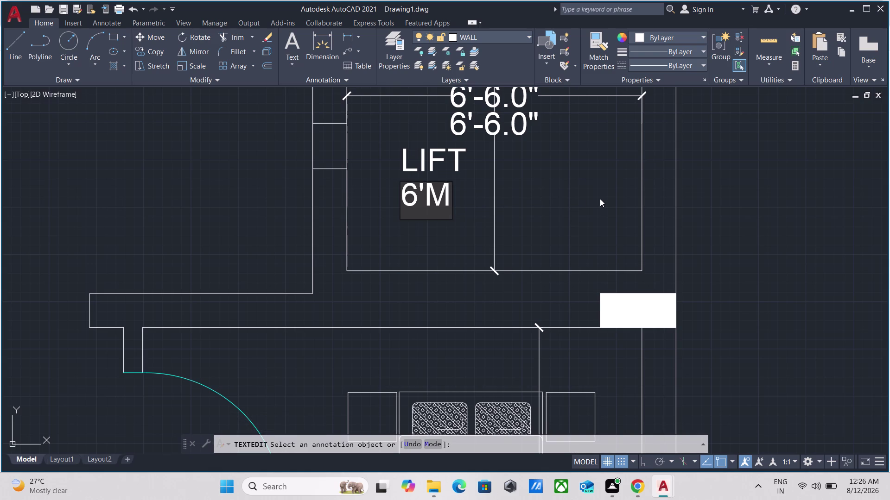
key(BackSpace)
key(space)
text(6)
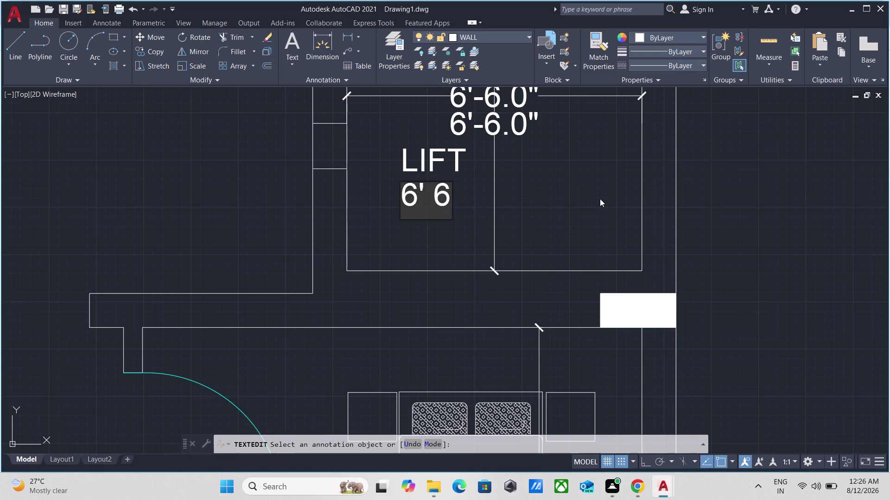
text(")
key(space)
text(X)
key(space)
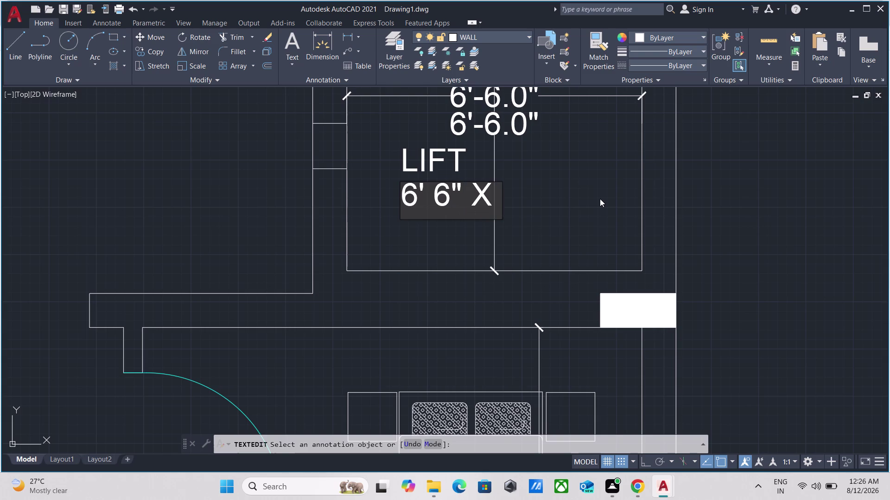
key(6)
text(')
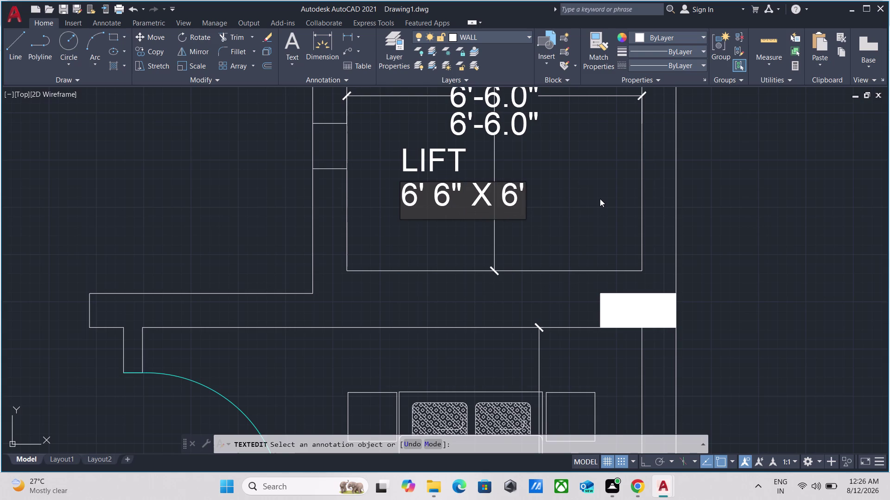
key(space)
key(6)
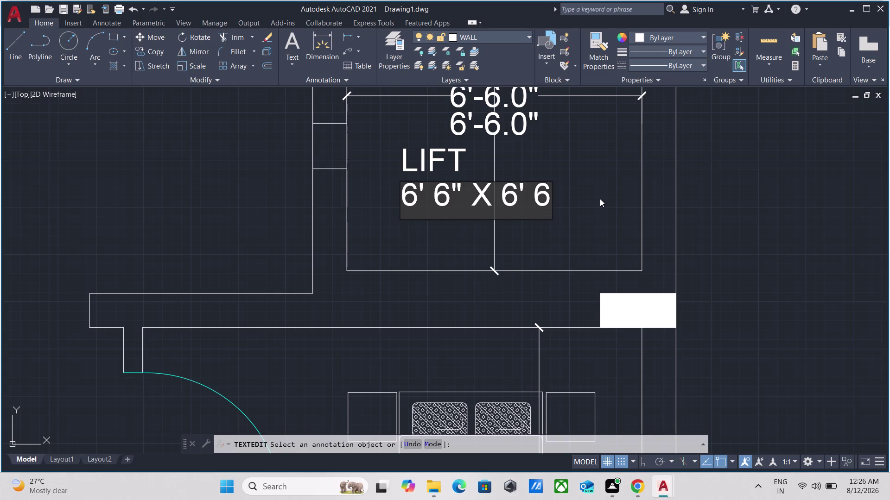
key(shift+quotedbl)
key(Return)
key(Return)
scroll(down, 3)
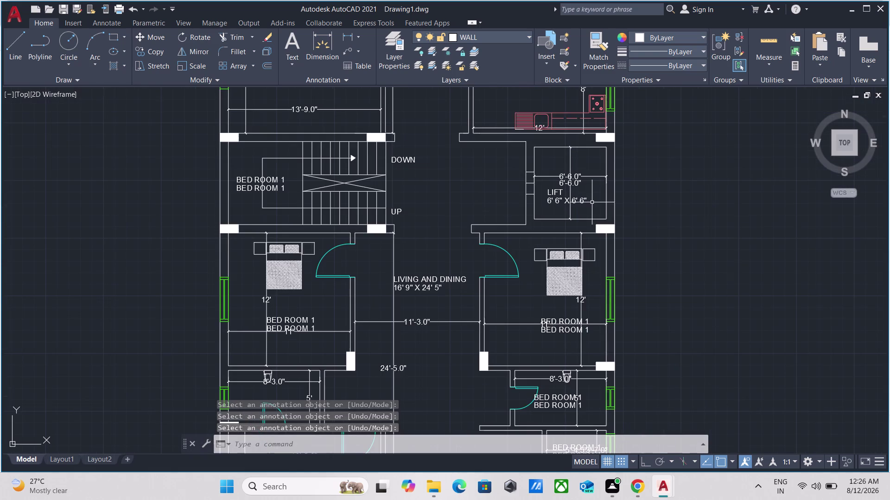
Erase the BED ROOM 1 label pair in the left bedroom.
scroll(up, 3)
scroll(down, 3)
middle_drag(477, 232, 477, 230)
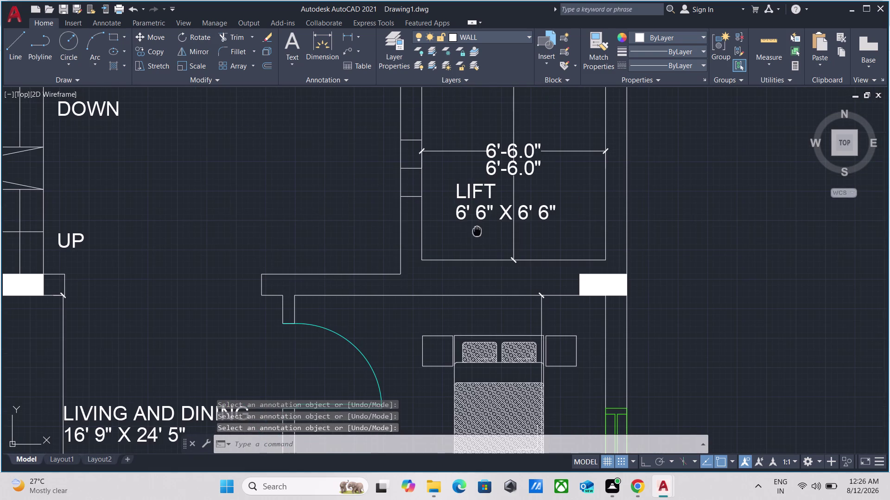
middle_drag(477, 231, 542, 126)
scroll(down, 3)
scroll(up, 3)
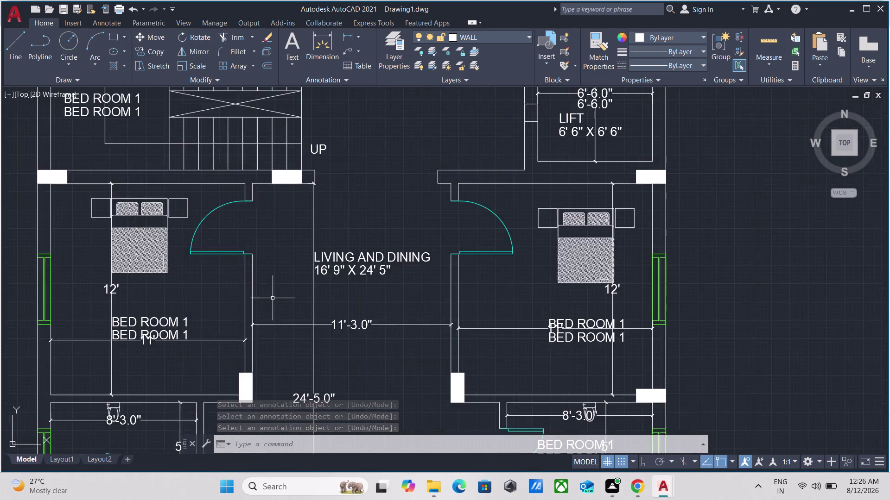
scroll(up, 3)
scroll(down, 3)
scroll(up, 3)
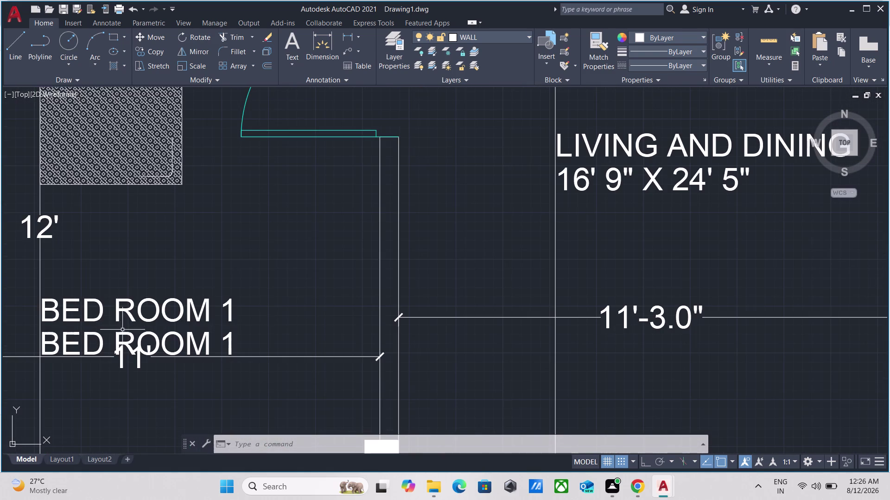
click(255, 260)
click(183, 339)
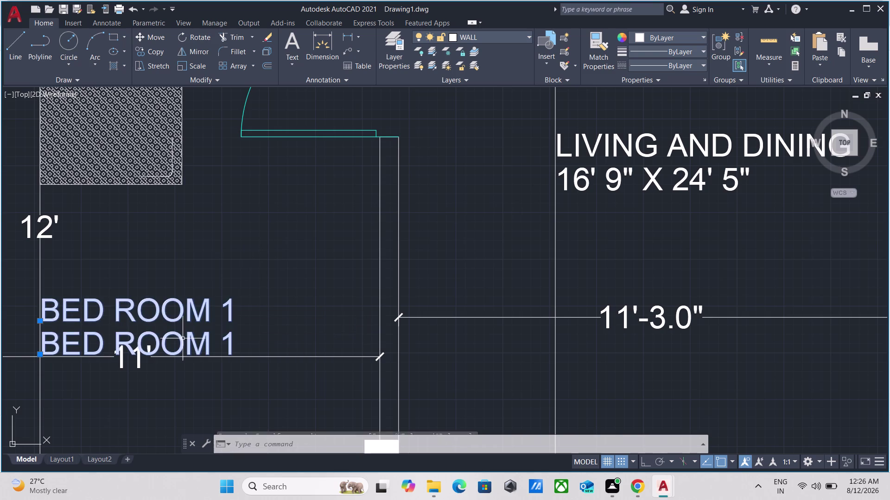
right_click(223, 219)
click(256, 273)
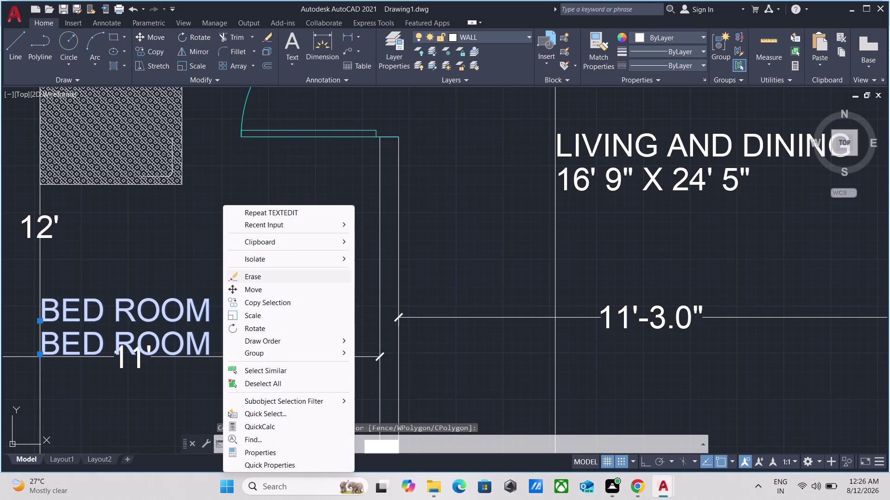
Erase the BED ROOM 1 label pair in the right bedroom, then pan up to the upper floor.
scroll(down, 3)
scroll(up, 3)
scroll(up, 3)
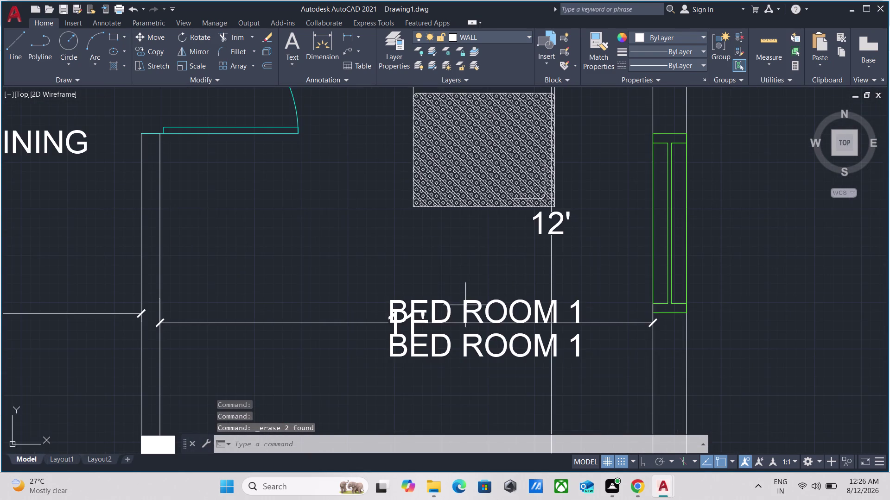
scroll(up, 3)
click(463, 271)
click(379, 309)
scroll(down, 3)
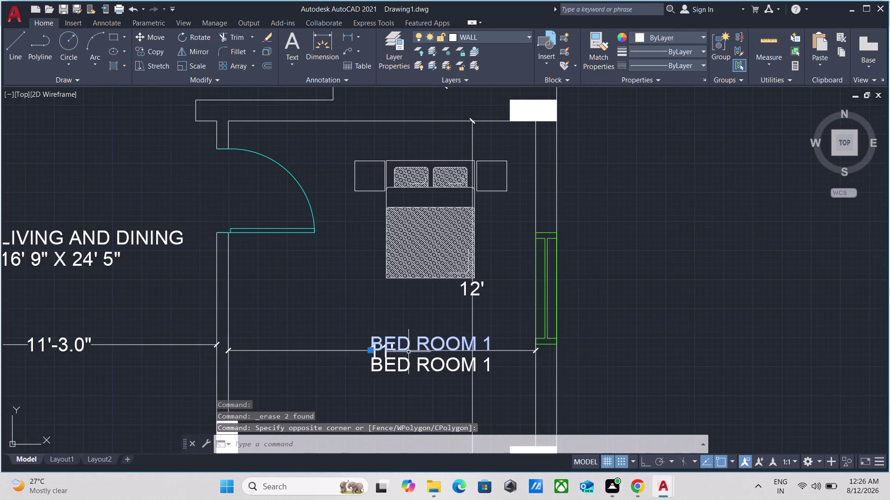
middle_drag(408, 352, 437, 298)
scroll(up, 3)
drag(462, 350, 448, 342)
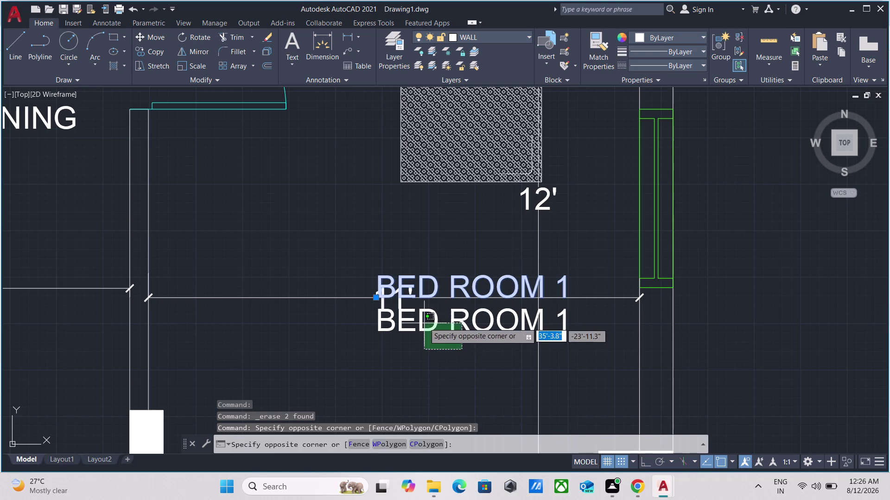
click(424, 323)
right_click(338, 236)
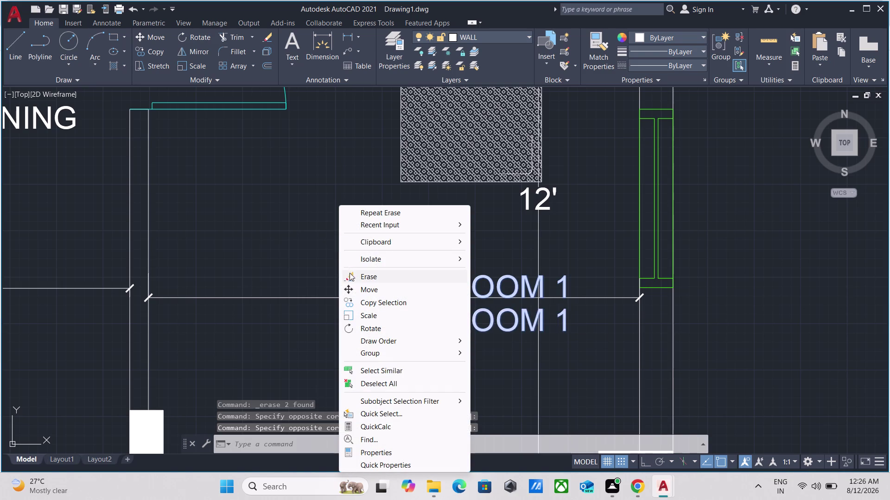
click(353, 279)
scroll(down, 3)
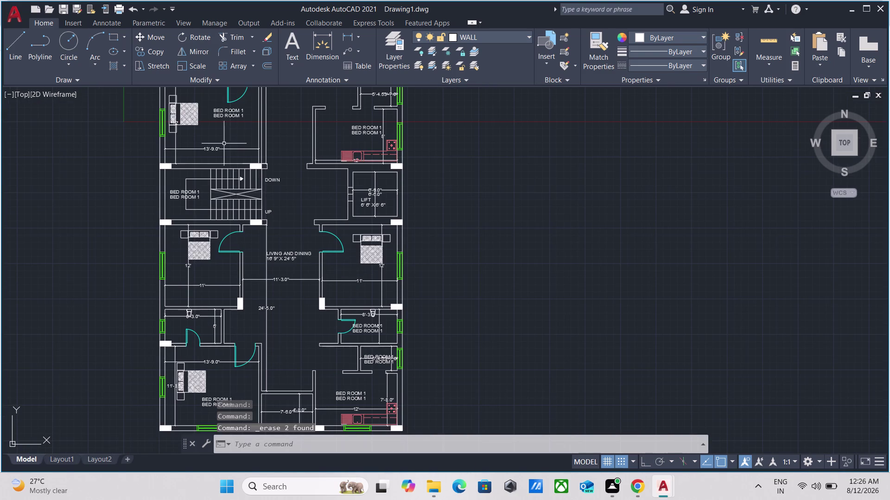
middle_drag(223, 130, 296, 293)
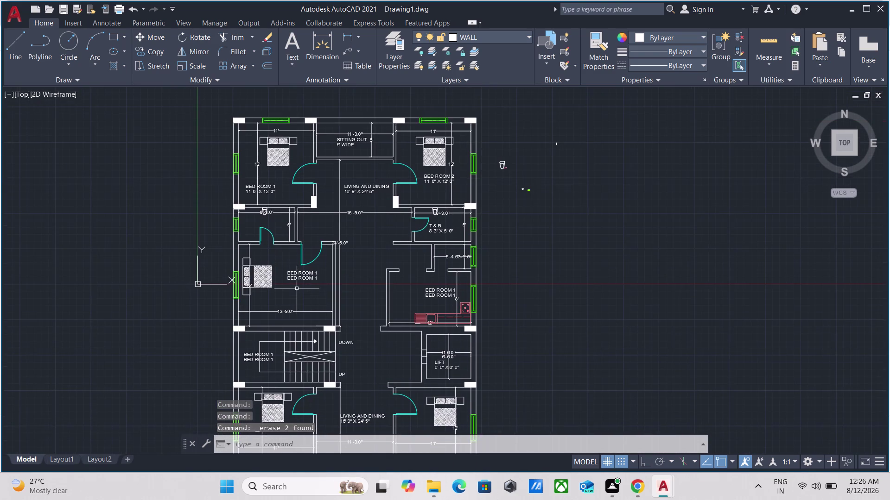
Change the copied label's first line from BED ROOM 1 to BED ROOM 2.
scroll(up, 3)
scroll(down, 3)
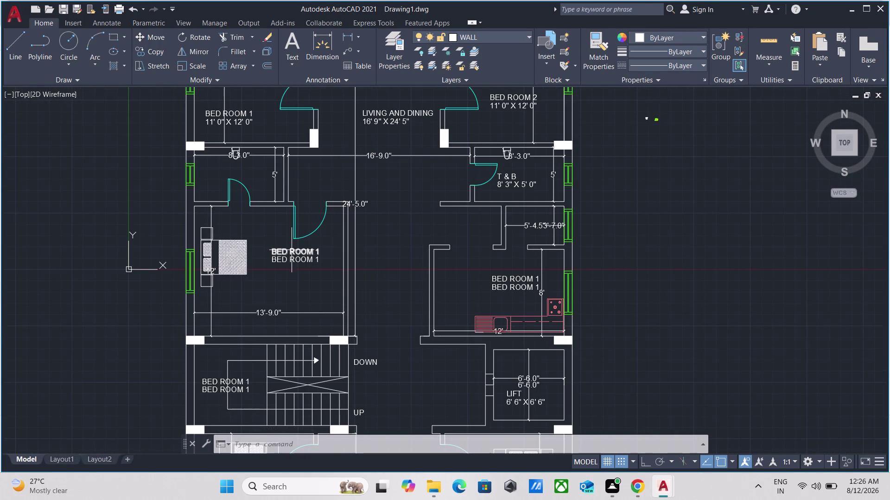
scroll(up, 3)
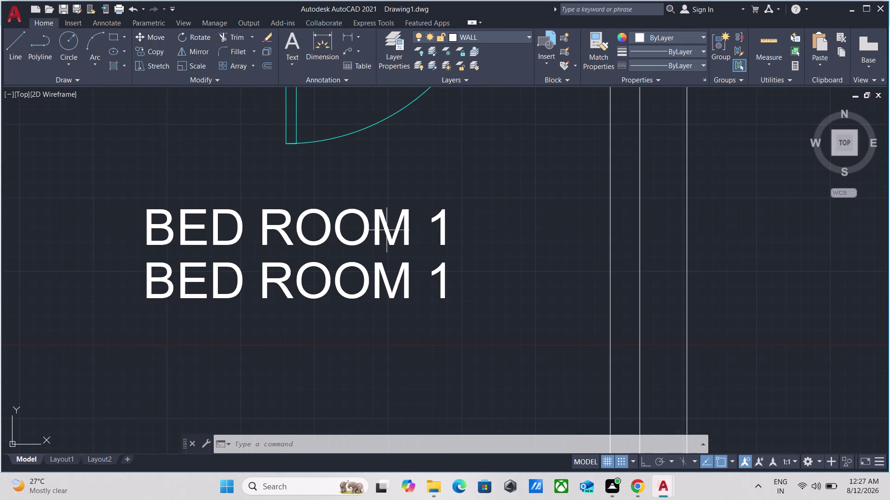
double_click(383, 230)
scroll(up, 3)
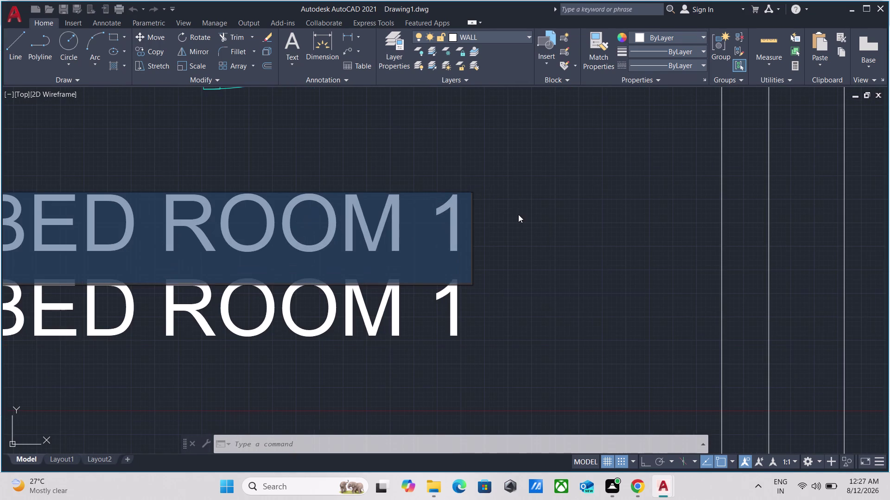
click(463, 223)
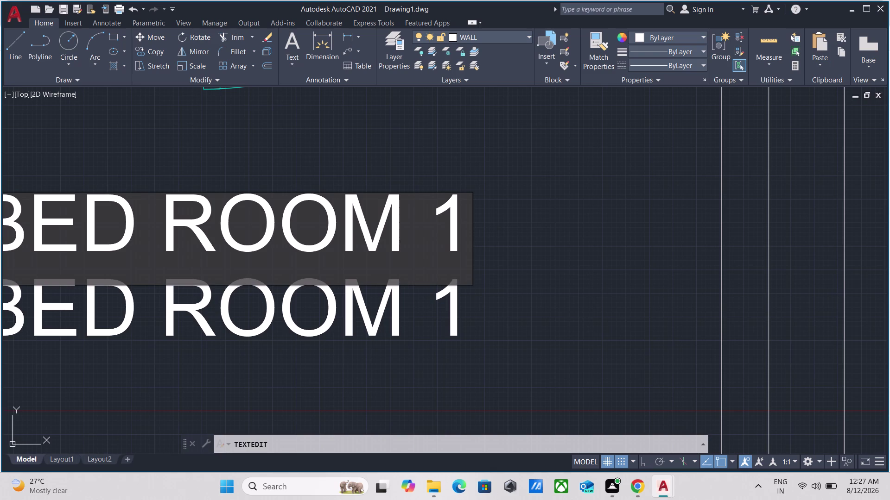
key(BackSpace)
text(2)
key(space)
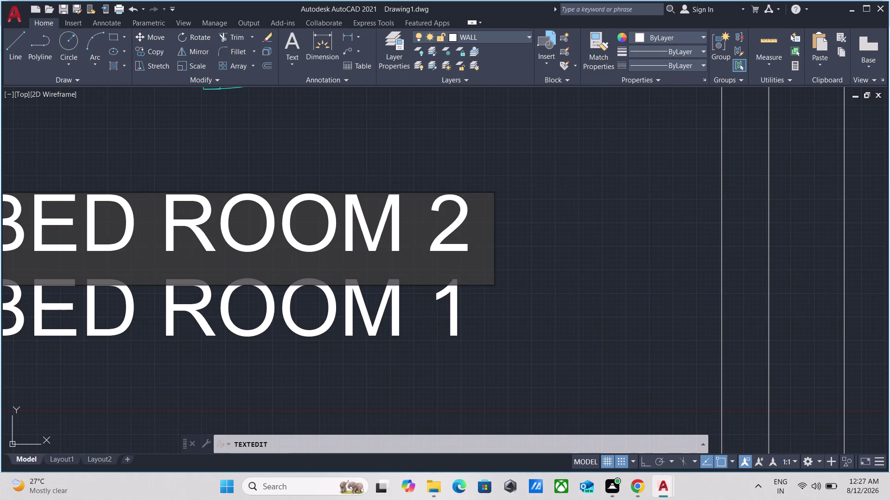
click(351, 306)
Open the label's second line and delete its old text.
double_click(352, 311)
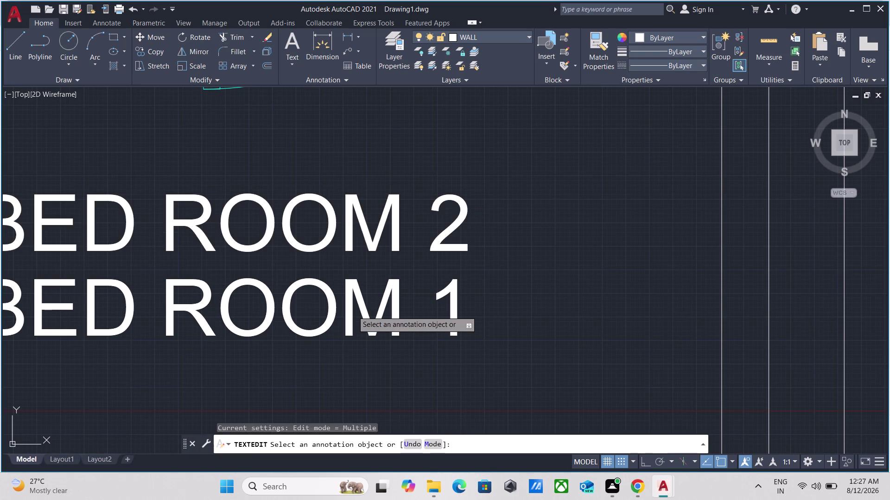
double_click(353, 310)
scroll(down, 3)
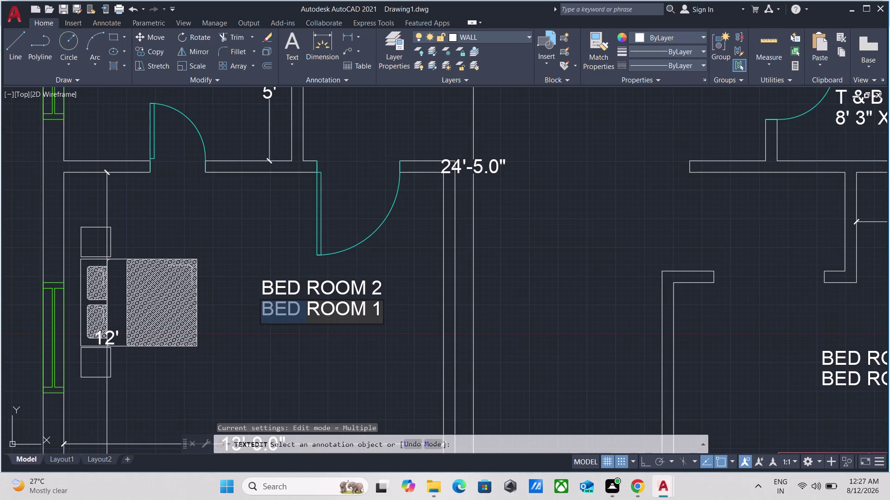
click(380, 309)
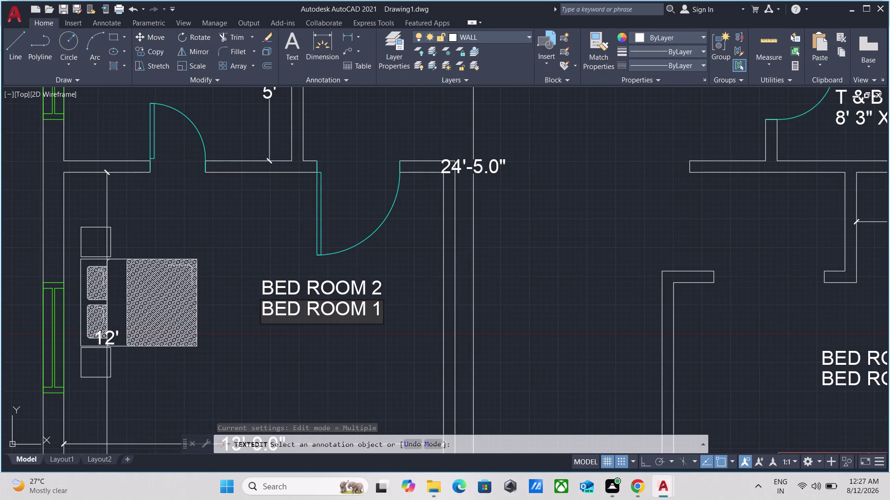
key(BackSpace)
key(BackSpace)
key(BackSpace)
key(BackSpace)
key(BackSpace)
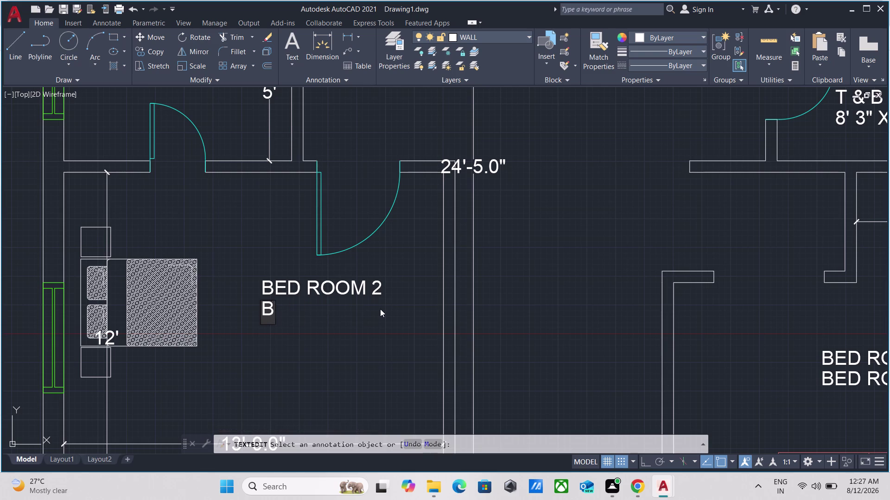
key(BackSpace)
scroll(down, 3)
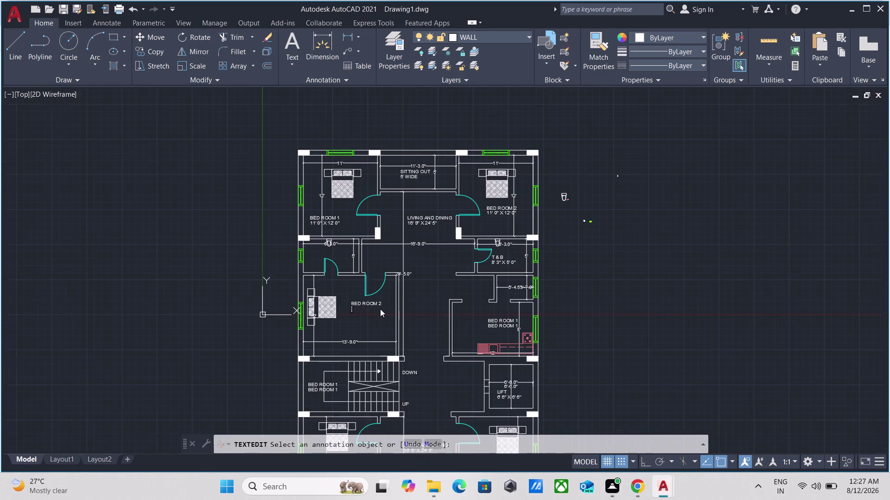
scroll(up, 3)
Enter the room size 13' 9" x 12' 0" on the second line.
key(1)
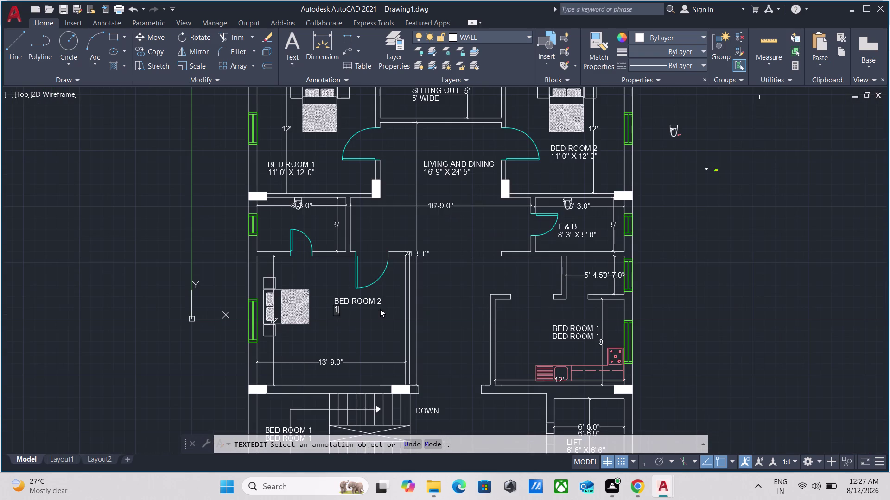
text(3')
key(space)
text(9)
key(shift+quotedbl)
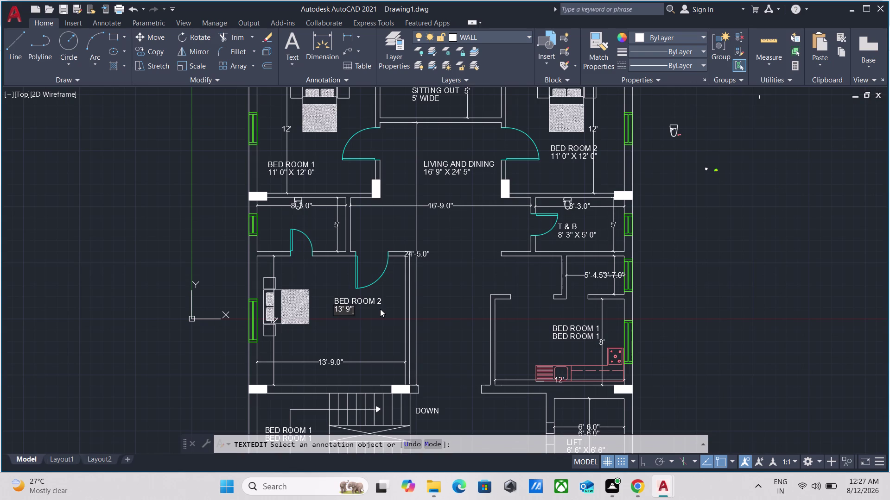
key(space)
text(x)
key(space)
text(1)
text(2')
key(space)
key(0)
key(shift+quotedbl)
key(Return)
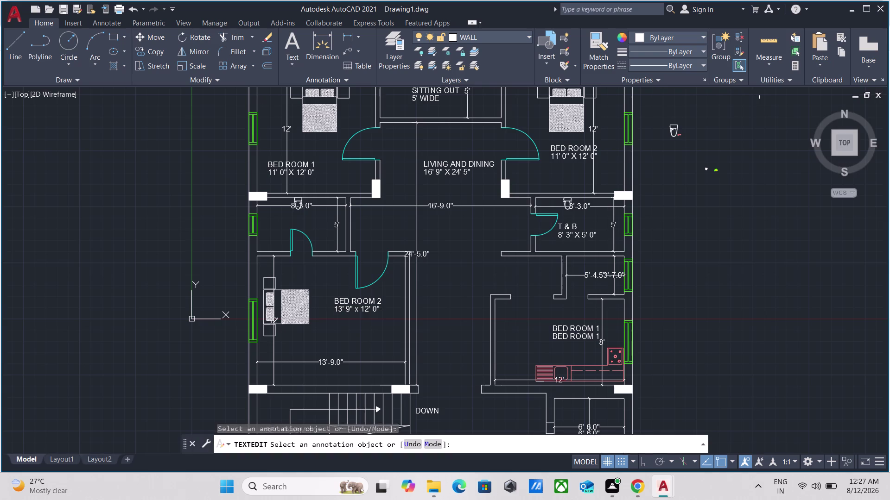
scroll(up, 3)
Change the BED ROOM 2 label's number to 3.
double_click(366, 310)
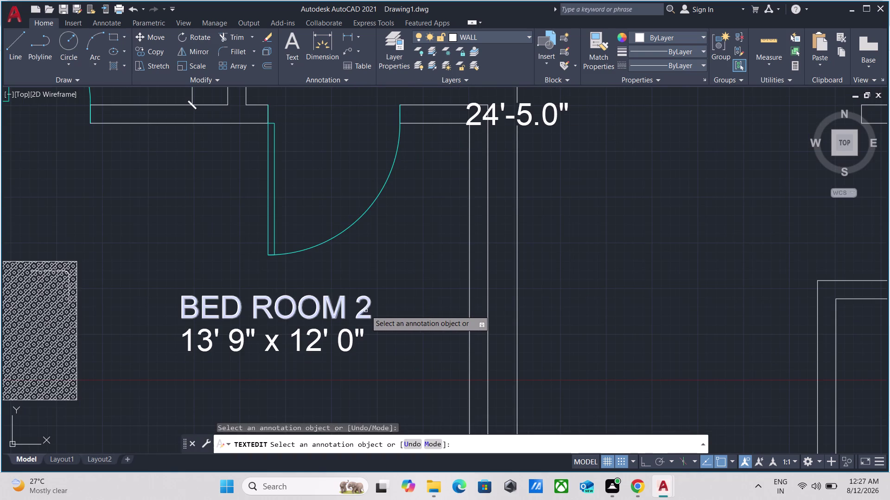
scroll(up, 3)
click(366, 308)
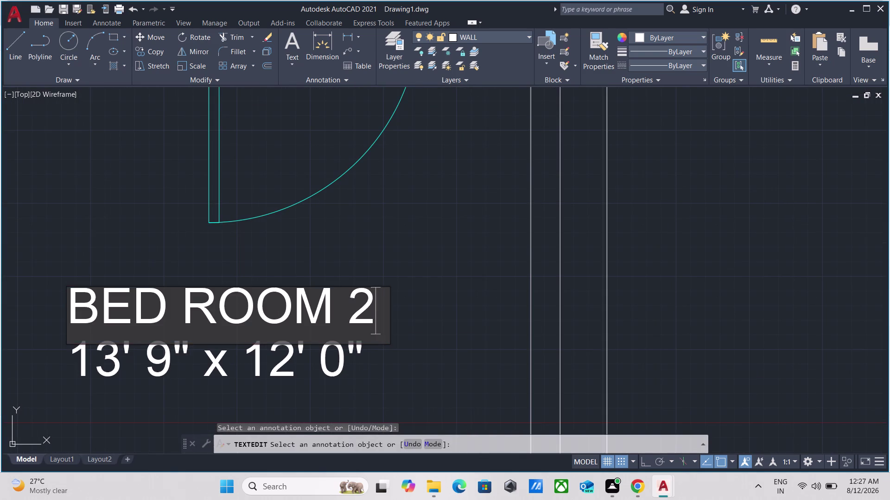
key(BackSpace)
key(3)
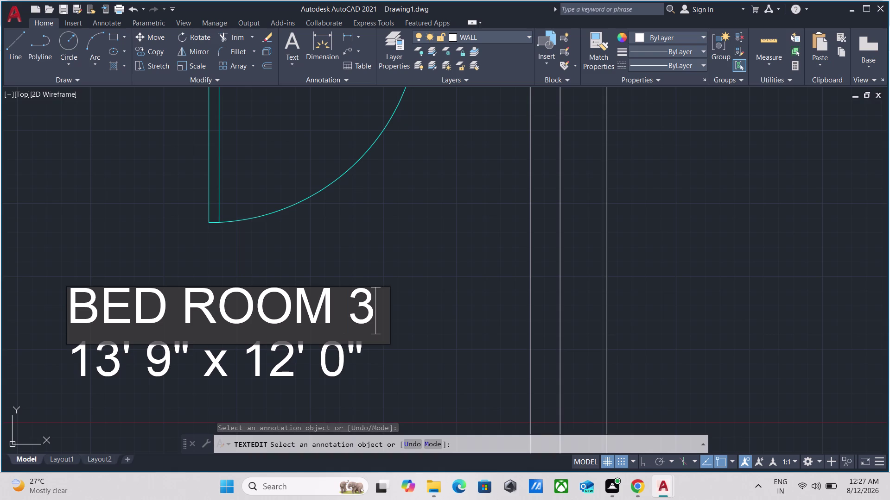
key(Return)
Pan over to the stairwell labels and end the text editing command.
scroll(down, 3)
scroll(down, 3)
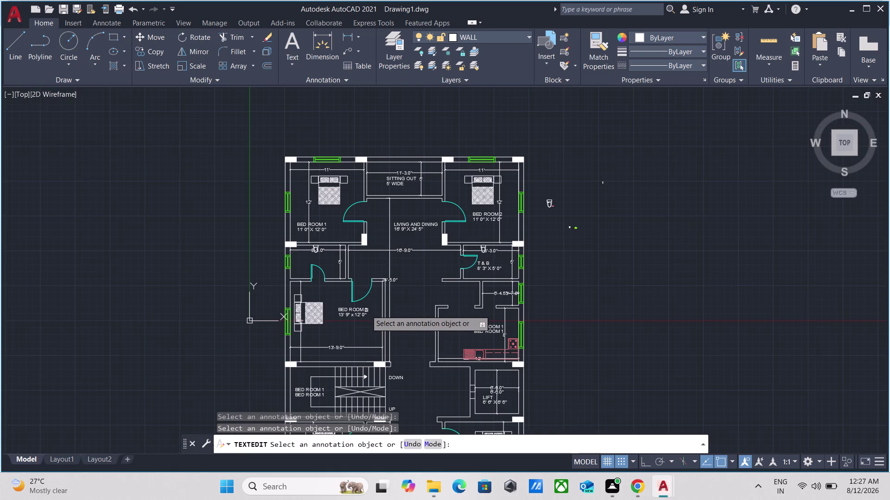
scroll(up, 3)
scroll(down, 3)
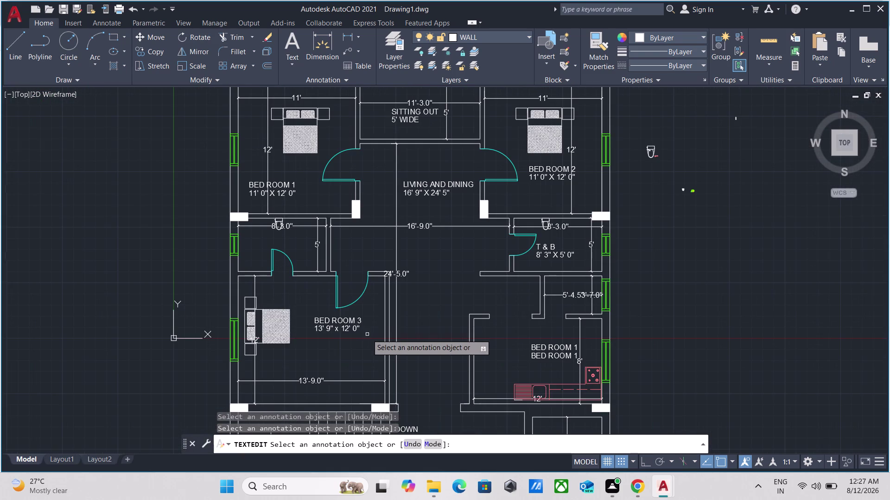
middle_drag(367, 335, 368, 241)
scroll(up, 3)
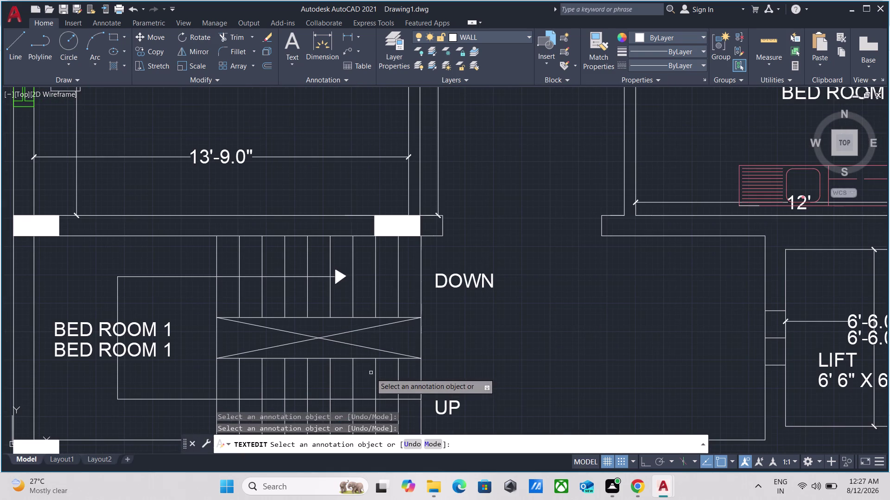
key(Escape)
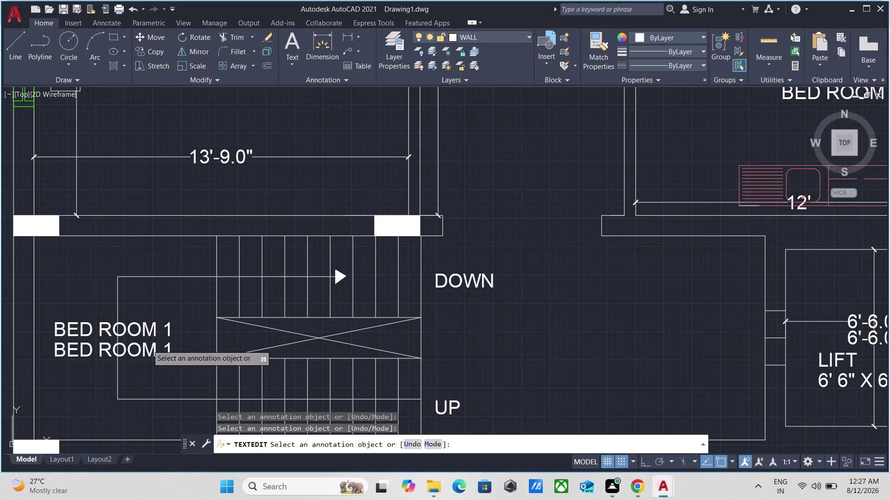
middle_drag(99, 340, 272, 300)
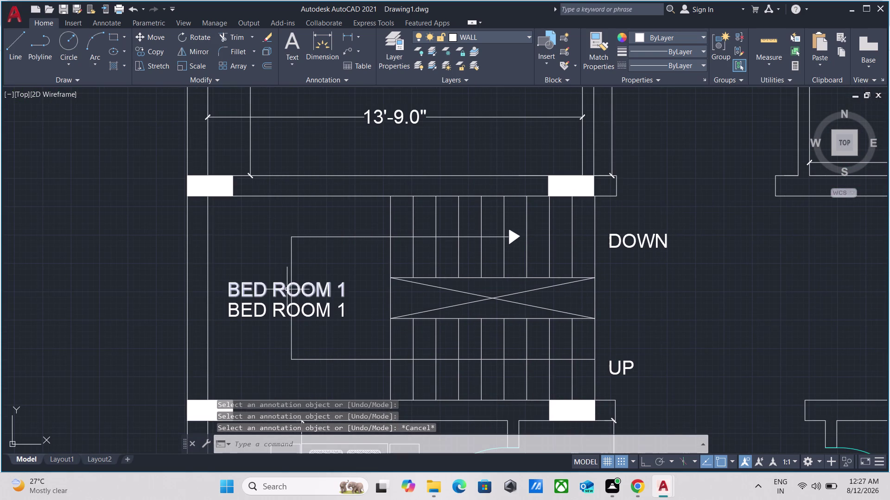
scroll(down, 3)
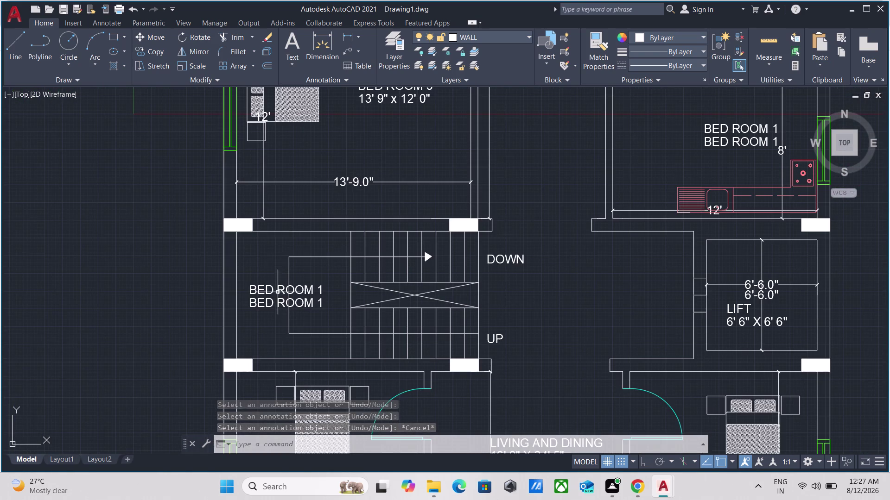
Overwrite the stairwell label's top line, BED ROOM 1, with STAIRS.
scroll(up, 3)
double_click(277, 292)
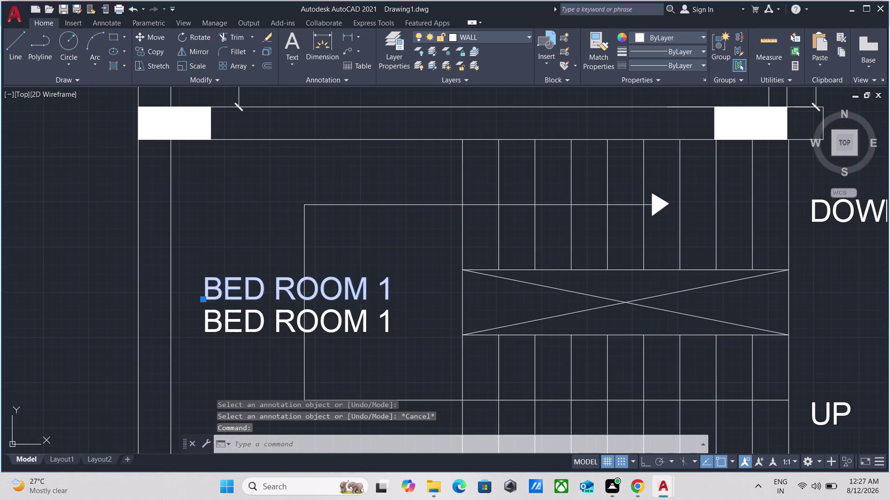
scroll(up, 3)
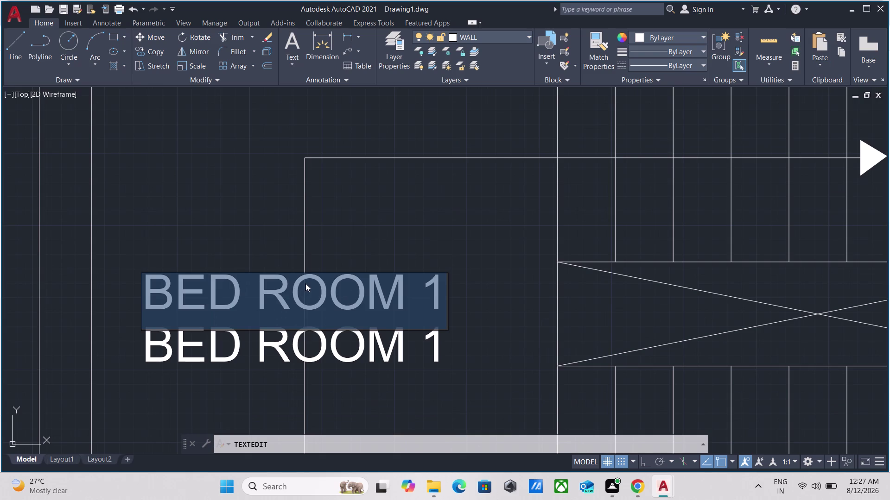
key(BackSpace)
text(s)
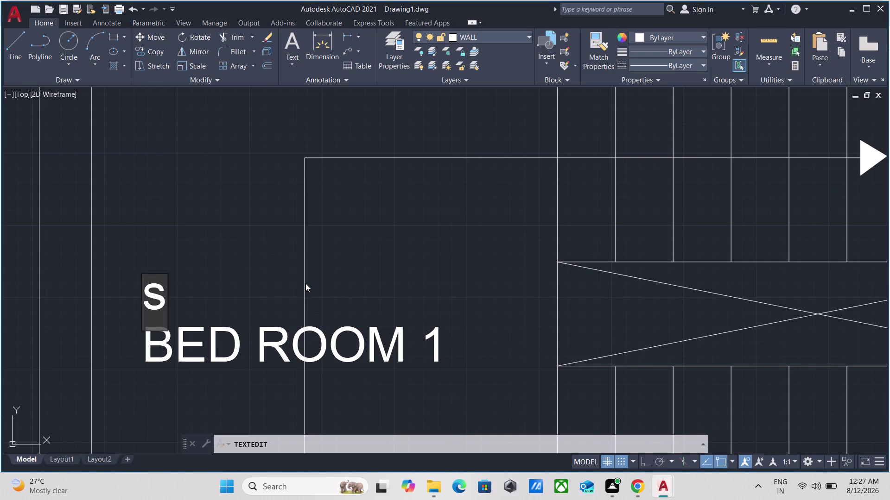
text(ta)
key(BackSpace)
key(BackSpace)
key(BackSpace)
text(S)
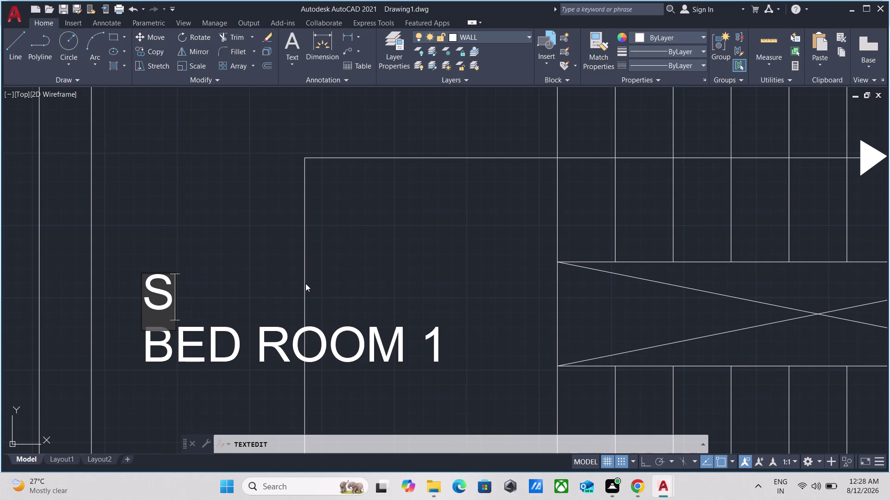
text(TA)
text(IR)
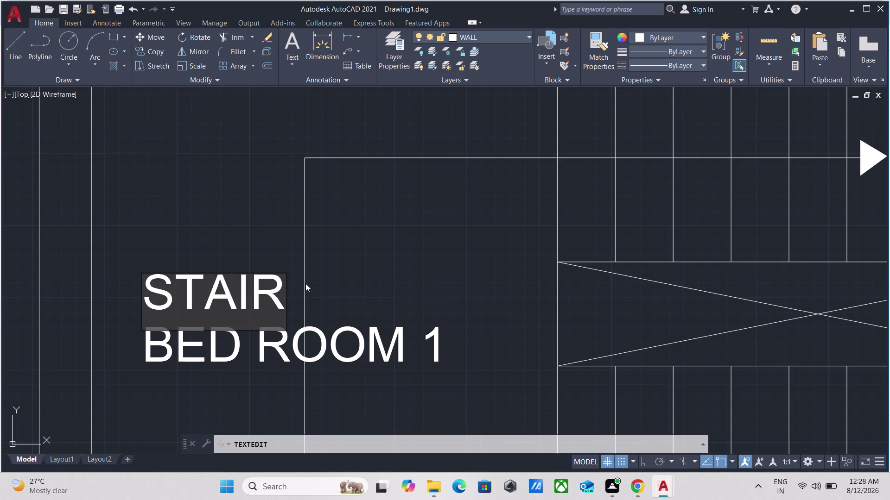
text(S)
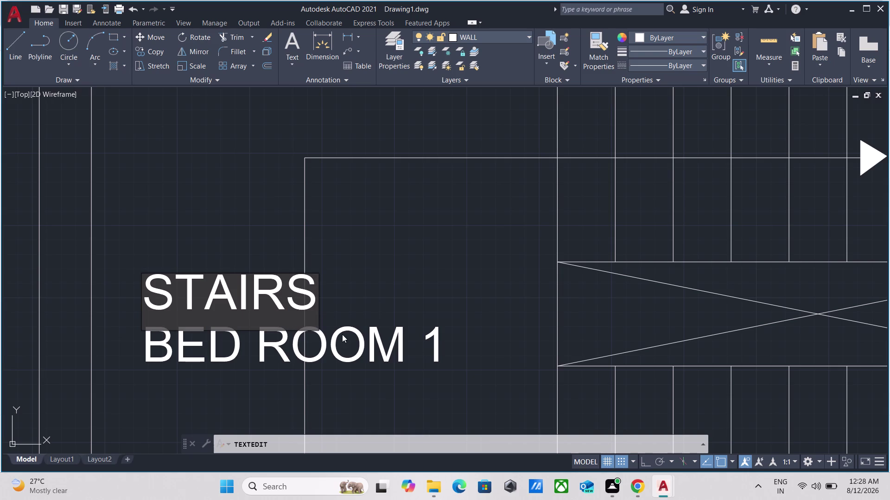
click(342, 335)
click(353, 346)
click(366, 348)
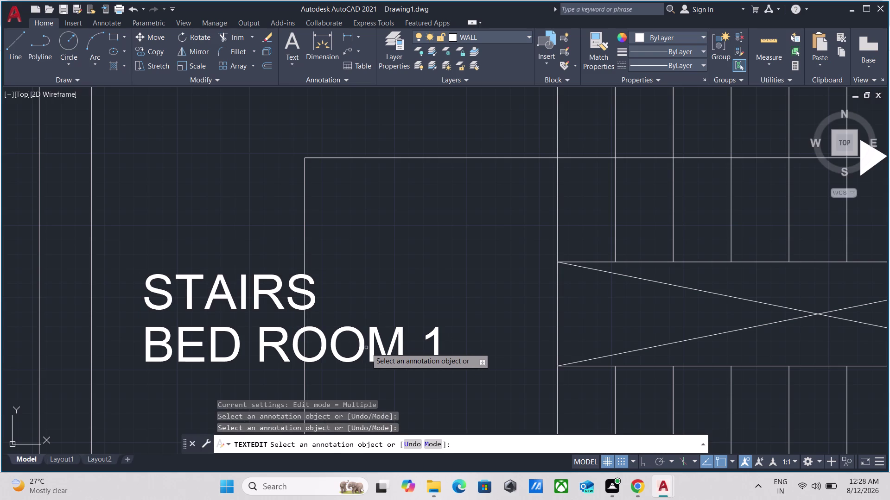
double_click(365, 347)
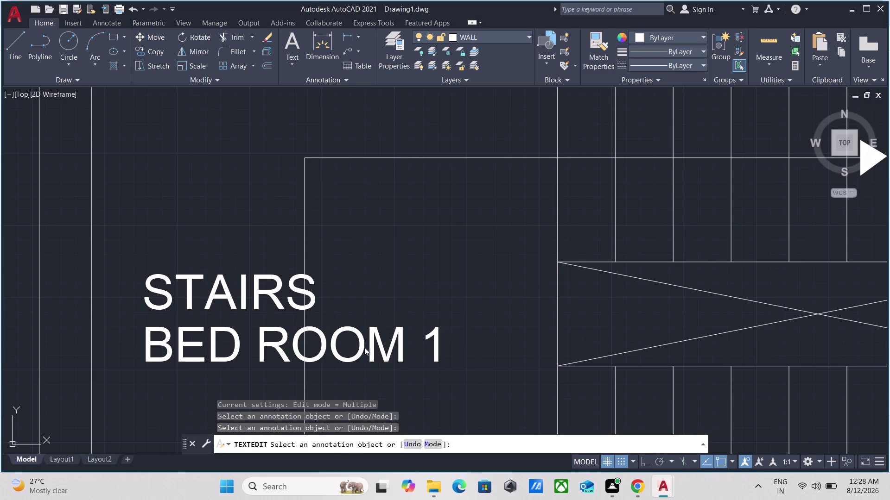
click(437, 342)
key(BackSpace)
key(BackSpace)
key(BackSpace)
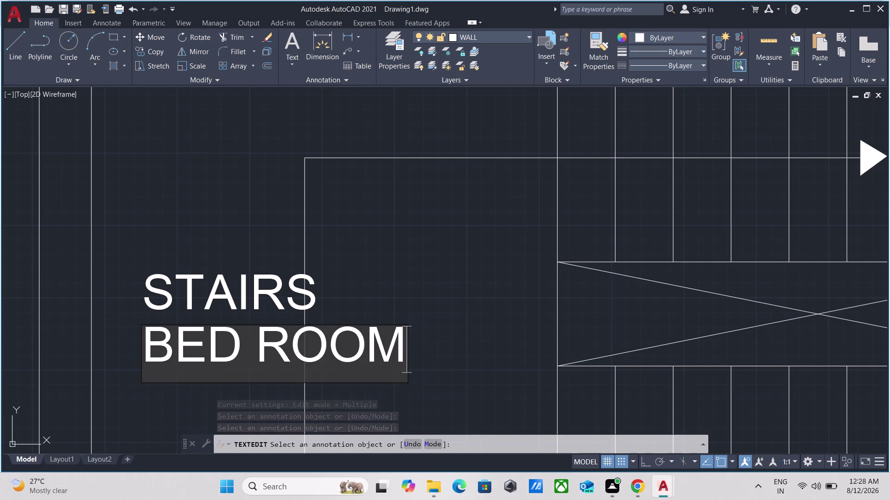
key(Escape)
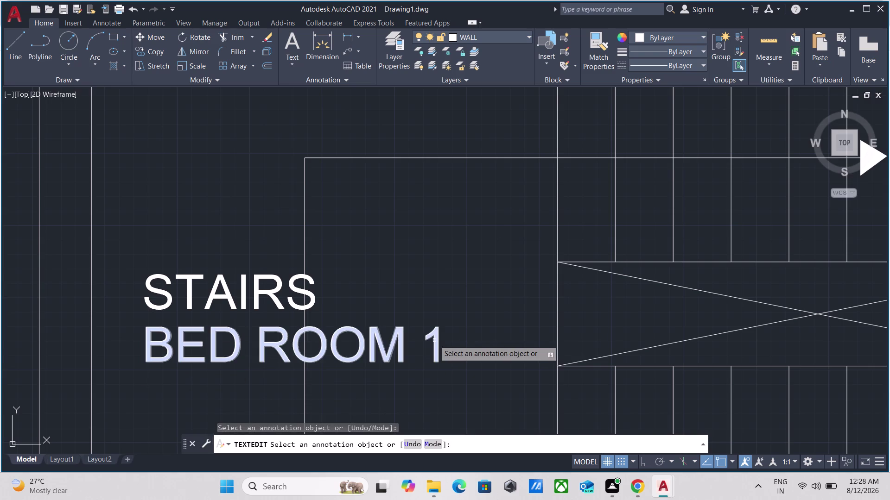
scroll(down, 3)
key(Escape)
scroll(up, 3)
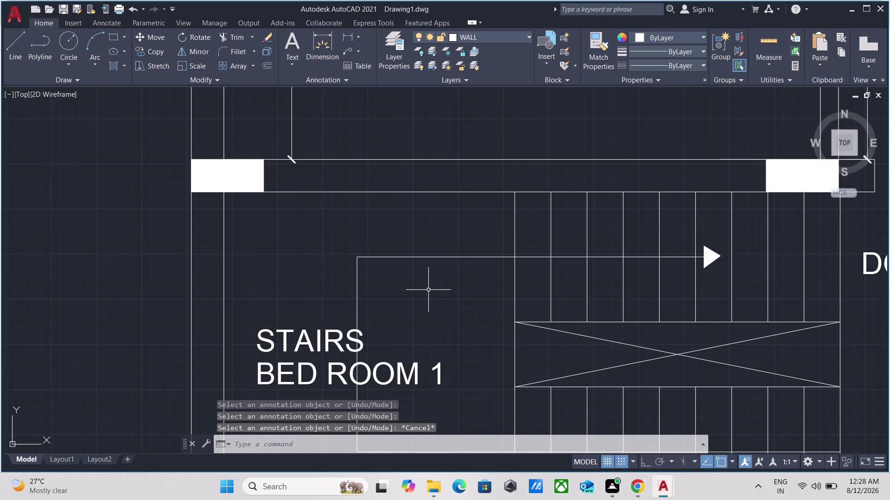
text(MEA)
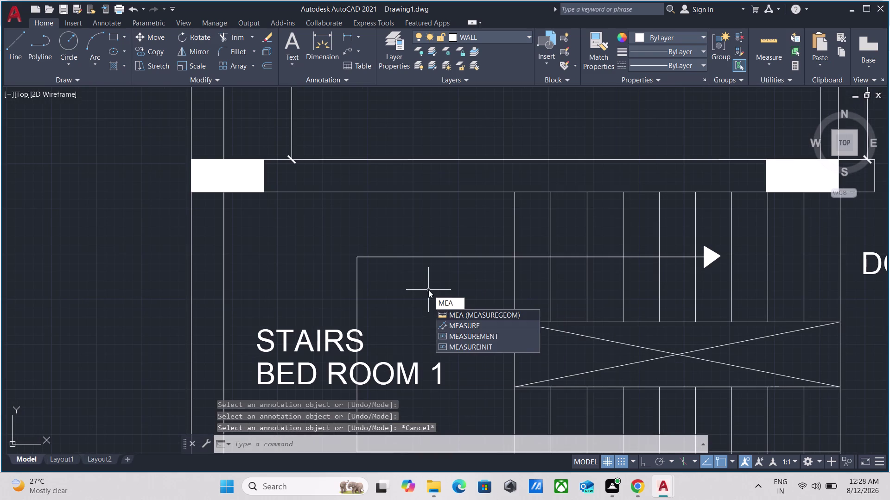
key(Return)
scroll(down, 3)
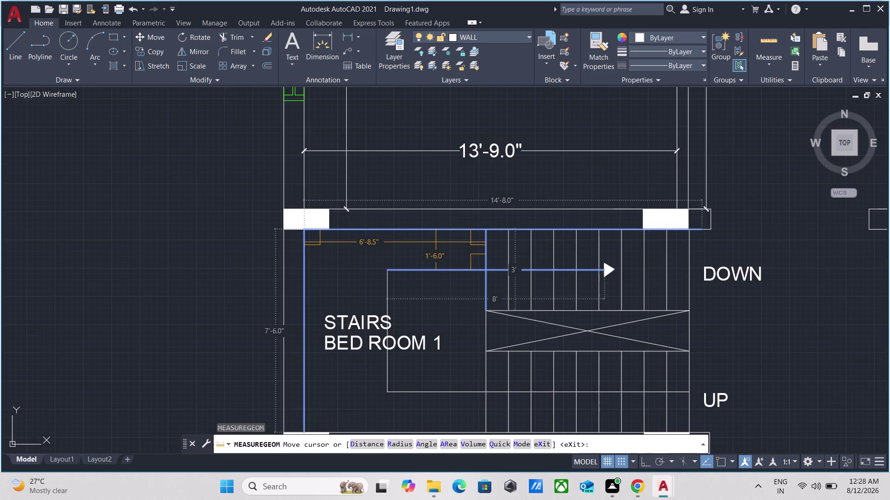
key(Escape)
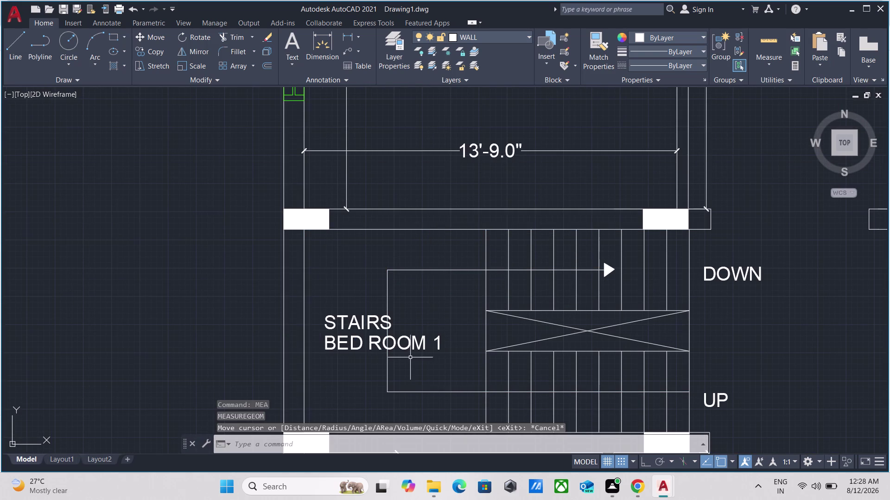
double_click(407, 343)
scroll(up, 3)
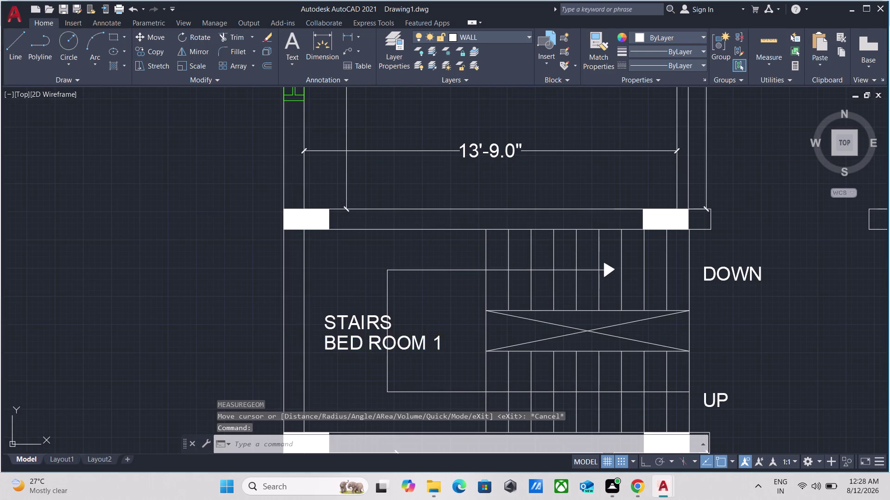
key(BackSpace)
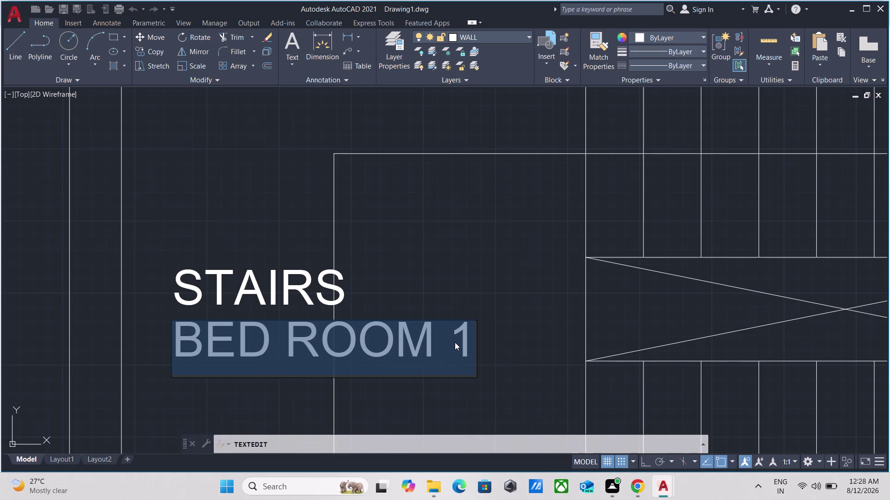
key(BackSpace)
key(BackSpace)
key(Escape)
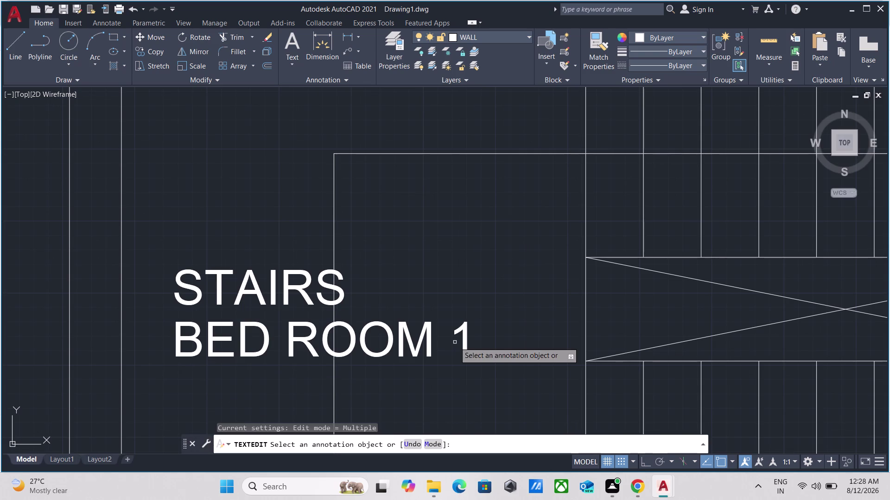
double_click(410, 348)
right_click(410, 347)
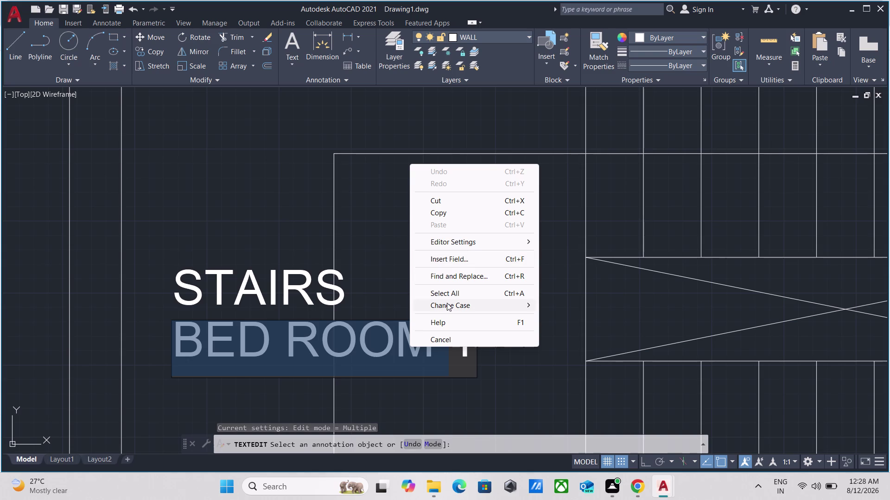
key(Escape)
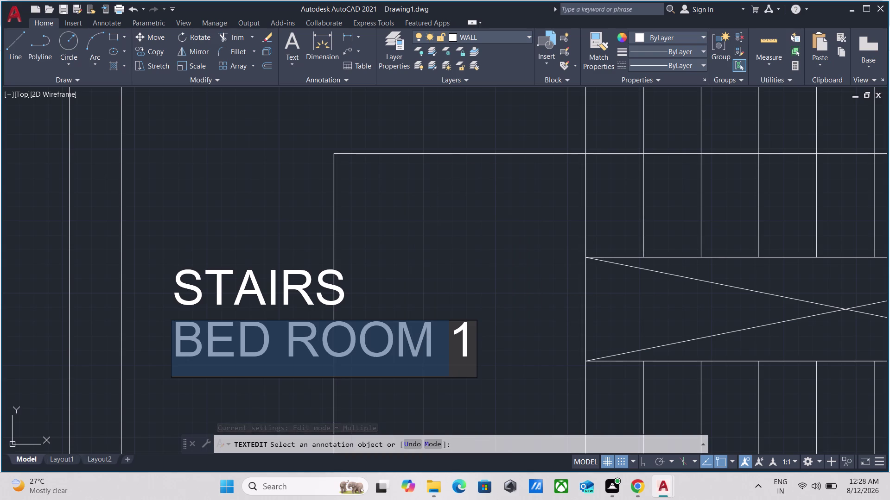
click(468, 350)
key(BackSpace)
key(BackSpace)
key(BackSpace)
key(BackSpace)
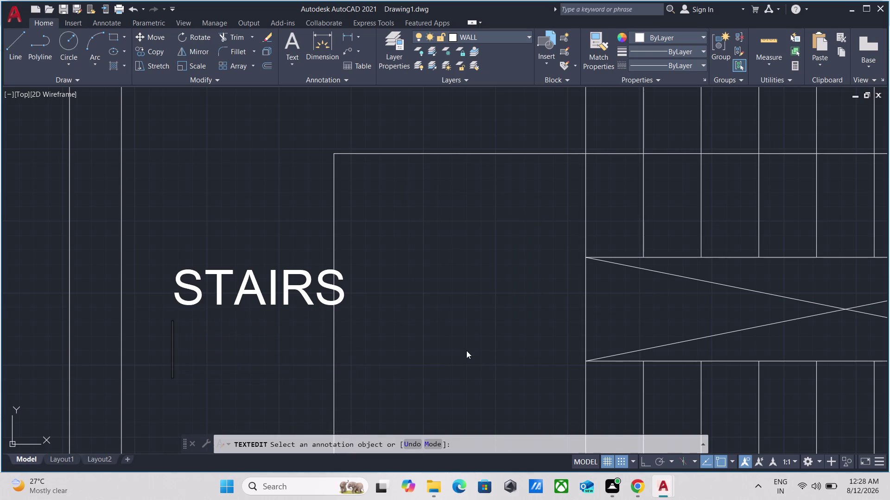
key(Escape)
scroll(down, 3)
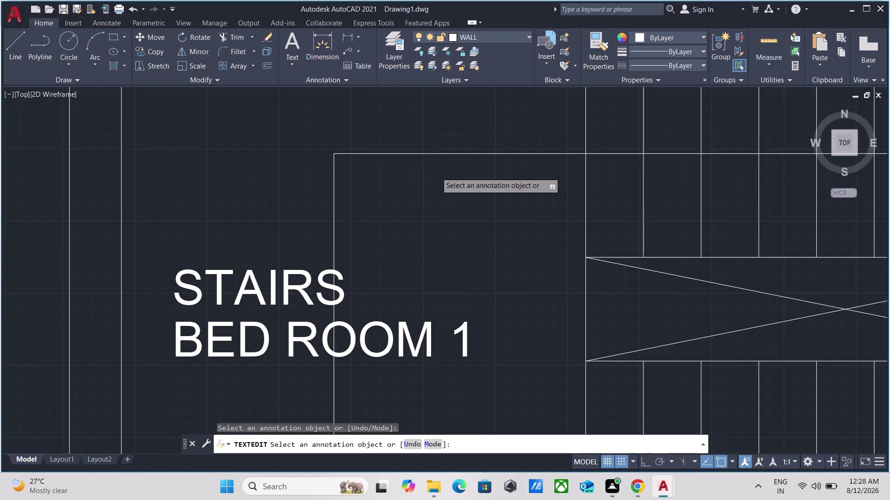
Hide the three selected stair-arrow lines with Isolate > Hide Objects.
middle_drag(435, 206, 425, 203)
scroll(down, 3)
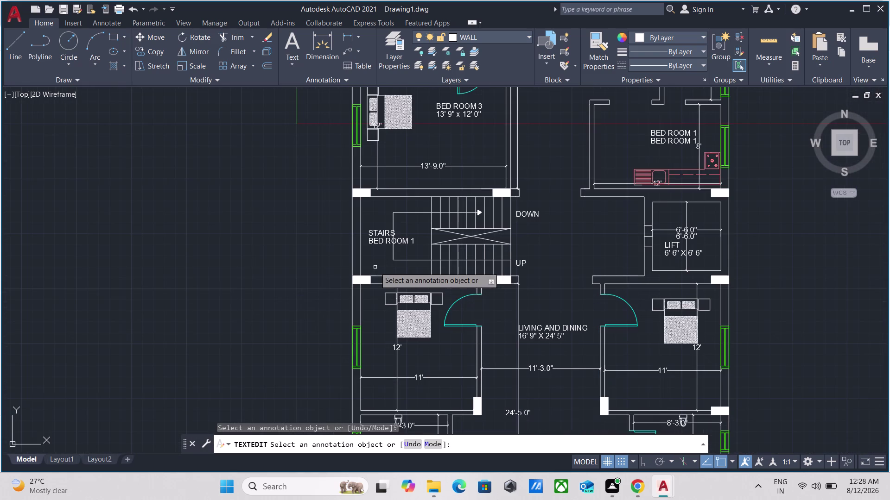
scroll(up, 3)
key(Escape)
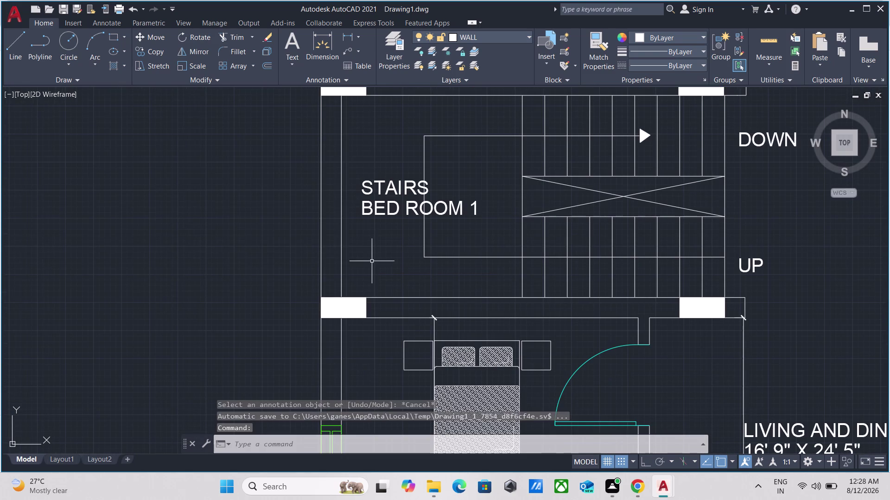
click(486, 263)
click(480, 238)
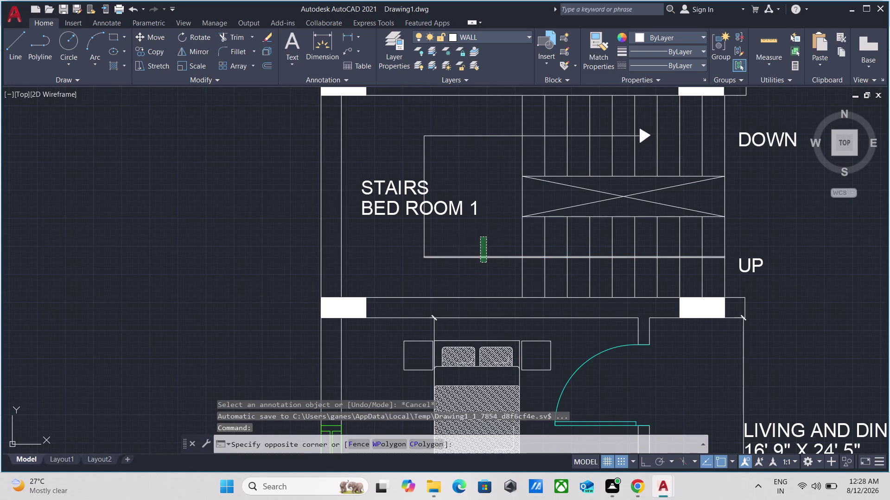
click(488, 124)
click(470, 143)
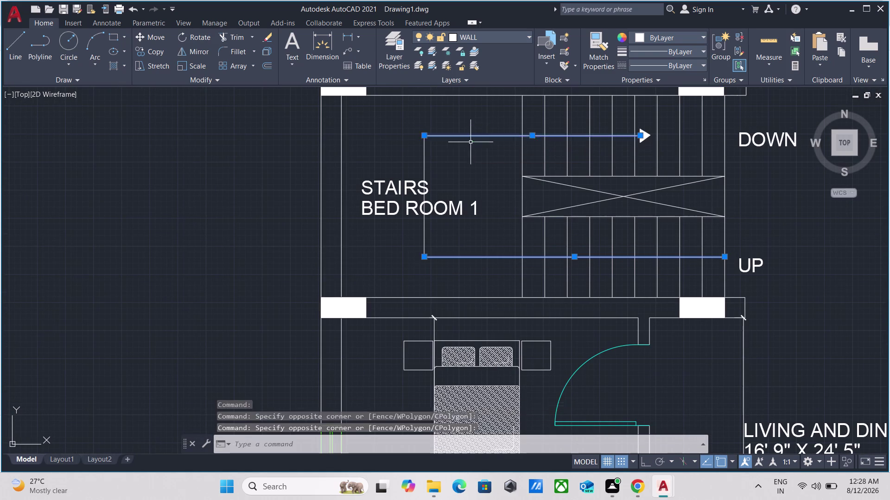
scroll(up, 3)
click(520, 161)
click(387, 161)
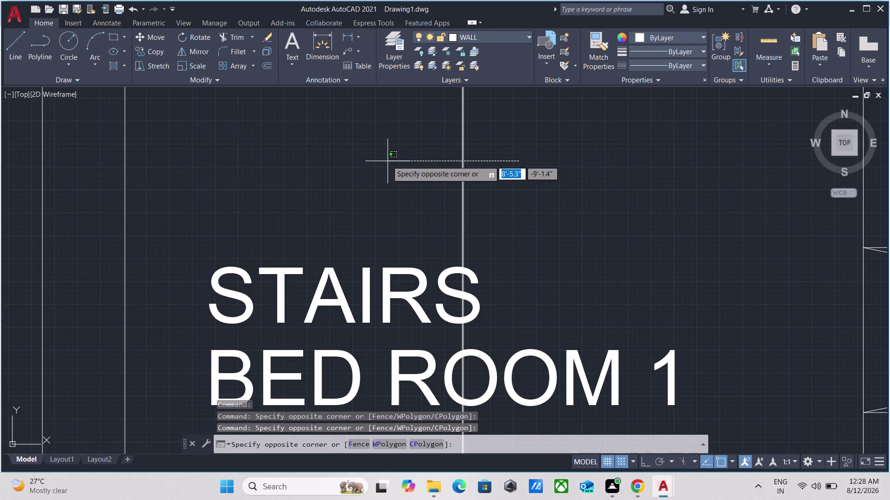
right_click(388, 161)
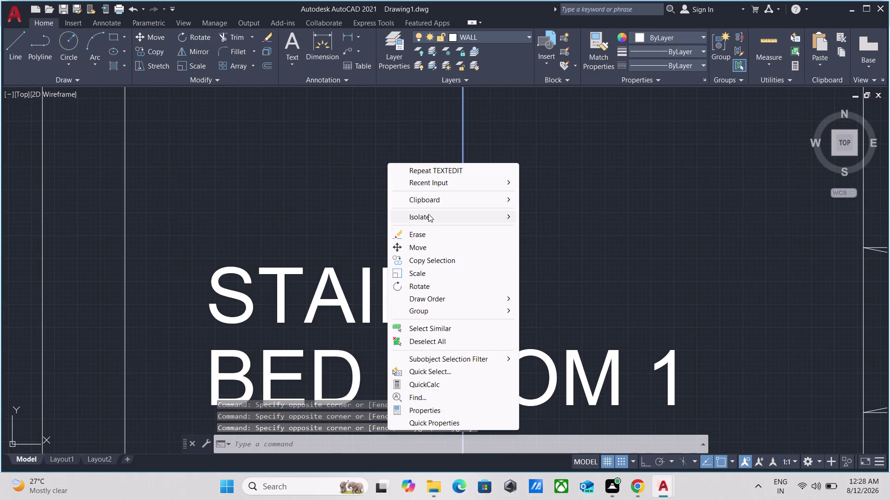
click(428, 214)
click(562, 231)
Measure the stairwell space with MEA, about 6'-8.5" by 7'-6".
scroll(down, 3)
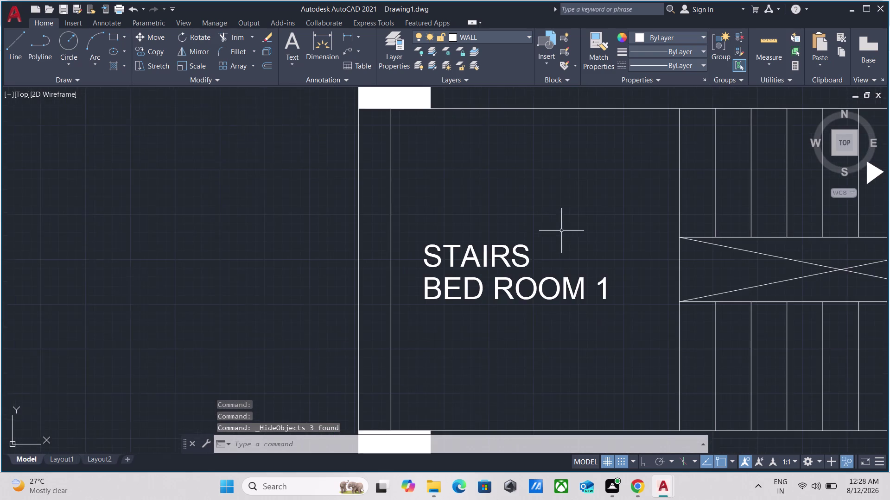
middle_drag(561, 230, 454, 217)
key(m)
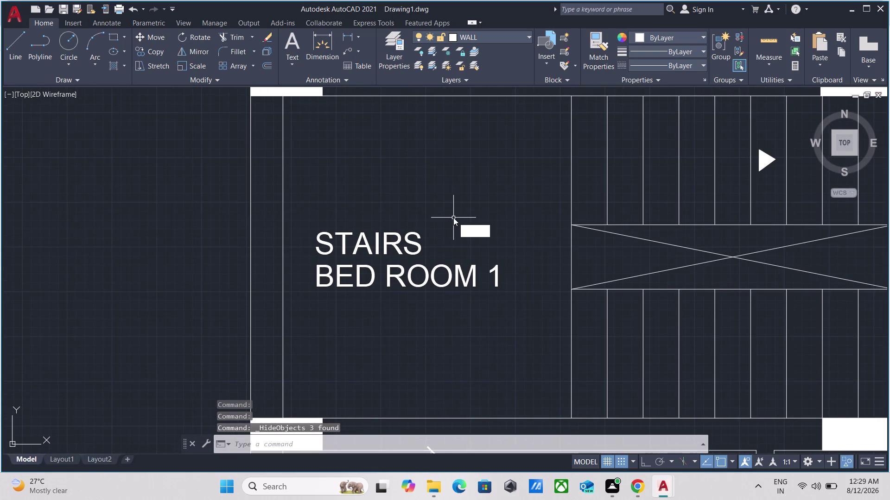
text(EA)
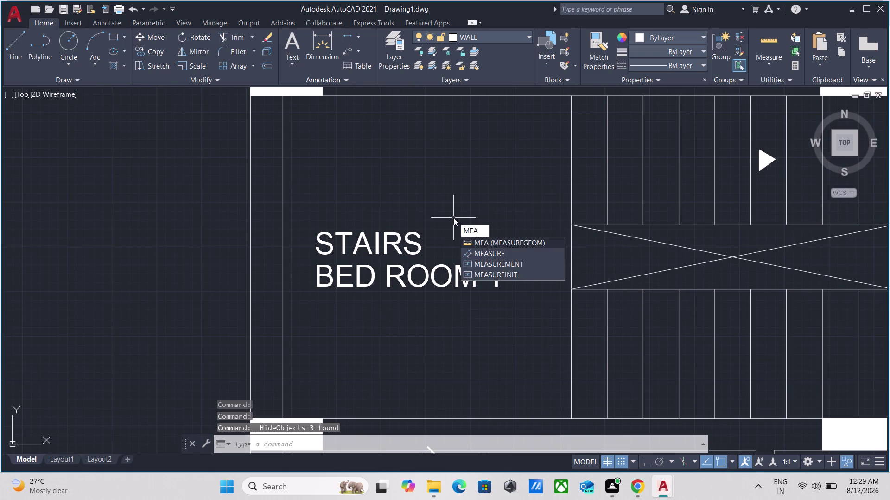
key(Return)
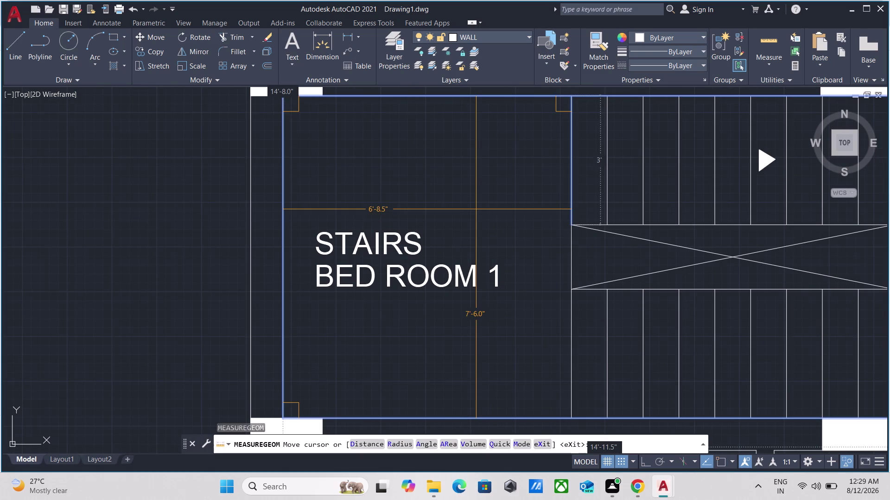
scroll(down, 3)
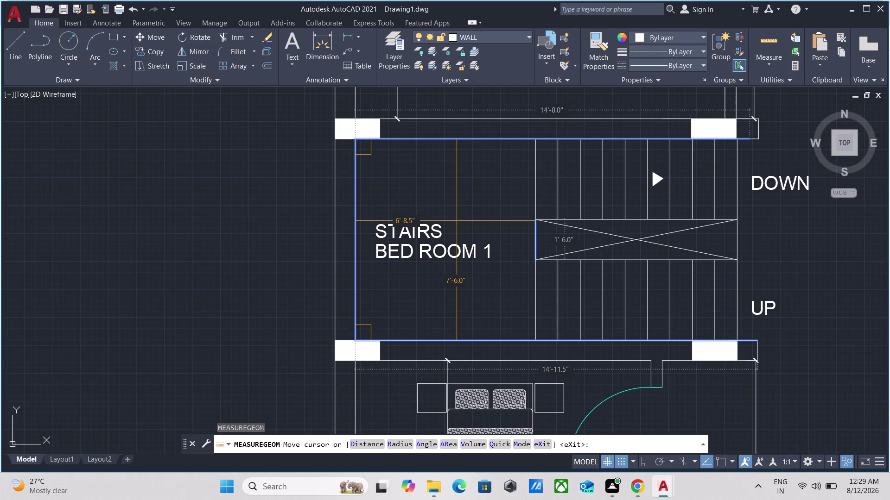
key(Escape)
scroll(up, 3)
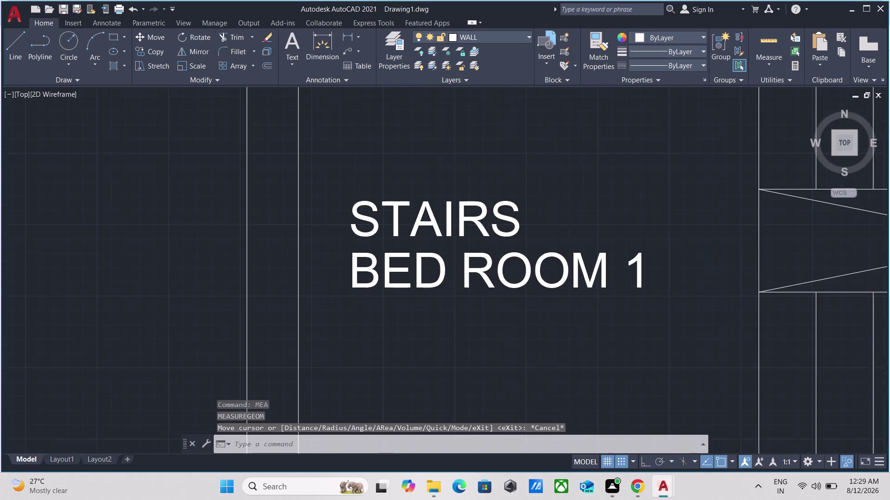
Open the stairwell label's BED ROOM 1 line for text editing.
triple_click(384, 288)
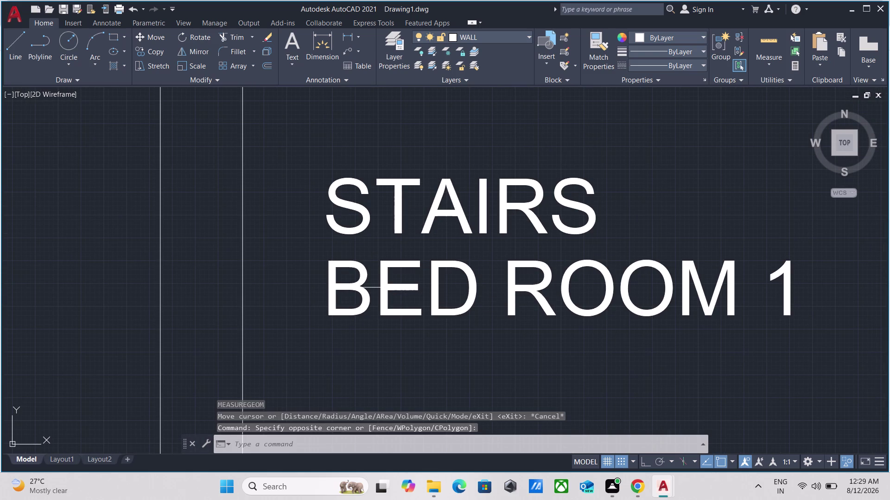
double_click(383, 287)
key(Escape)
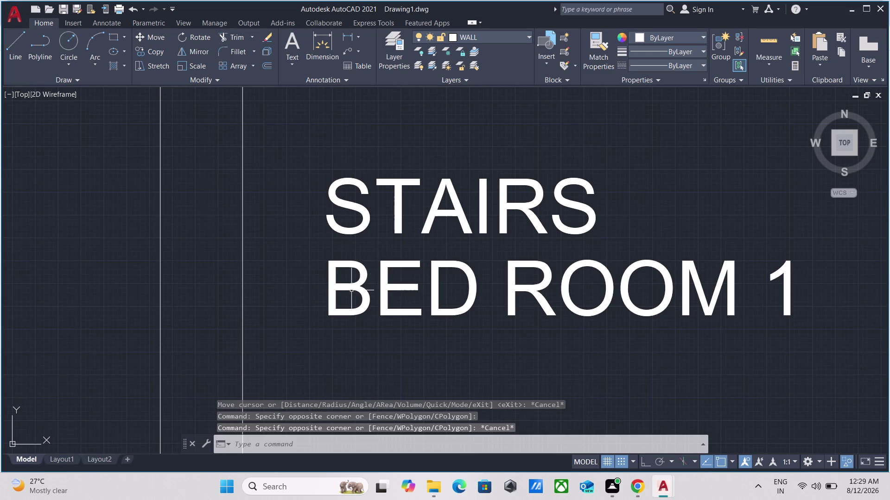
click(347, 290)
triple_click(342, 287)
double_click(341, 287)
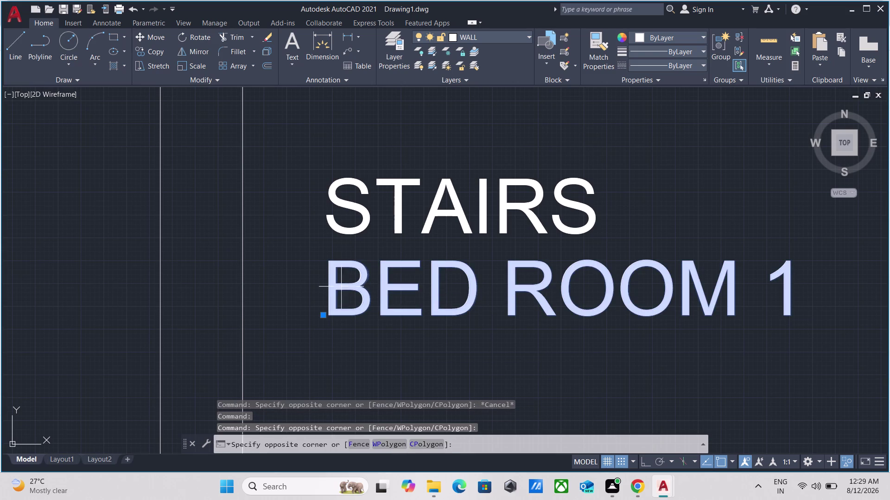
double_click(341, 288)
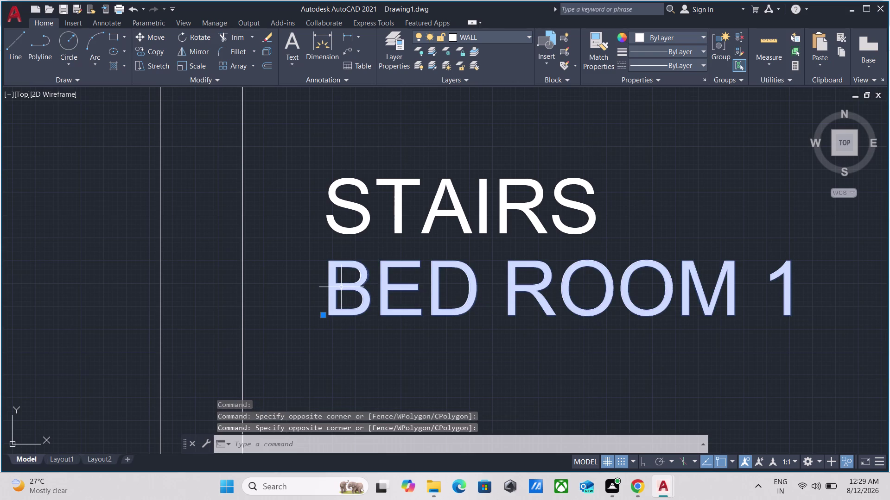
scroll(up, 3)
double_click(341, 287)
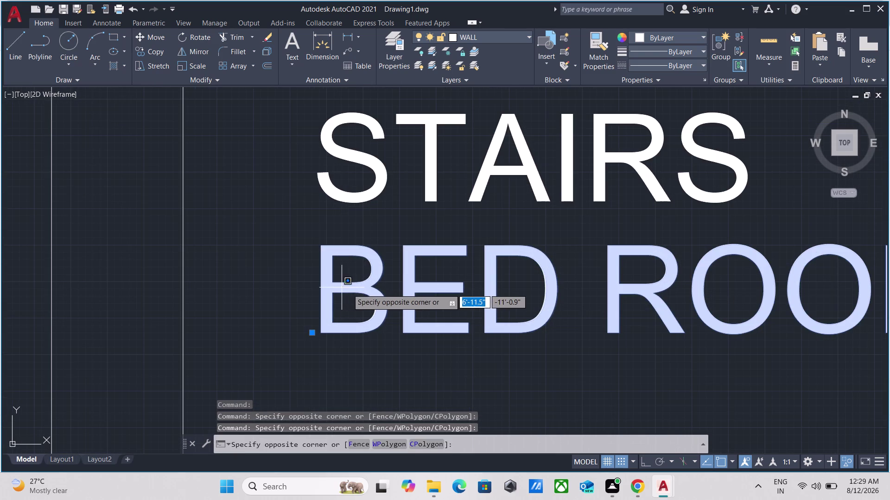
key(Escape)
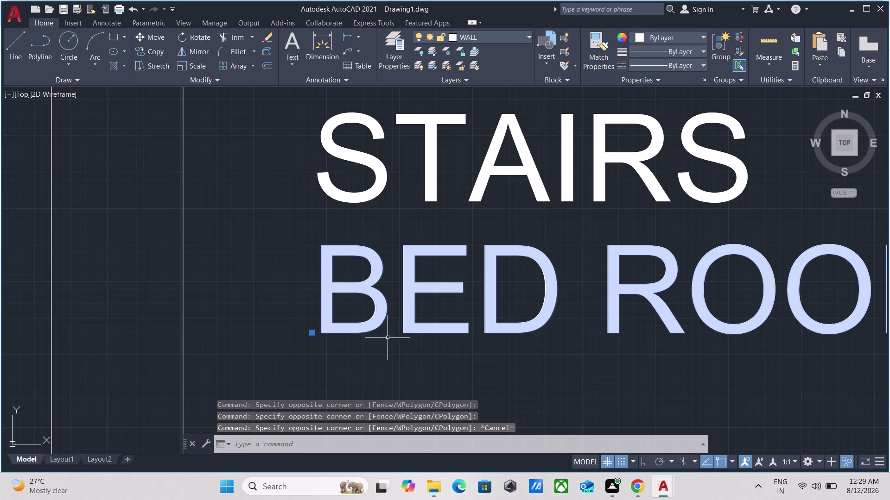
triple_click(334, 329)
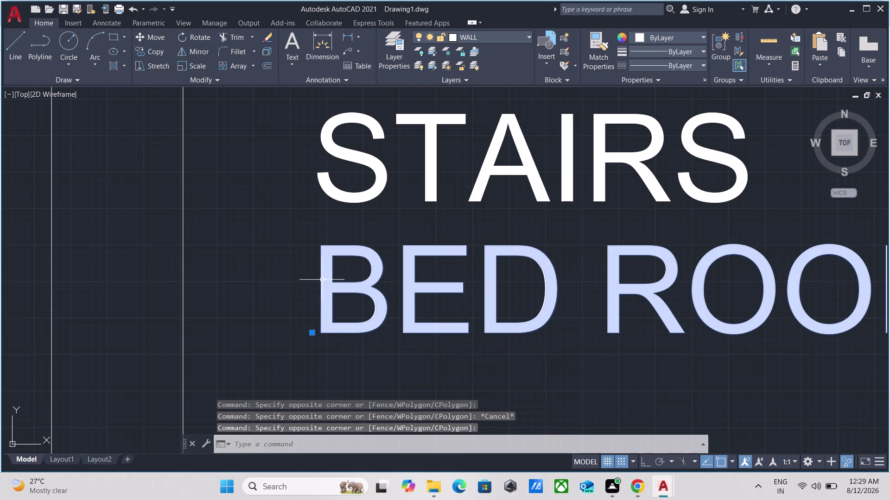
triple_click(322, 279)
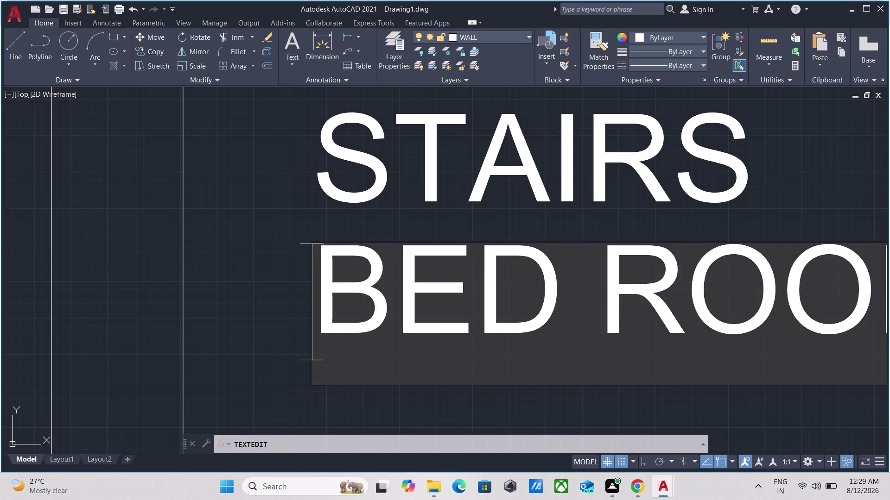
scroll(down, 3)
Replace BED ROOM 1 on the label's second line with 6' 8.5" X 7' 6".
click(508, 285)
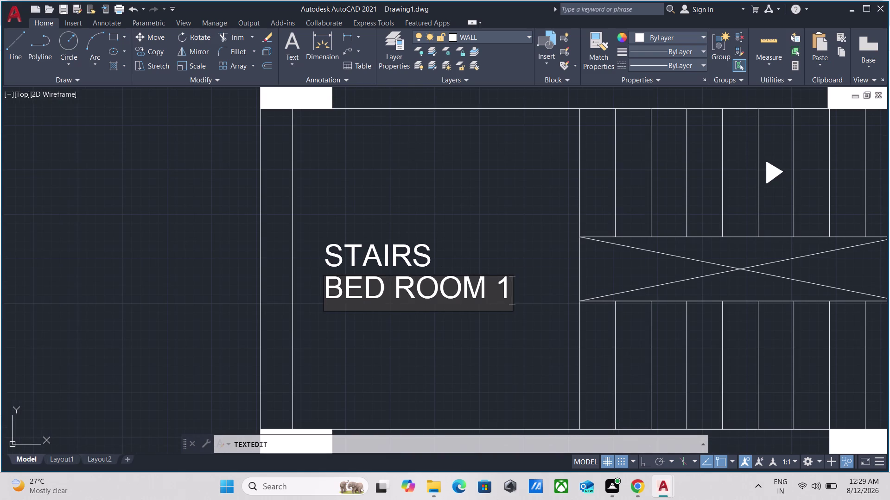
key(BackSpace)
key(BackSpace)
key(BackSpace)
key(BackSpace)
key(BackSpace)
key(BackSpace)
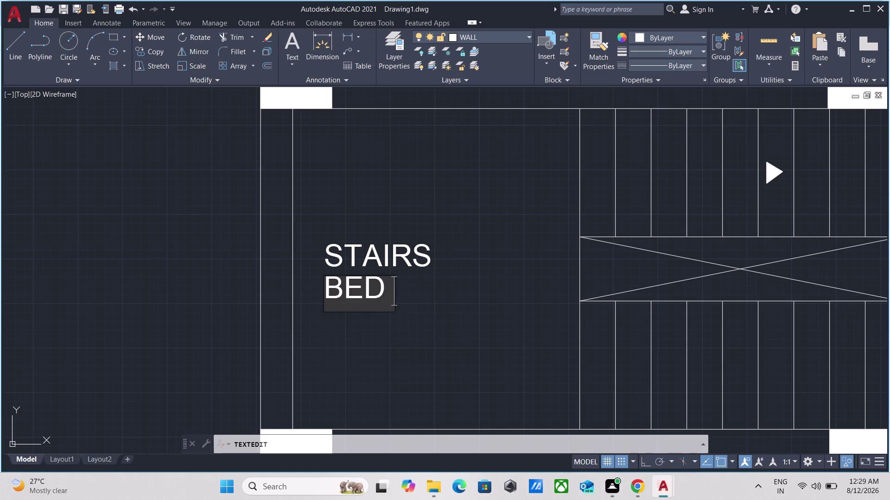
key(BackSpace)
key(BackSpace)
key(BackSpace)
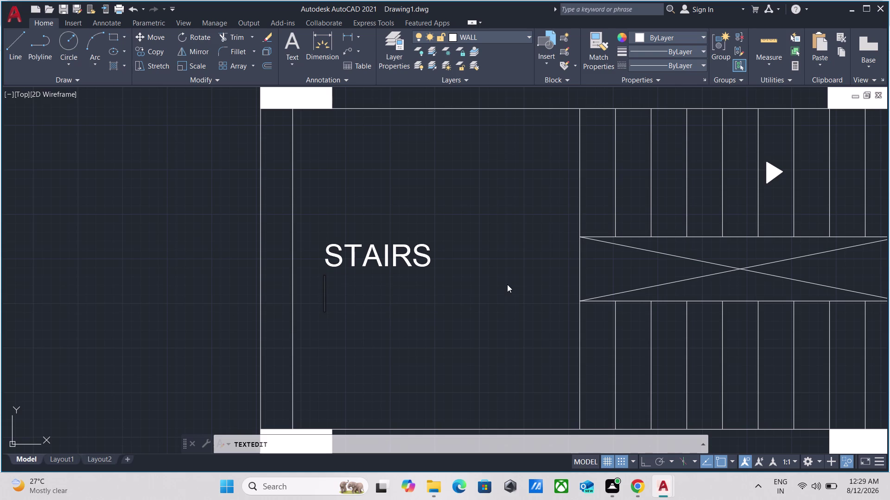
text(6.)
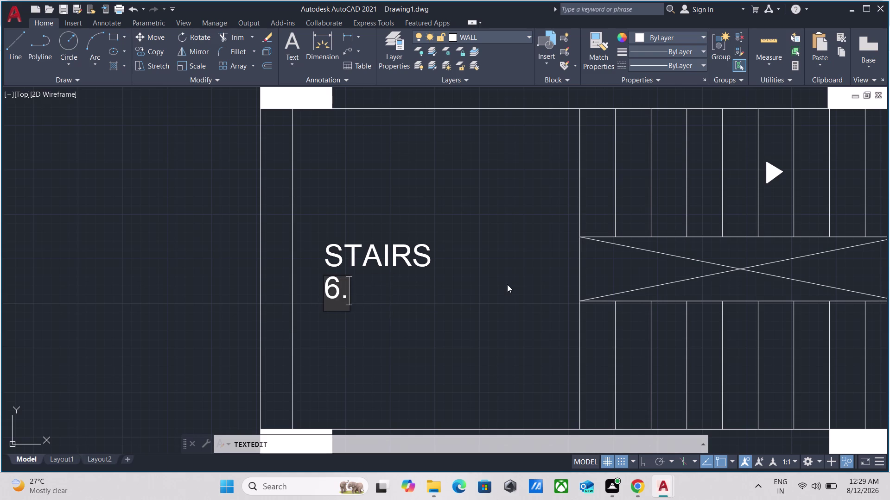
key(8)
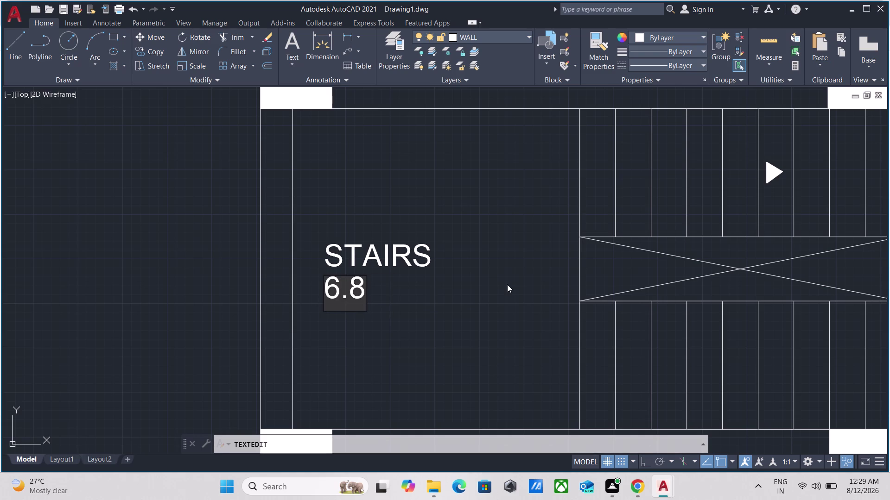
key(BackSpace)
key(BackSpace)
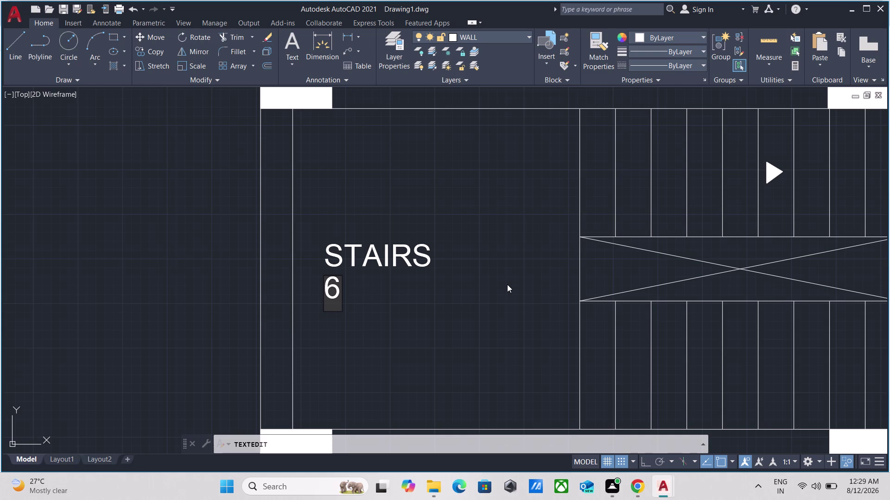
key(apostrophe)
key(space)
key(8)
text(.5)
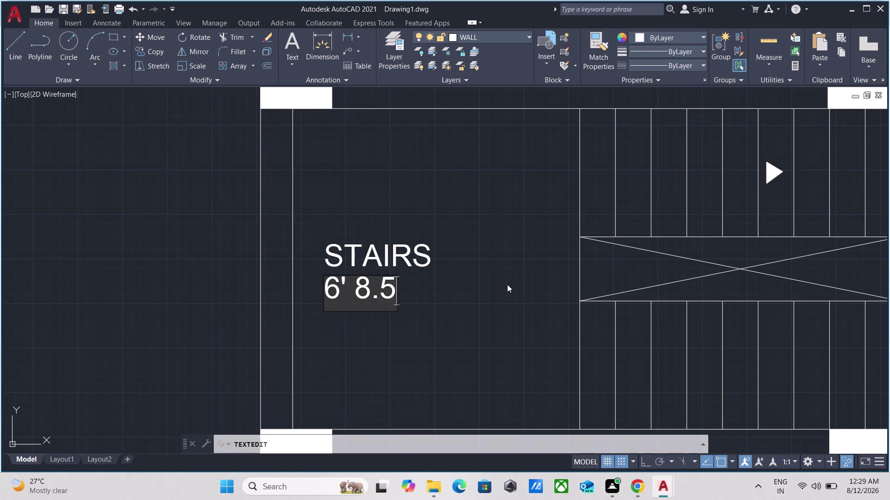
text(')
key(space)
text(X)
key(space)
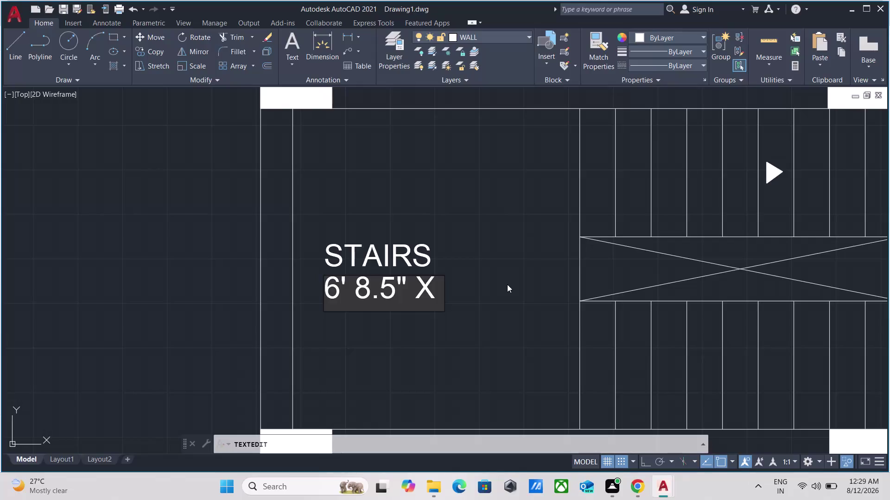
key(7)
key(apostrophe)
key(space)
text(6)
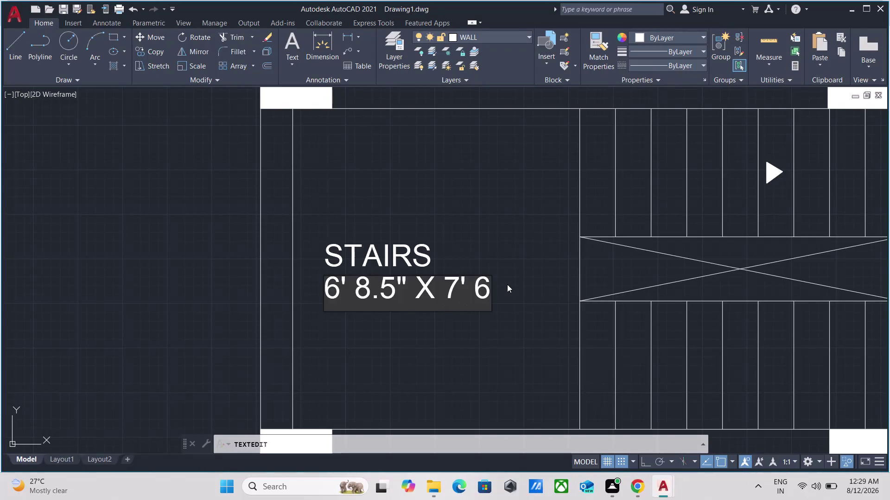
key(shift+quotedbl)
key(Return)
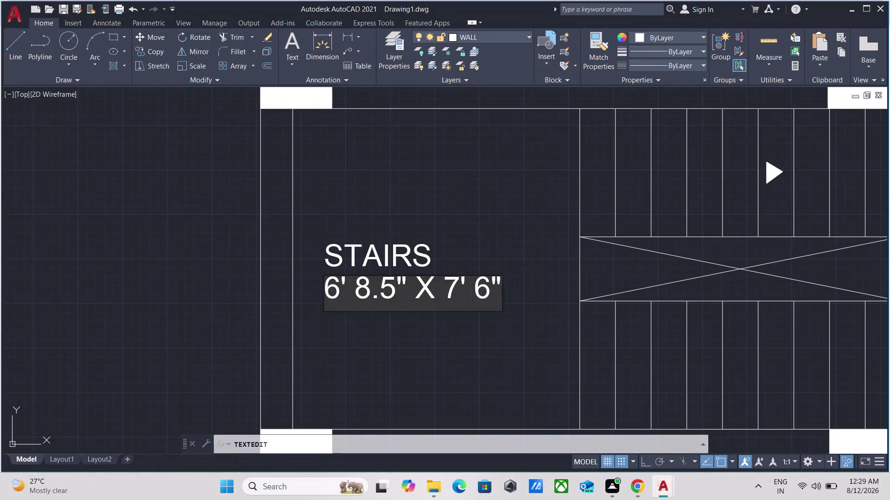
key(Return)
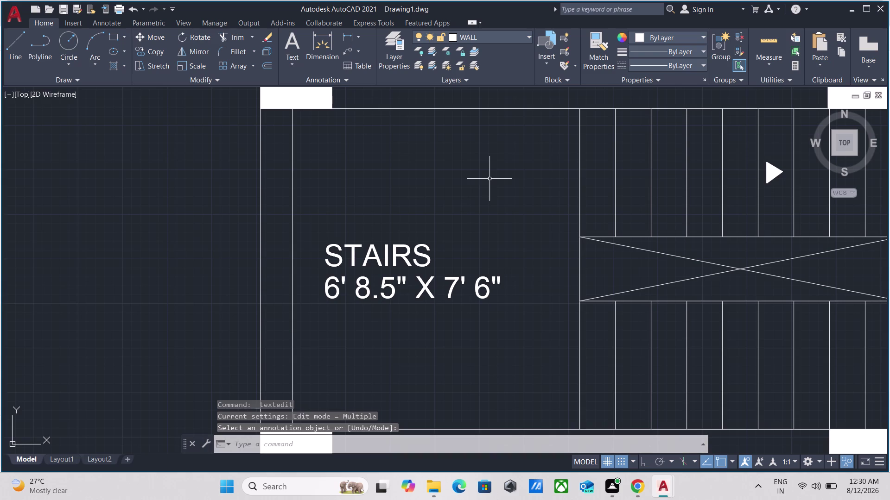
End object isolation to restore the hidden stair lines across the plan.
right_click(489, 178)
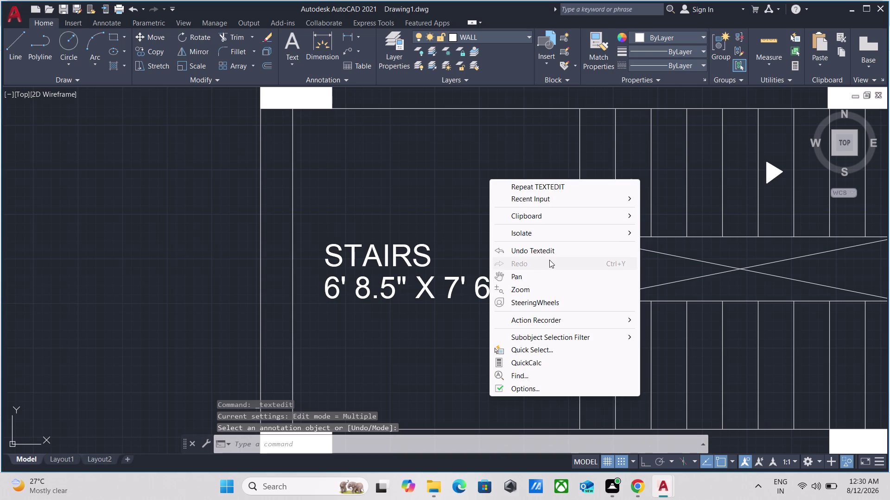
click(563, 231)
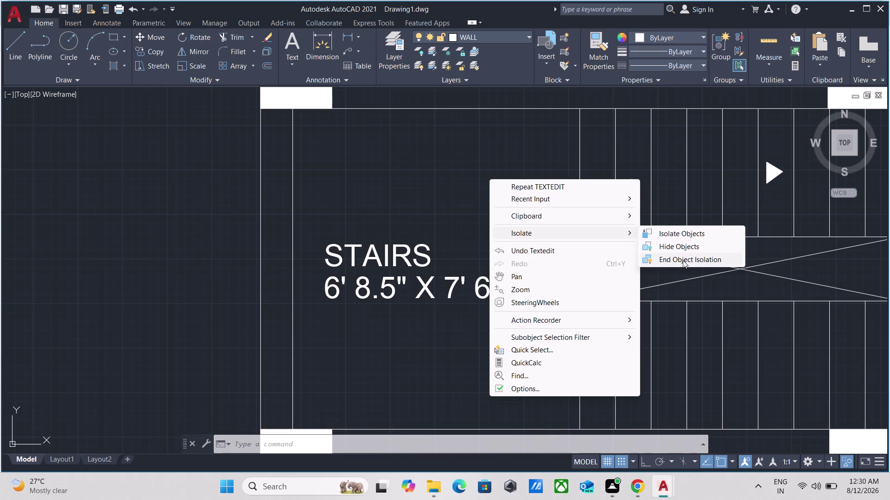
click(696, 259)
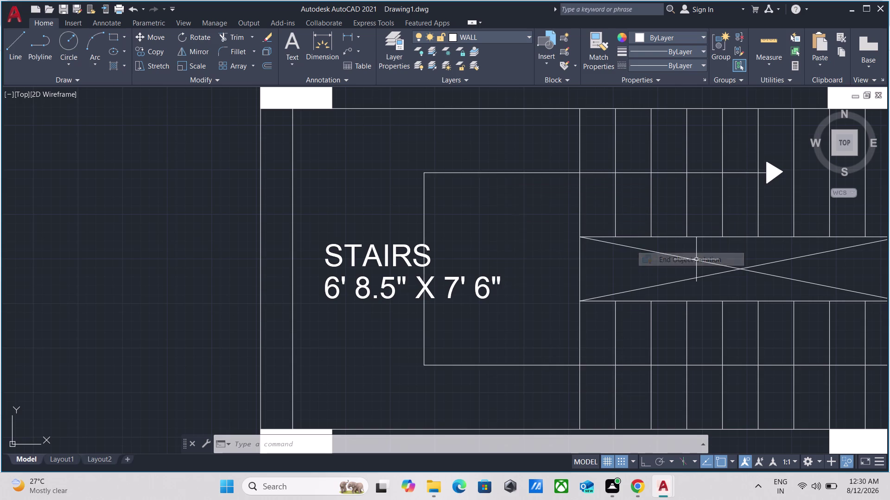
scroll(down, 3)
scroll(up, 3)
scroll(down, 3)
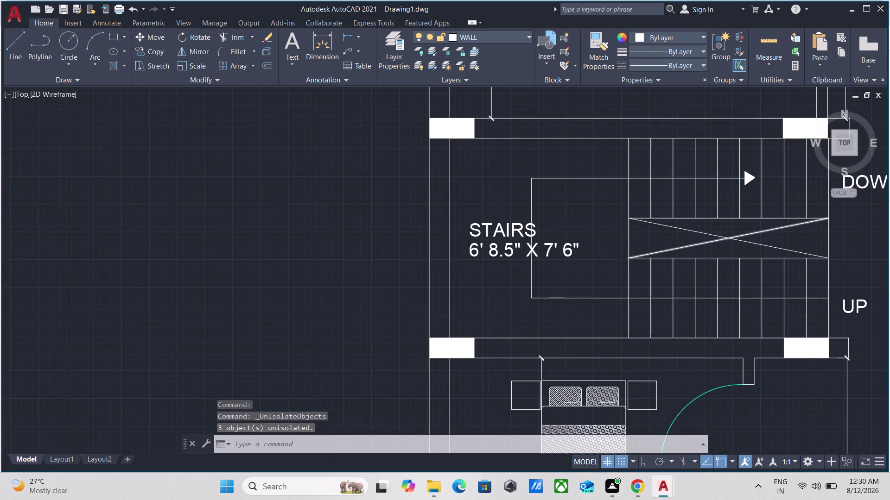
middle_drag(586, 263, 341, 209)
scroll(up, 3)
scroll(down, 3)
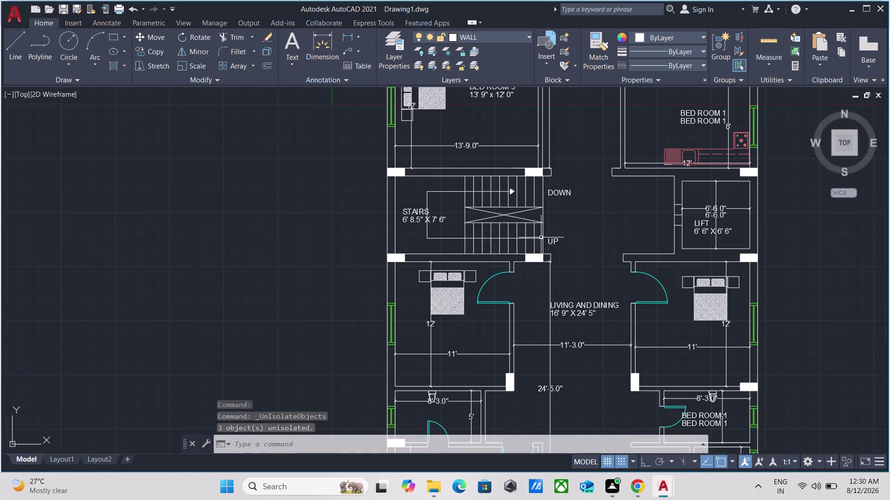
middle_drag(599, 254, 576, 132)
middle_drag(442, 217, 442, 217)
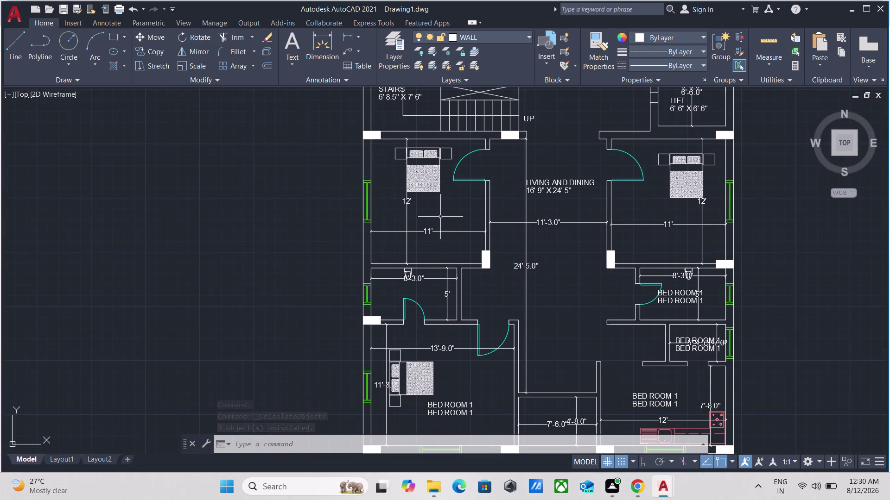
middle_drag(442, 217, 542, 422)
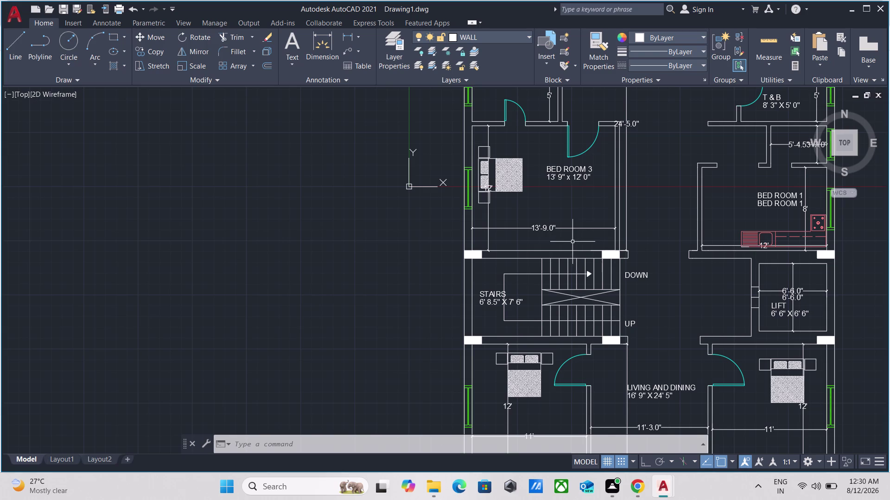
middle_drag(572, 242, 510, 179)
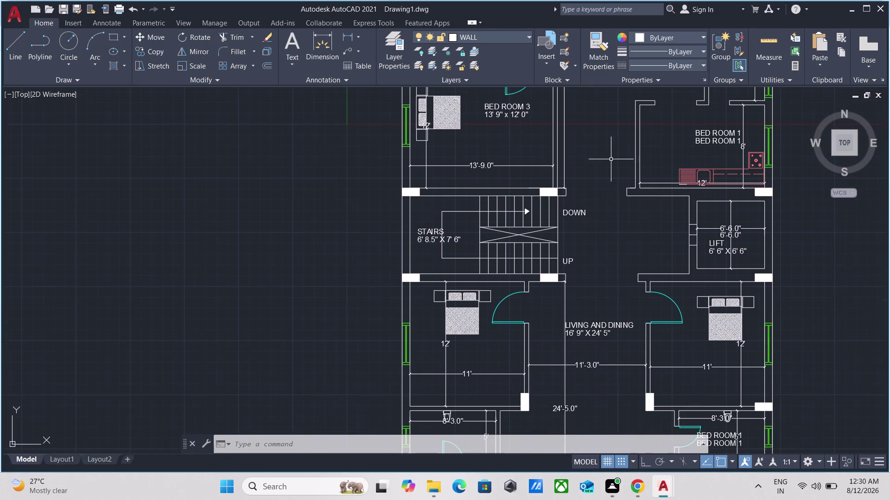
middle_drag(612, 156, 502, 231)
Rename the counter room label's first line to KITCHEN.
scroll(up, 3)
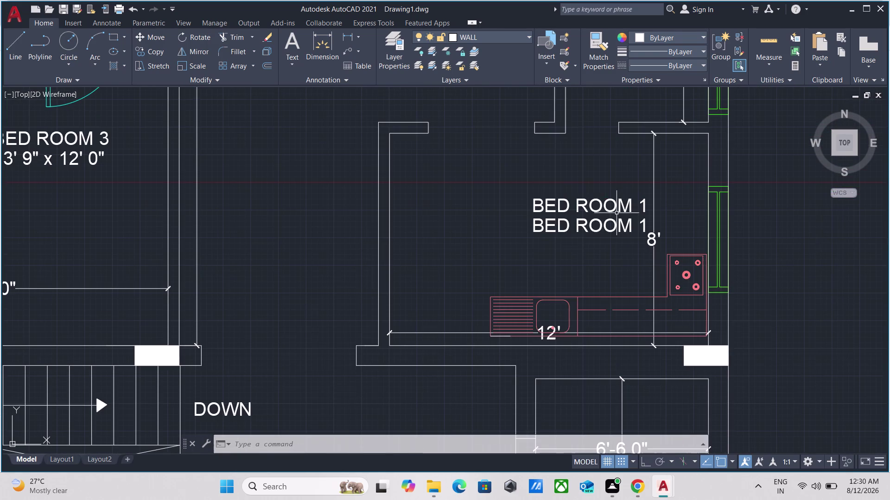
double_click(567, 203)
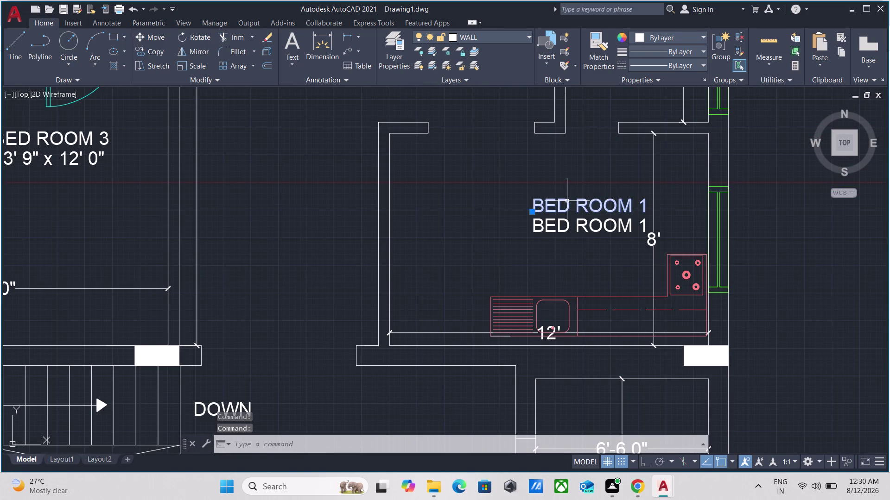
double_click(567, 202)
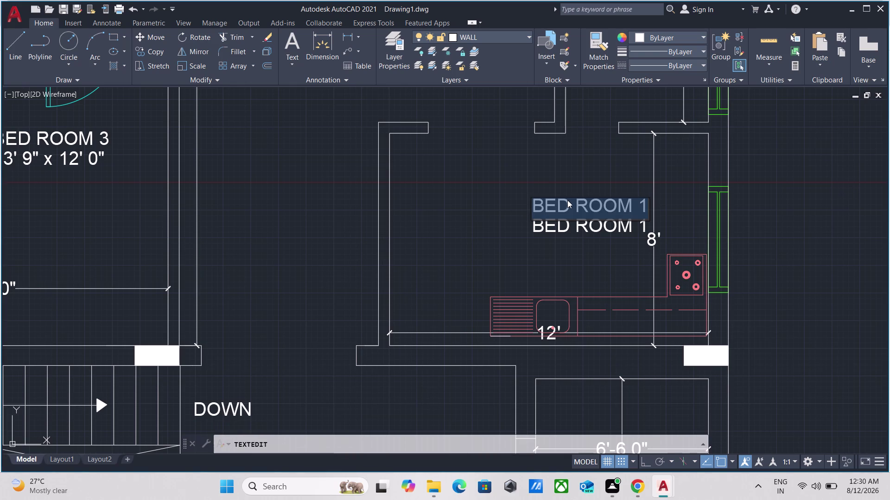
key(k)
text(IT)
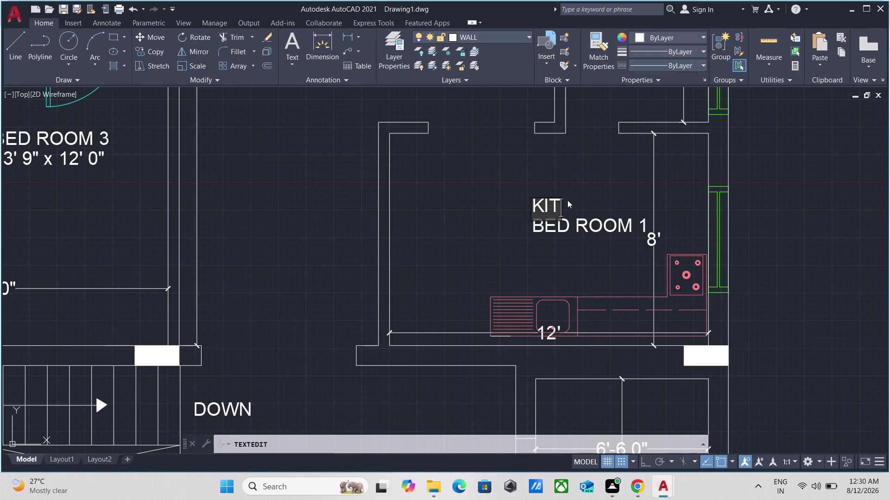
text(CHEN)
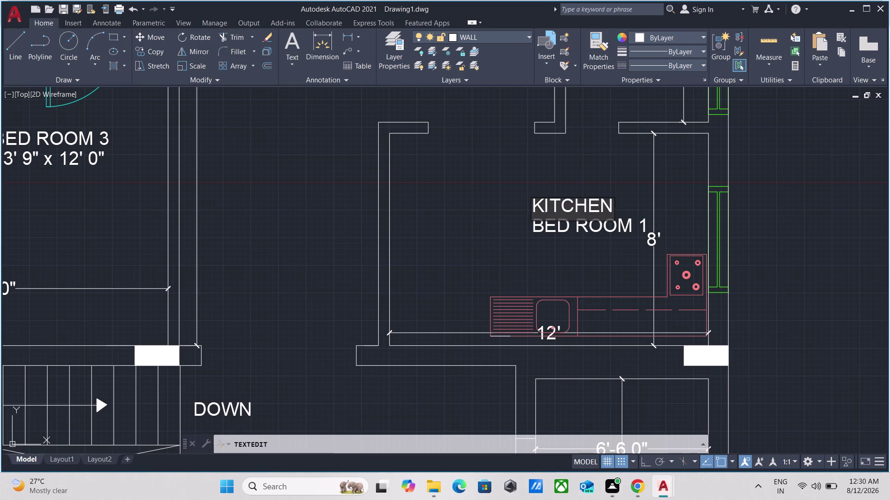
click(564, 231)
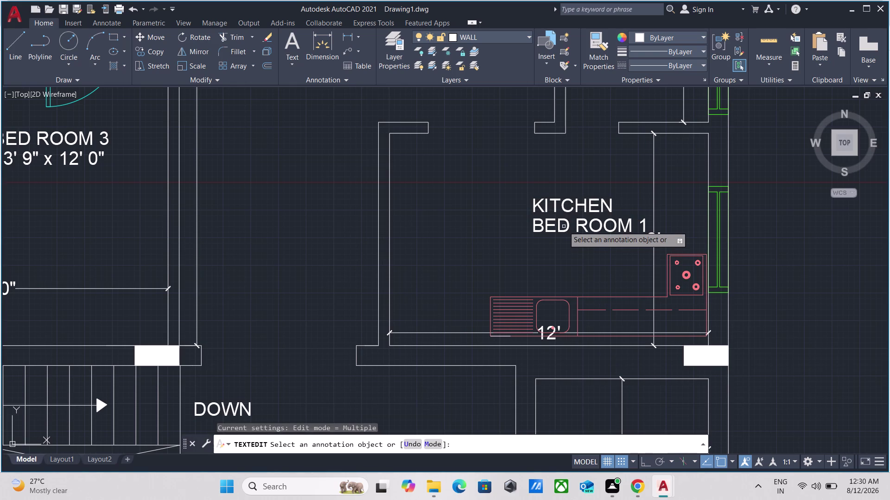
Replace the kitchen label's second line with 12' 0" X 8' 0".
triple_click(565, 231)
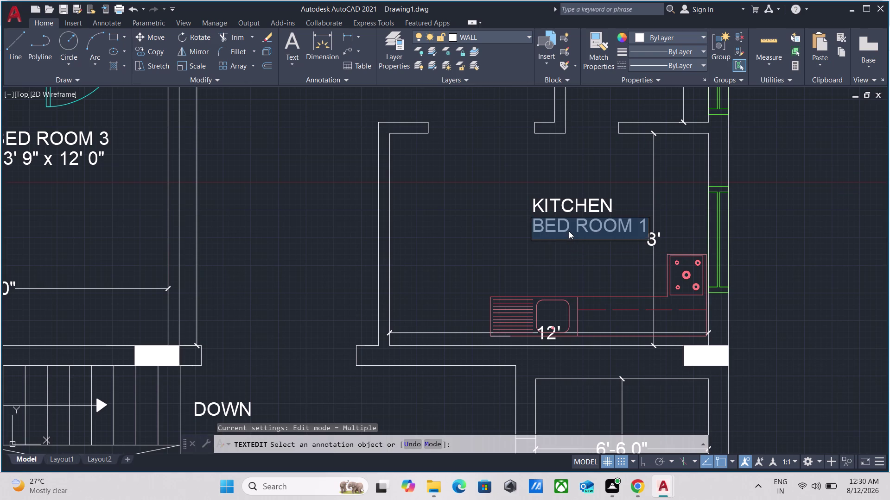
key(BackSpace)
scroll(down, 3)
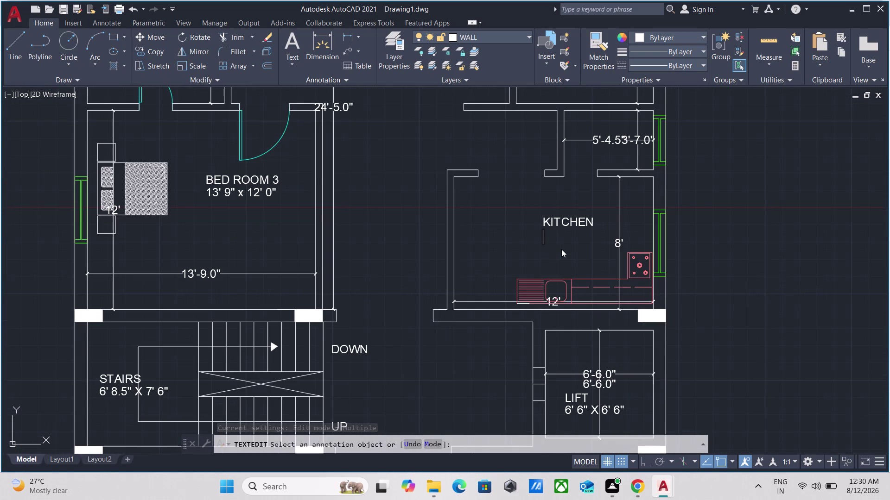
scroll(up, 3)
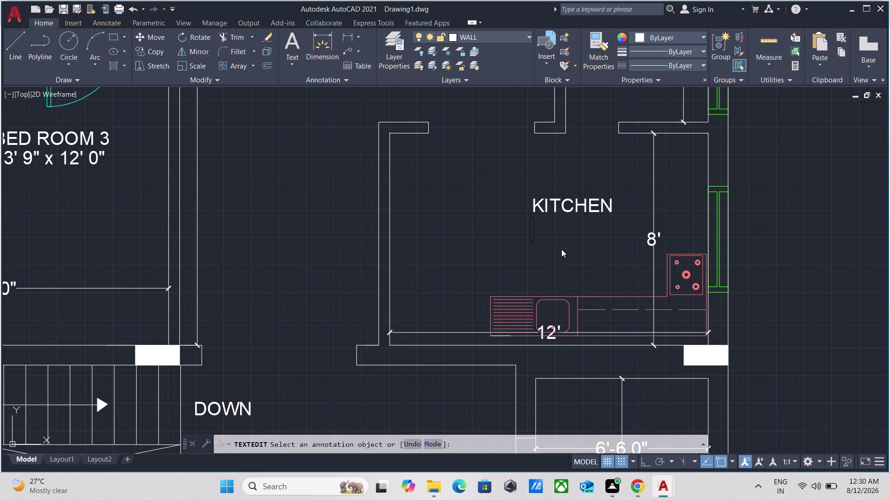
text(12)
key(apostrophe)
key(space)
text(0)
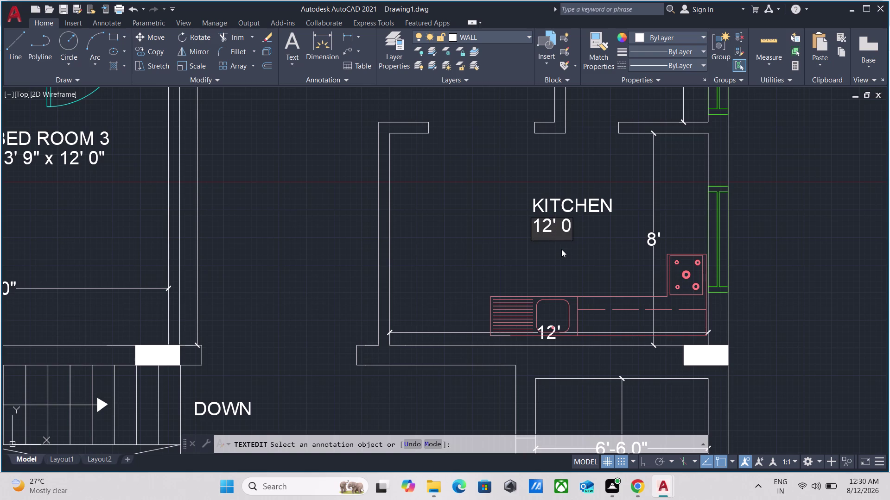
key(shift+quotedbl)
key(space)
text(X)
key(space)
text(8)
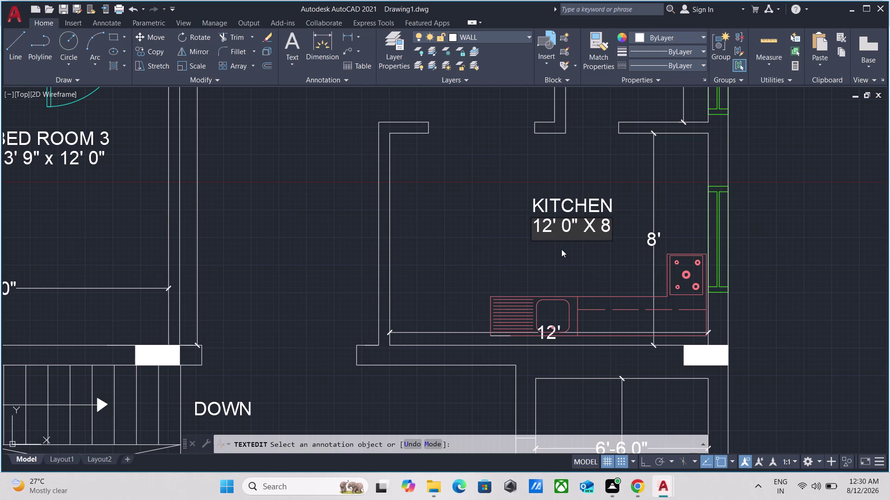
text(')
key(space)
key(0)
key(shift+quotedbl)
key(Return)
key(Return)
scroll(down, 3)
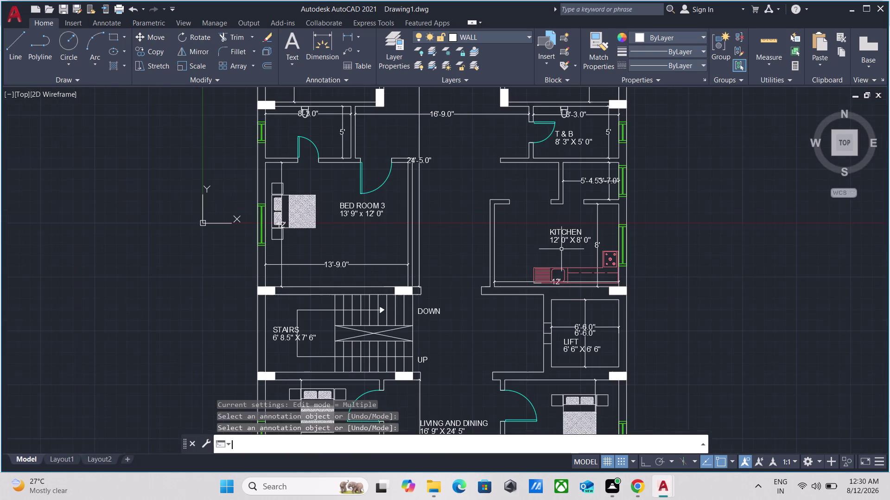
Bring the kitchen into view and window-select both lines of the KITCHEN label.
scroll(up, 3)
scroll(down, 3)
middle_drag(583, 199, 580, 201)
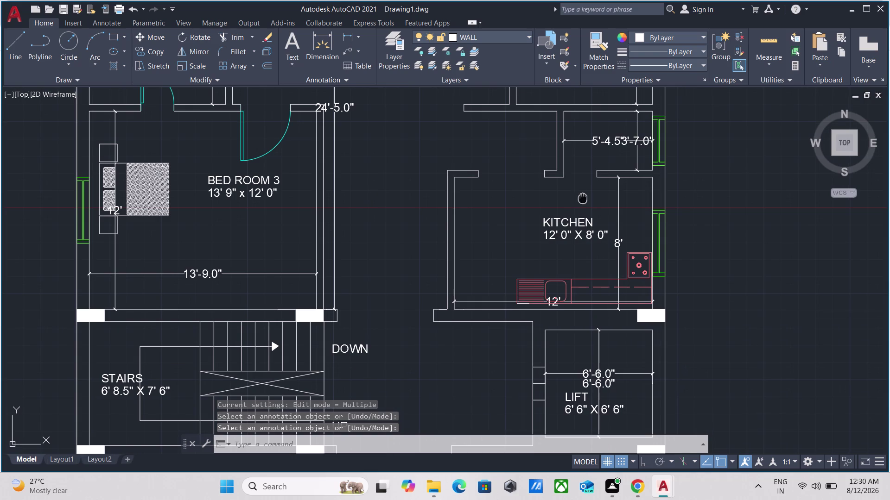
middle_drag(580, 202, 517, 295)
scroll(up, 3)
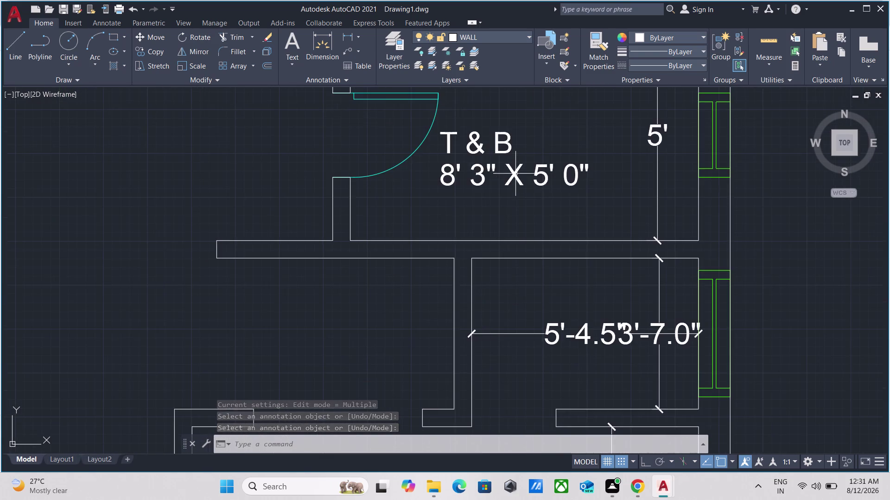
scroll(down, 3)
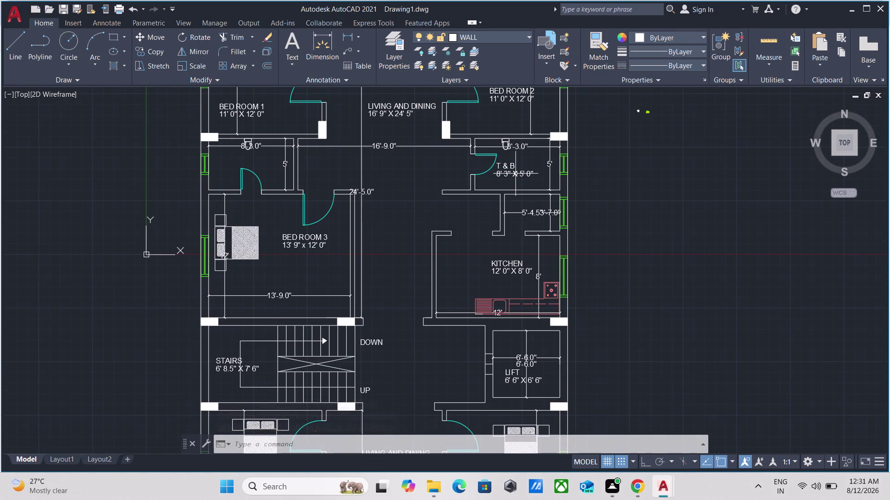
scroll(up, 3)
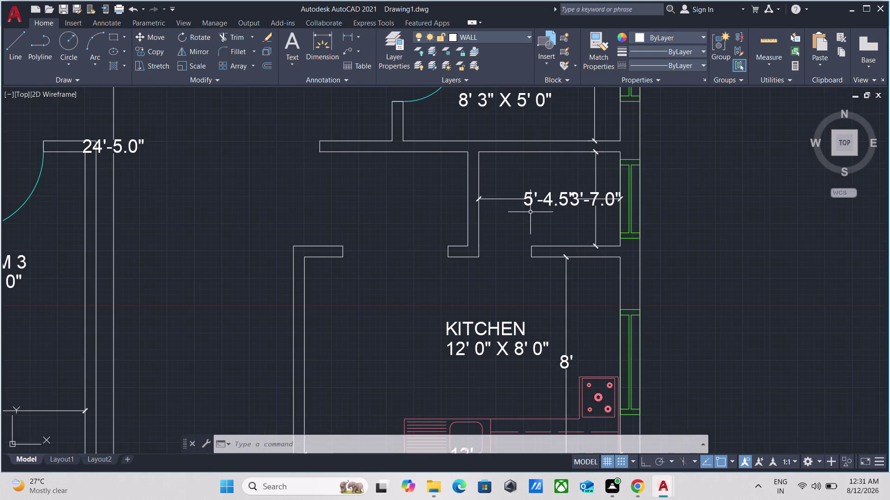
scroll(up, 3)
scroll(down, 3)
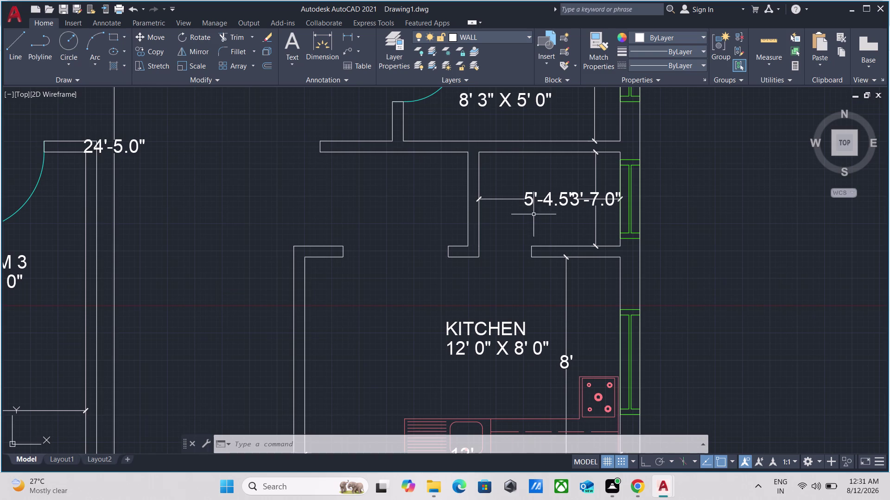
middle_drag(526, 282, 520, 242)
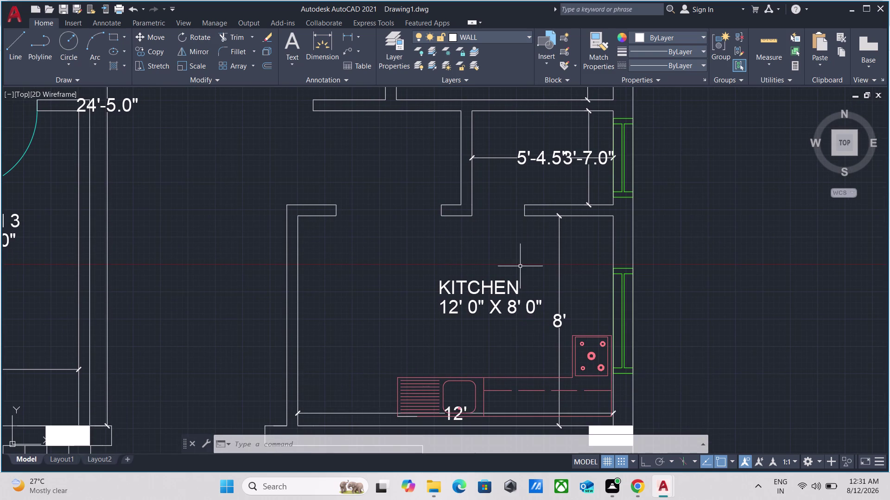
scroll(up, 3)
scroll(down, 3)
click(513, 347)
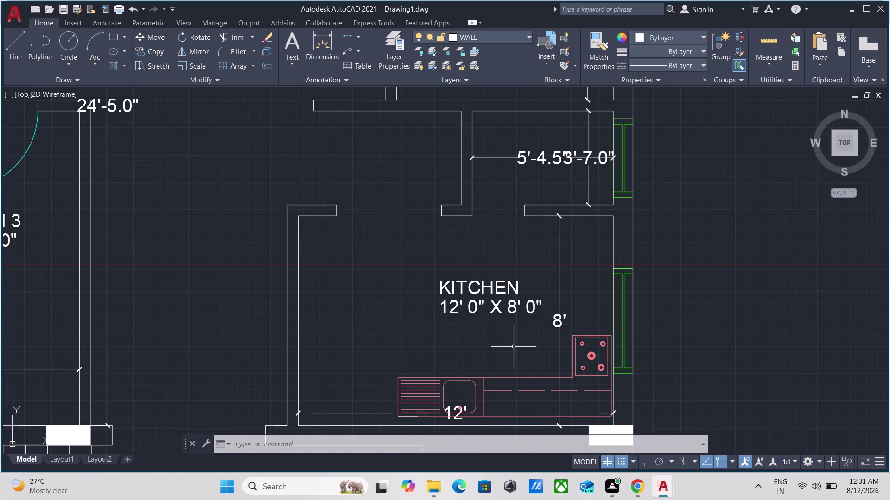
click(469, 276)
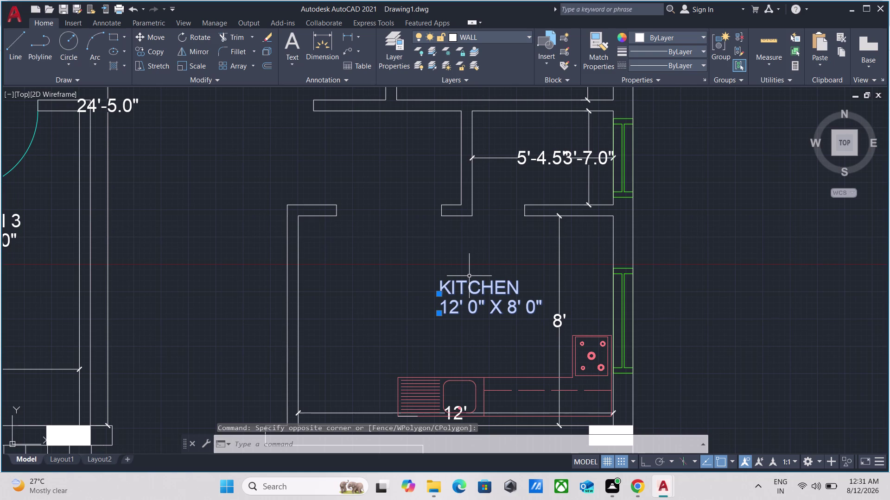
Copy the two-line KITCHEN label into the small room above the kitchen.
text(co)
key(Return)
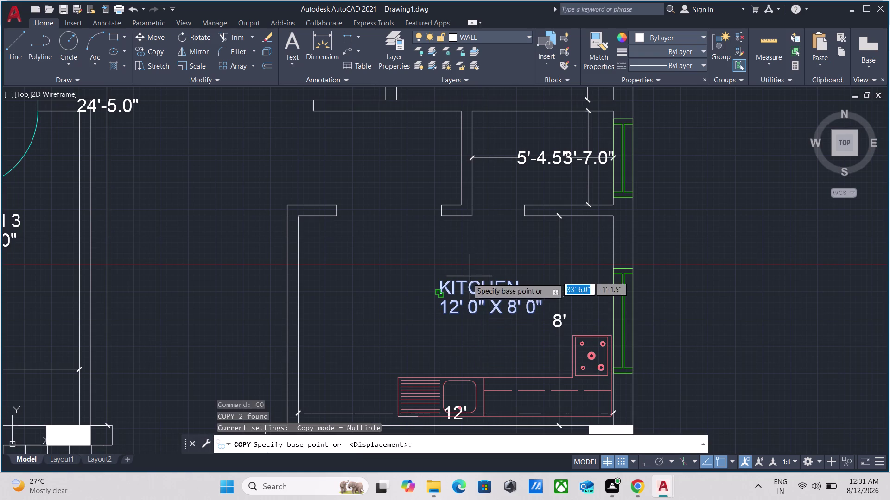
click(441, 293)
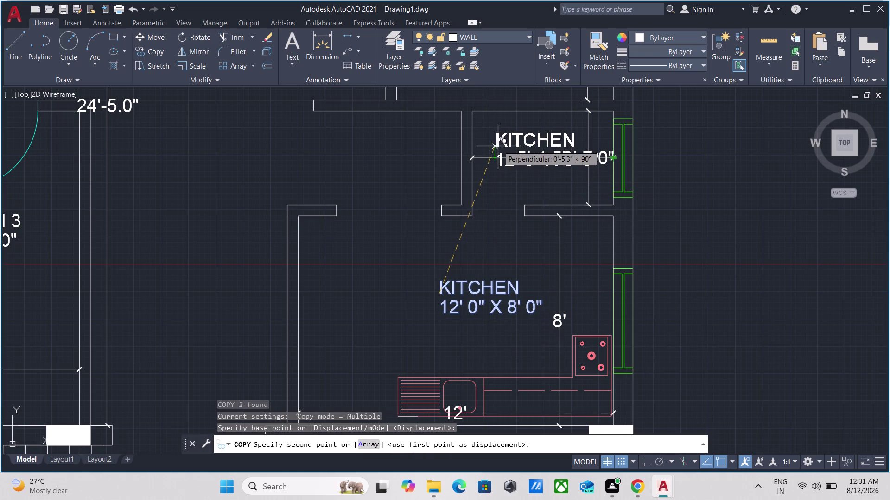
click(498, 134)
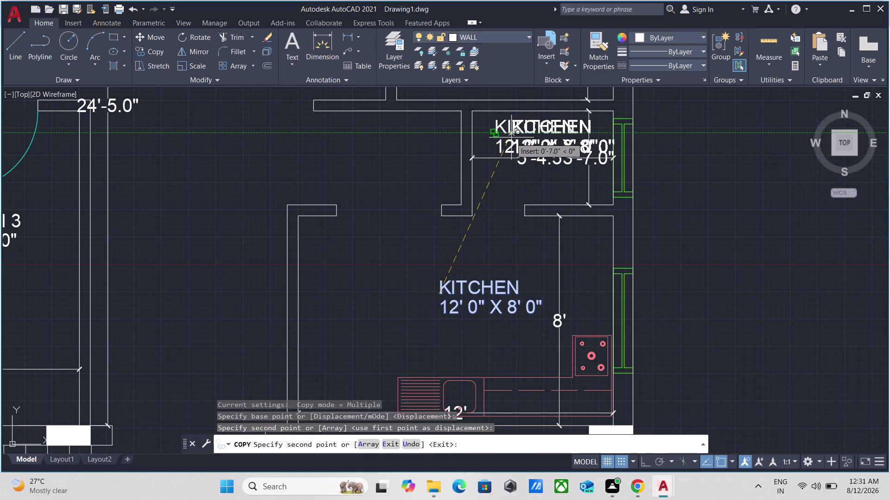
key(Escape)
scroll(up, 3)
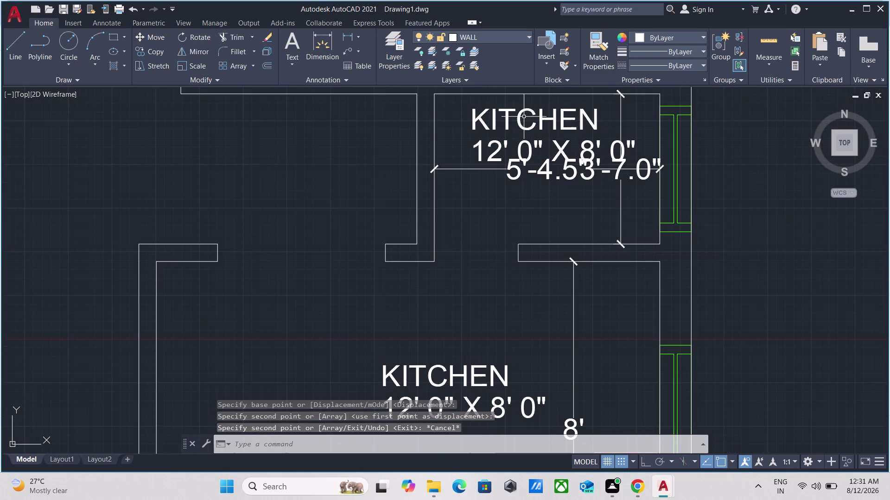
double_click(517, 113)
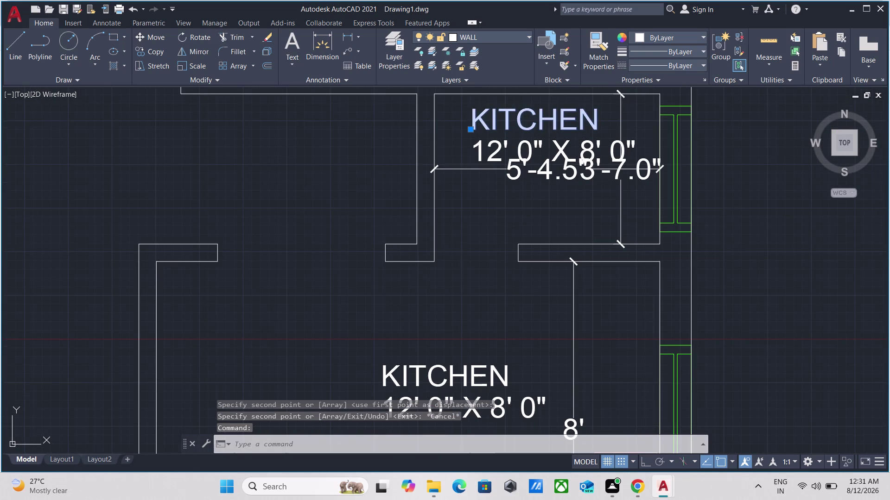
Replace the word KITCHEN with UTILITIES in the copied label.
click(588, 123)
click(595, 118)
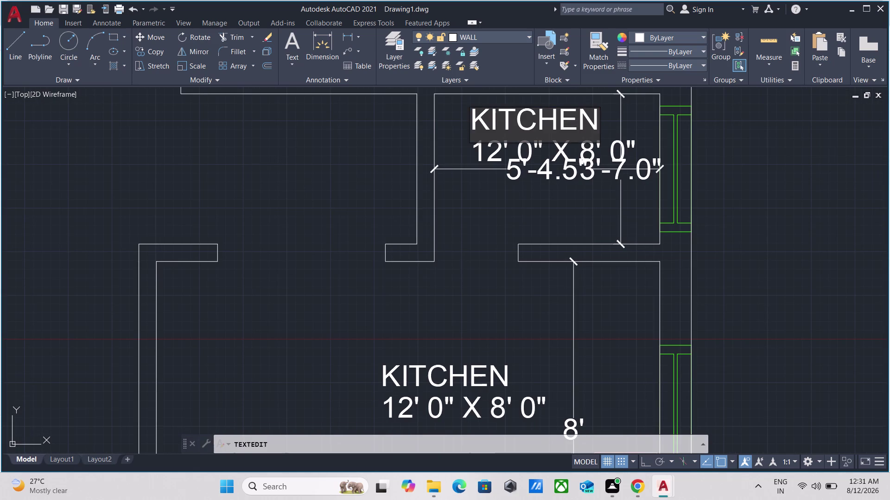
key(BackSpace)
key(BackSpace)
key(BackSpace)
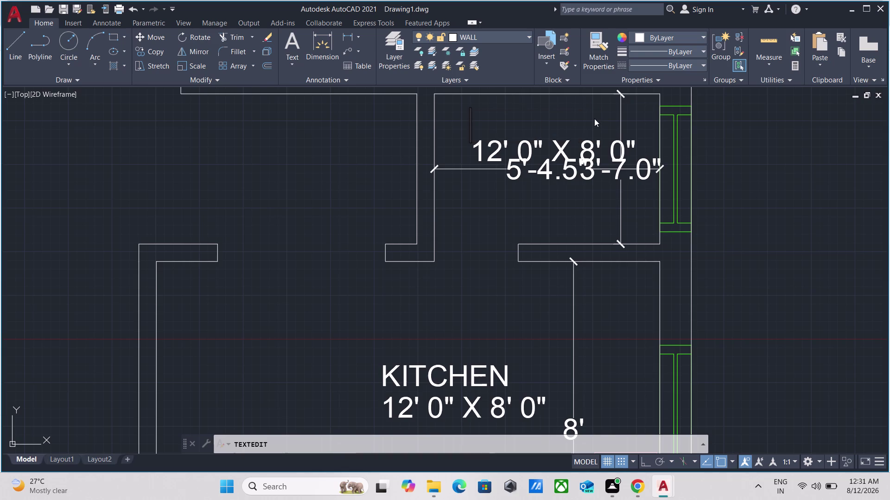
text(uti)
key(BackSpace)
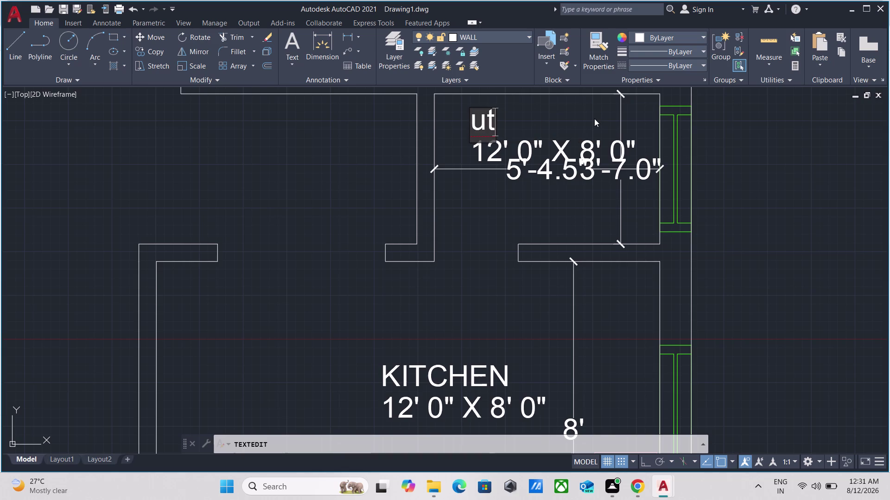
key(BackSpace)
key(BackSpace)
text(U)
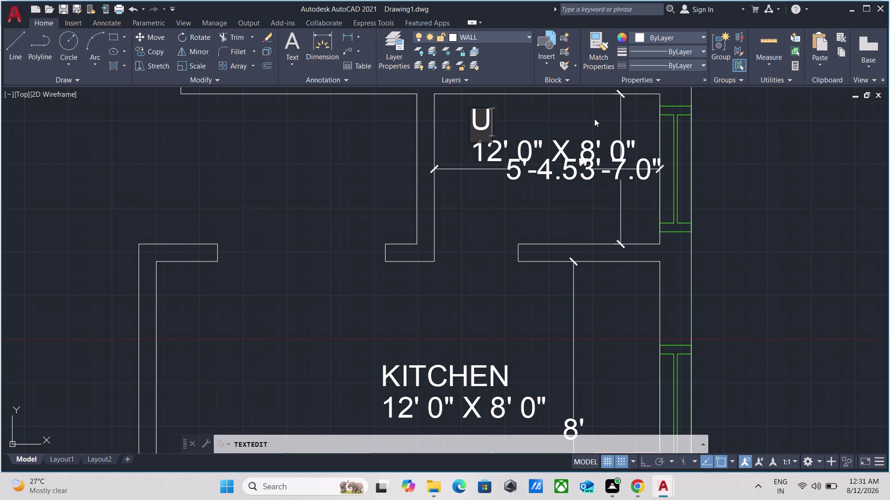
text(TI)
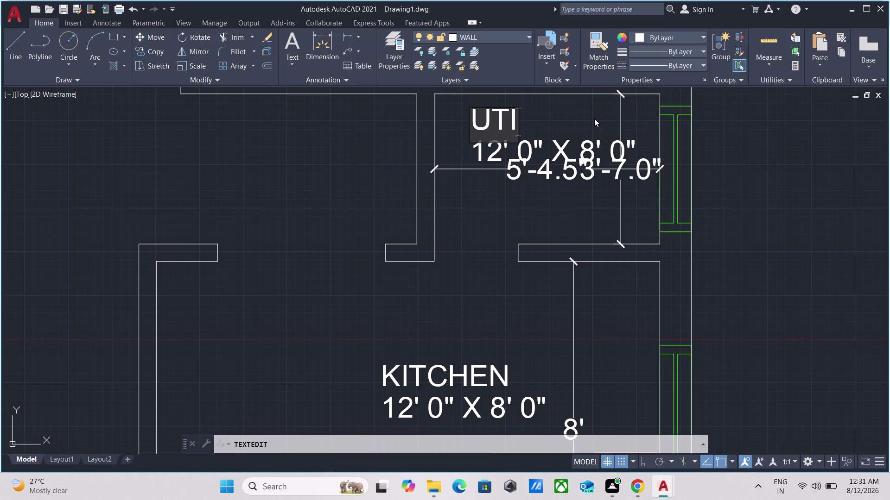
text(LITIE)
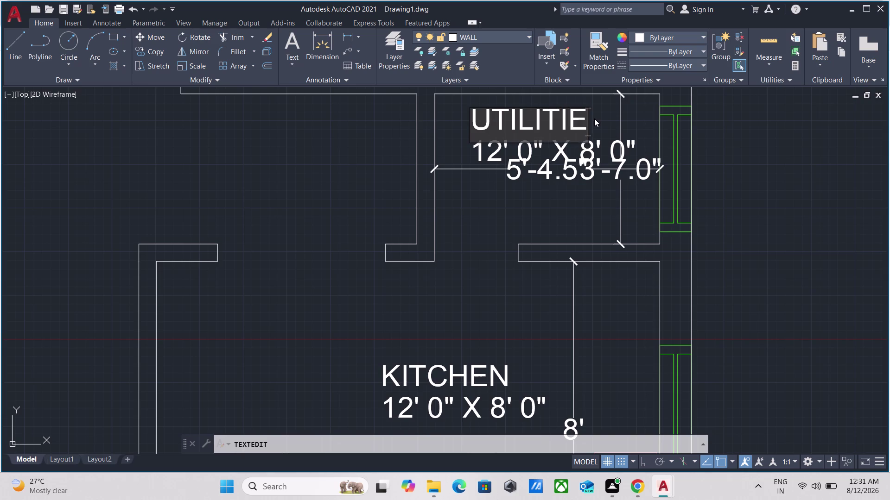
text(S)
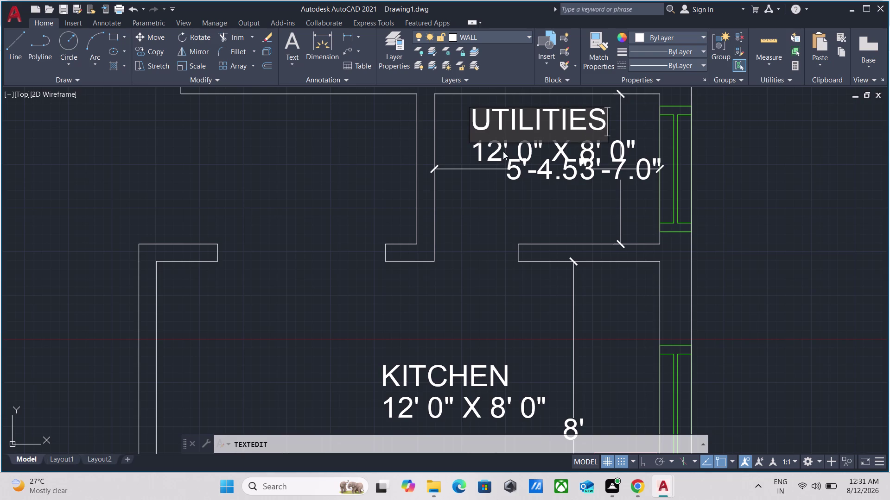
click(503, 151)
Edit the copied size line to read 5' 4" X 3' 7".
double_click(493, 149)
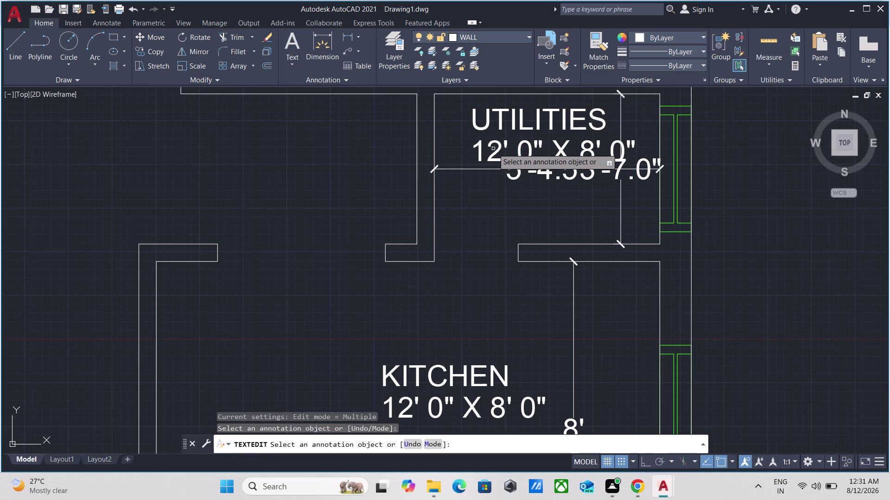
click(499, 152)
click(499, 152)
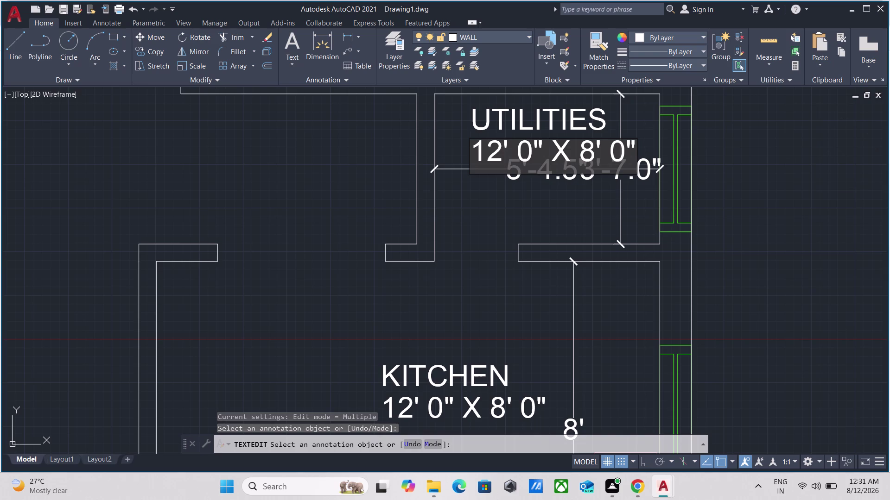
key(BackSpace)
key(BackSpace)
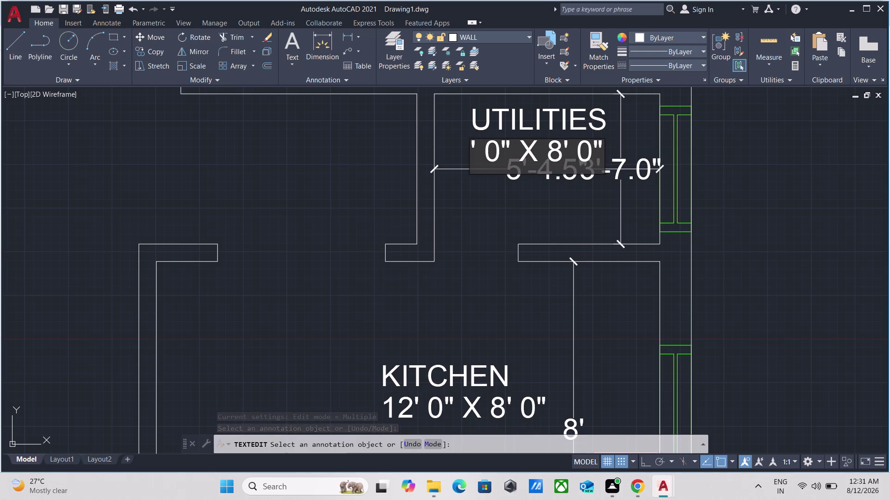
key(5)
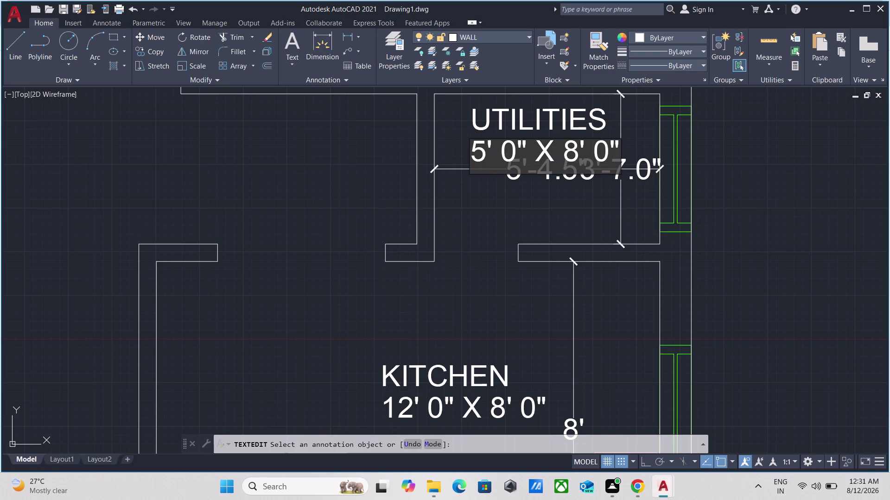
click(516, 150)
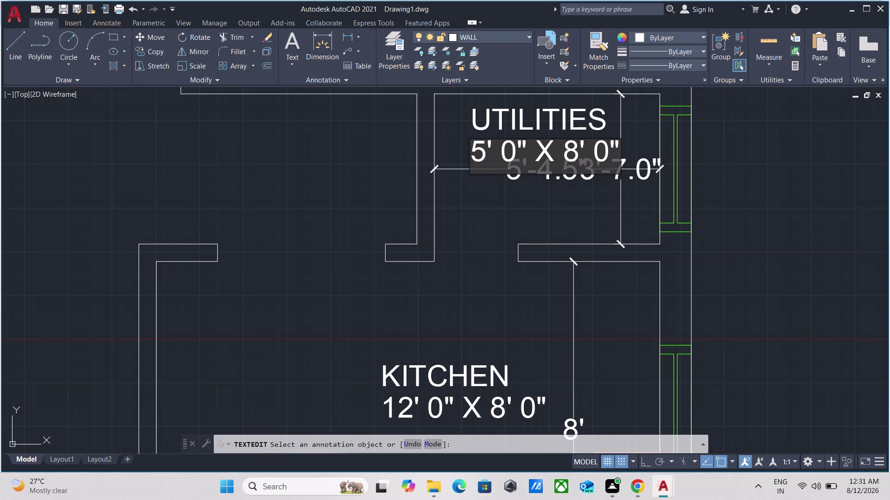
click(516, 150)
key(BackSpace)
key(4)
click(578, 149)
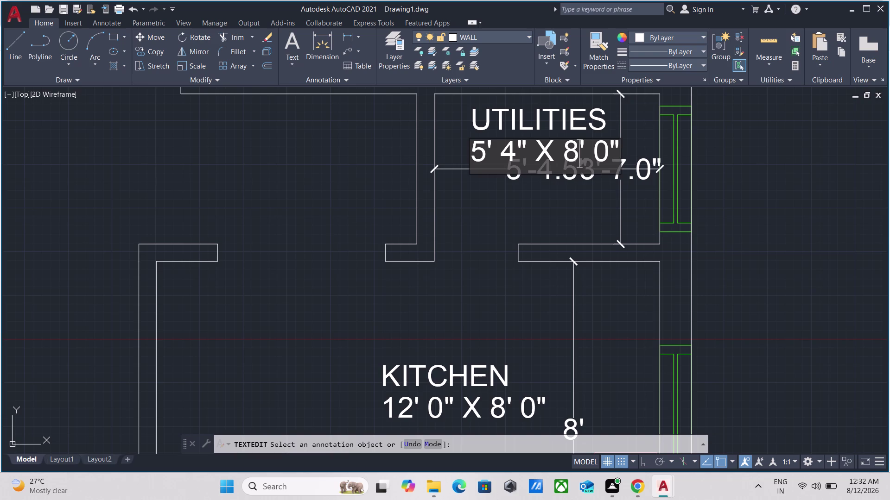
key(BackSpace)
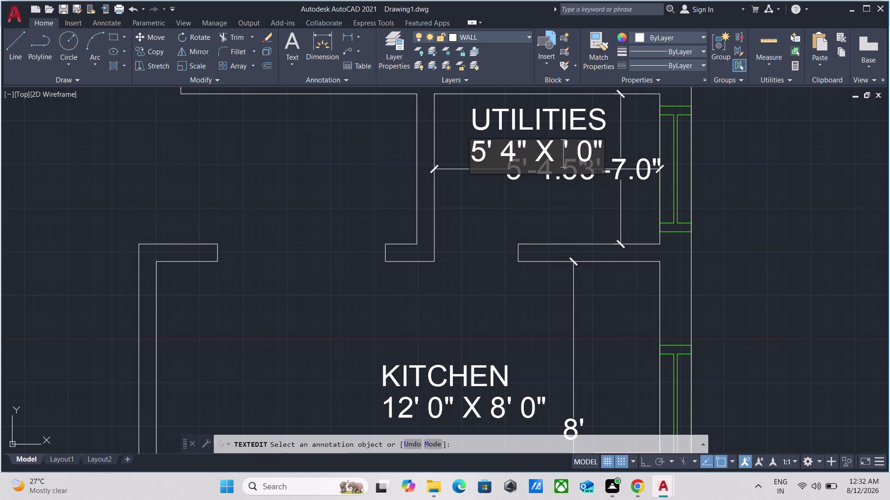
key(3)
click(585, 151)
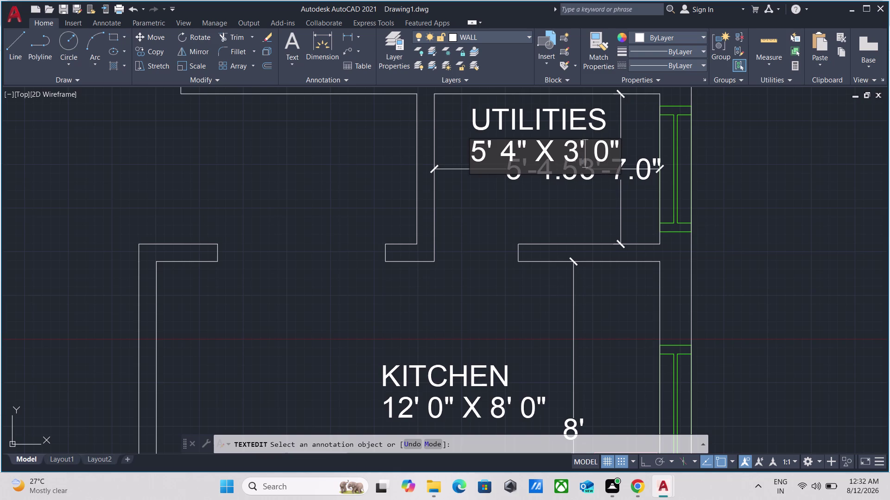
key(space)
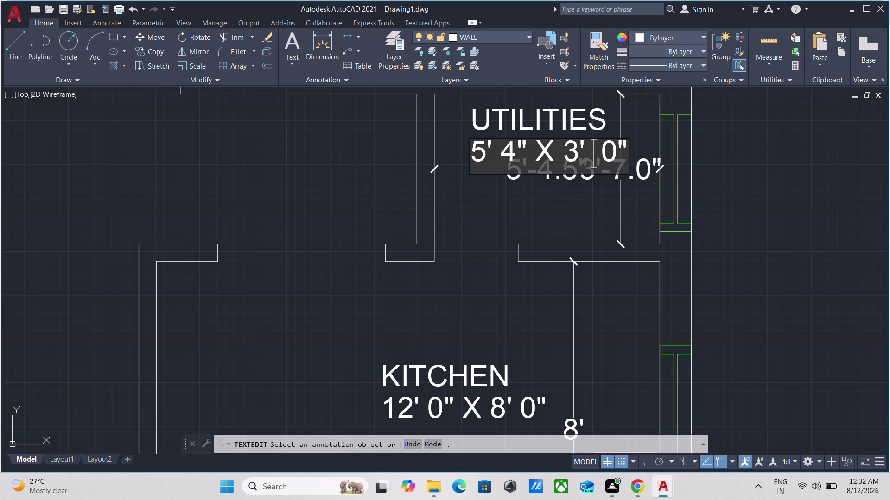
text(7)
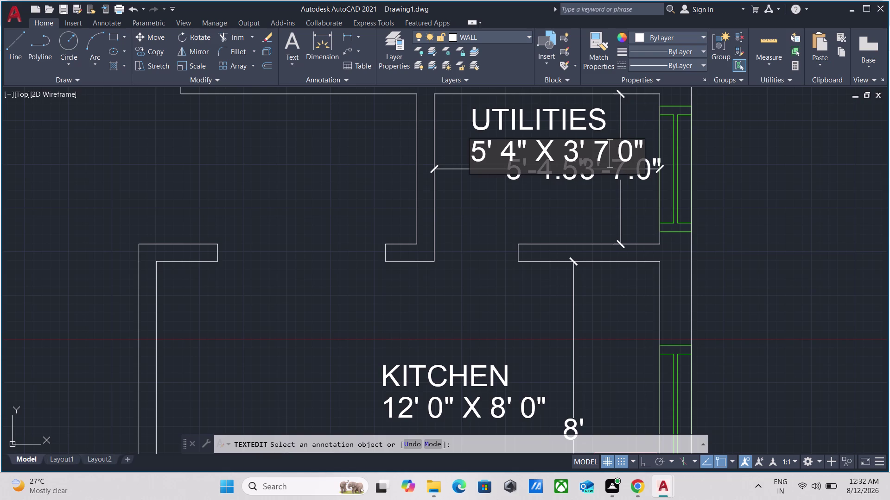
click(631, 153)
key(BackSpace)
key(BackSpace)
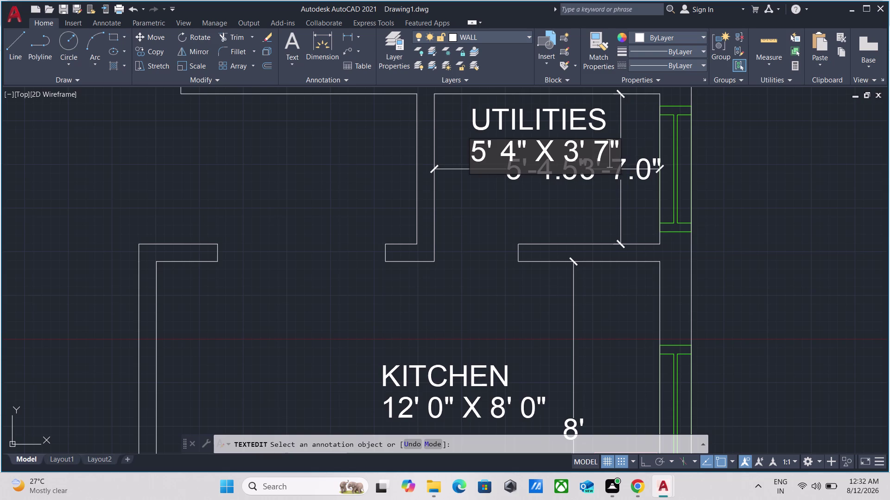
Commit the UTILITIES size text and exit text editing.
key(Return)
scroll(down, 3)
scroll(down, 3)
middle_drag(599, 187, 592, 117)
scroll(down, 3)
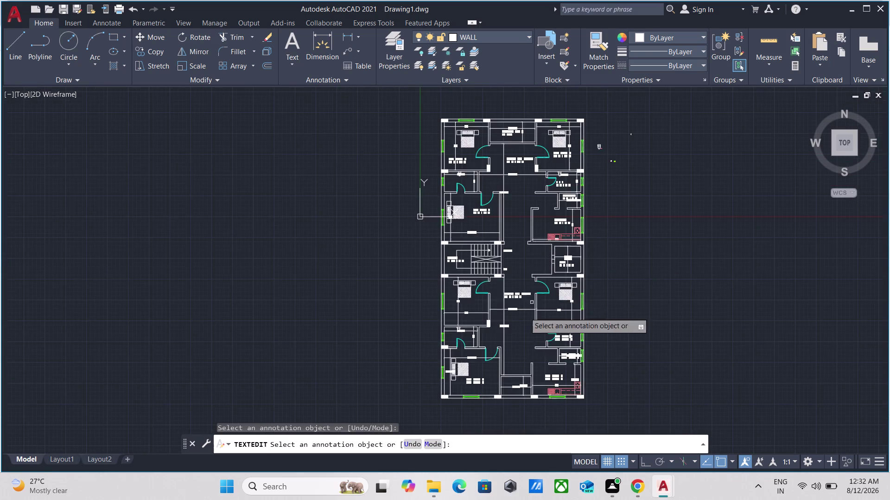
scroll(up, 3)
scroll(up, 3)
scroll(down, 3)
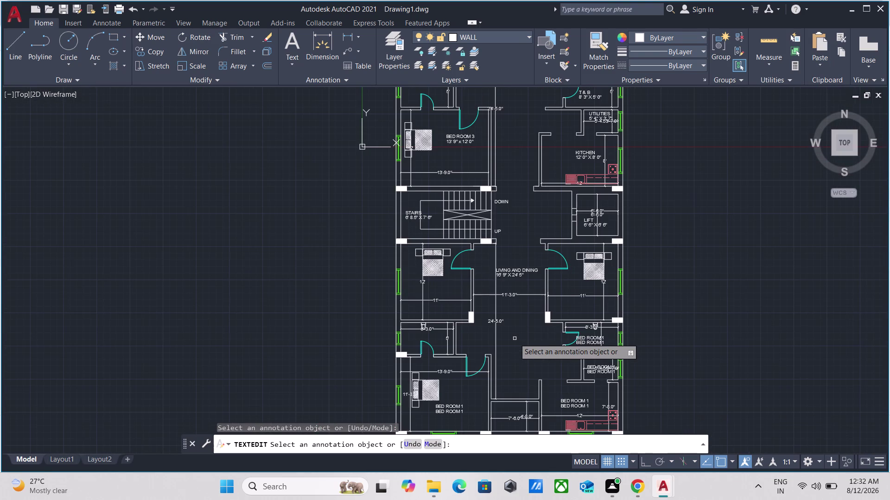
key(Escape)
Select the BED ROOM 1 name and its 11' 0" X 12' 0" size line.
middle_drag(514, 338, 542, 396)
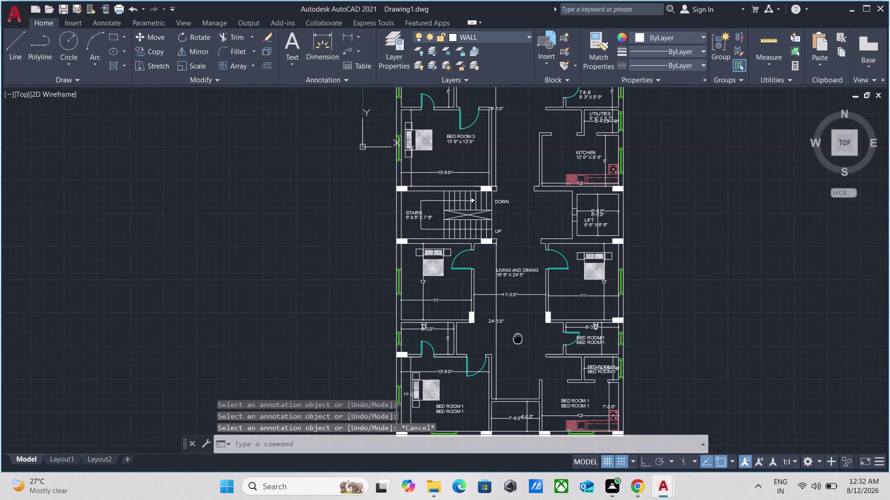
middle_drag(541, 396, 558, 438)
scroll(up, 3)
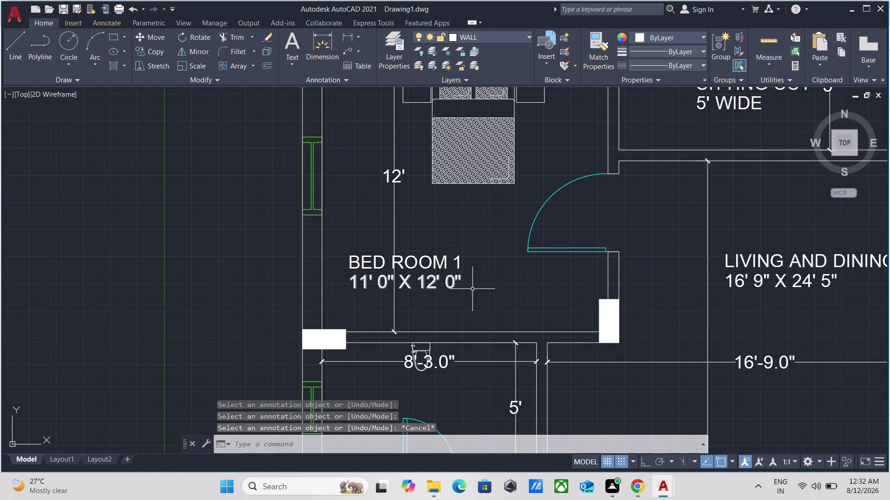
drag(480, 296, 471, 290)
click(415, 249)
scroll(down, 3)
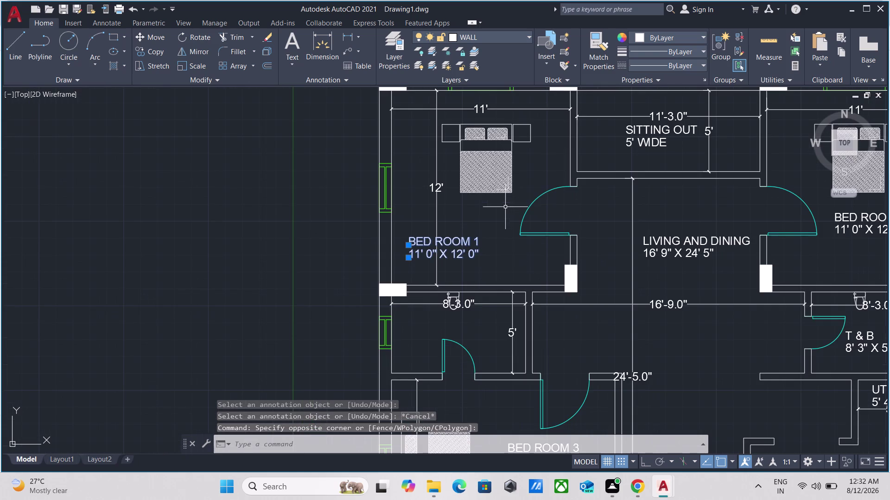
middle_drag(458, 316, 439, 176)
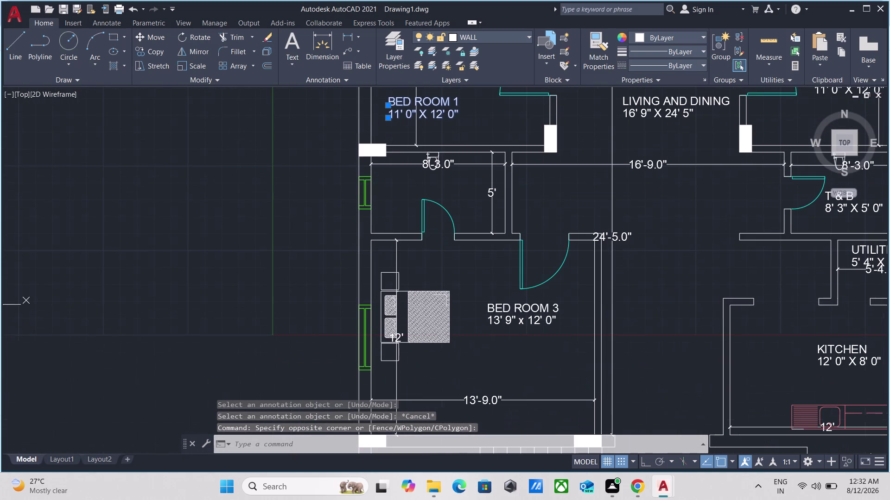
middle_drag(450, 174, 458, 229)
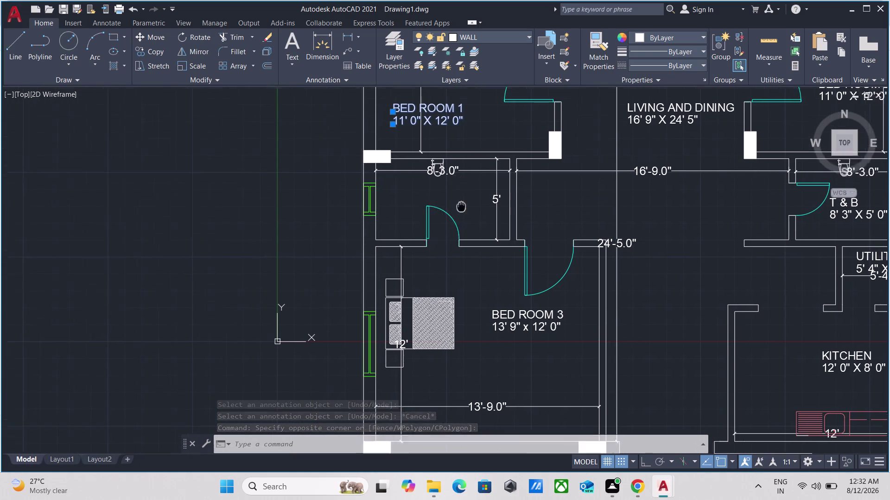
middle_drag(458, 229, 454, 258)
Copy the Bedroom 1 label down into the bathroom using CO.
text(C)
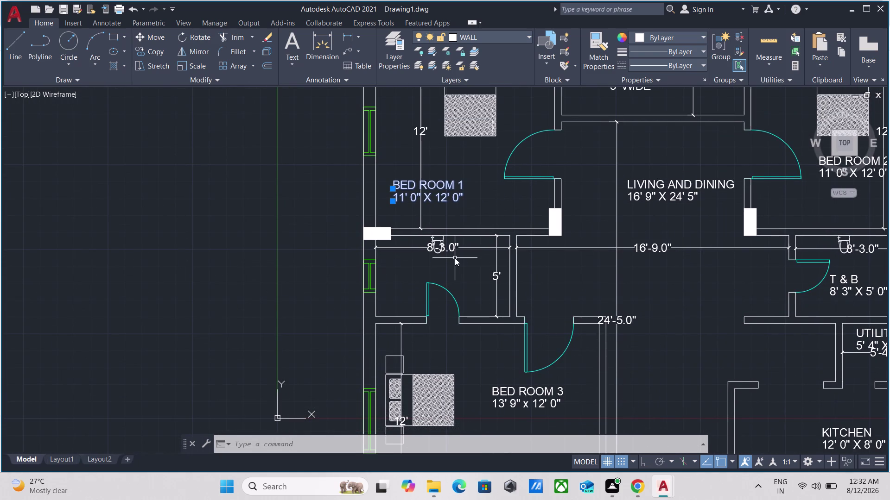
text(O)
key(Return)
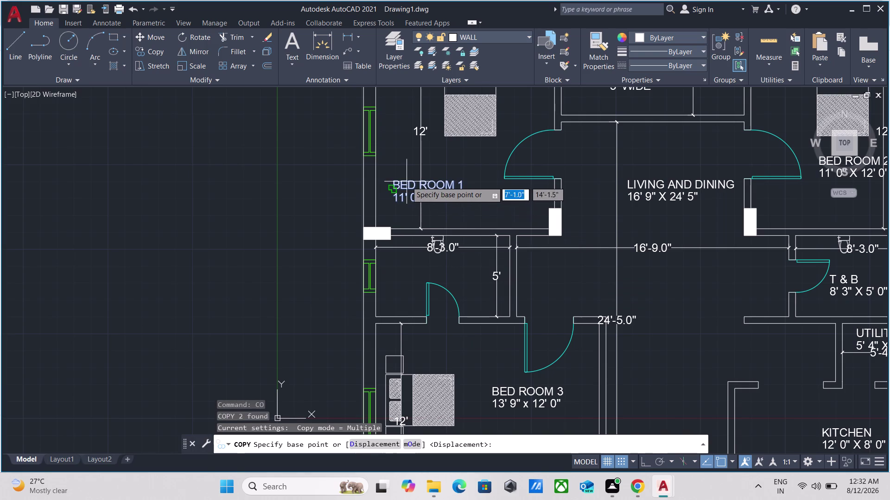
drag(394, 186, 398, 185)
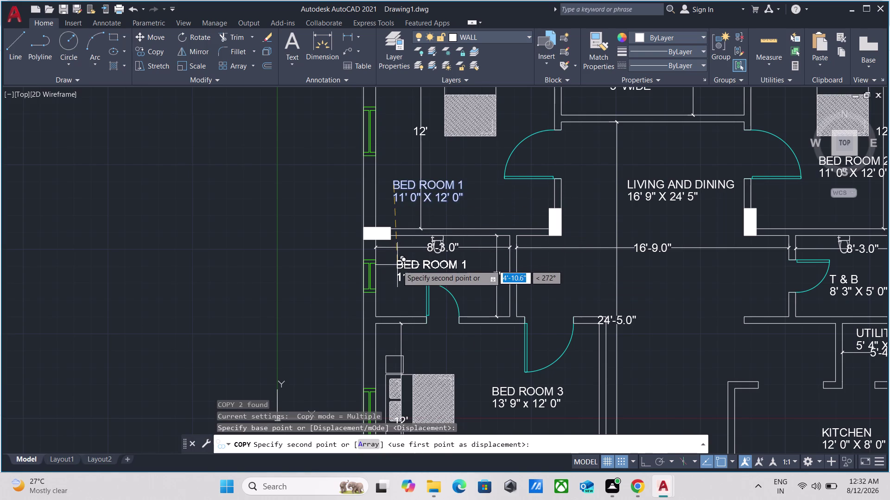
click(397, 266)
key(Escape)
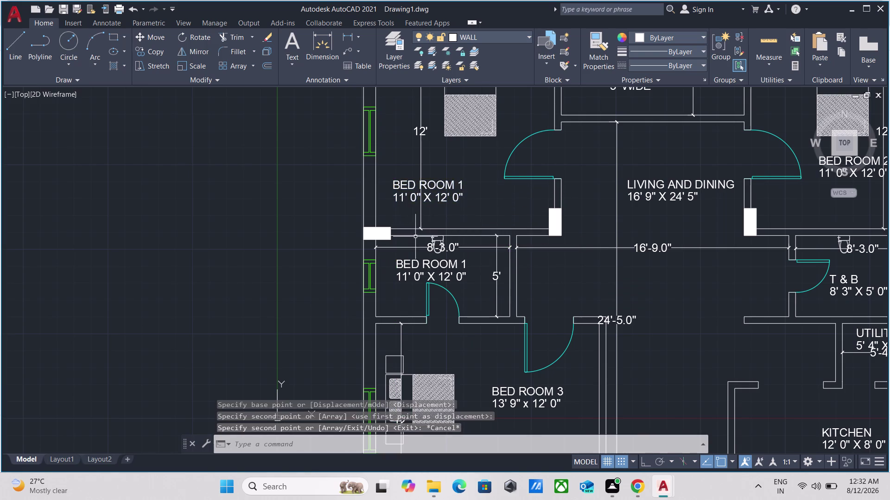
Rename the copied BED ROOM 1 text to T & B.
scroll(up, 3)
triple_click(409, 295)
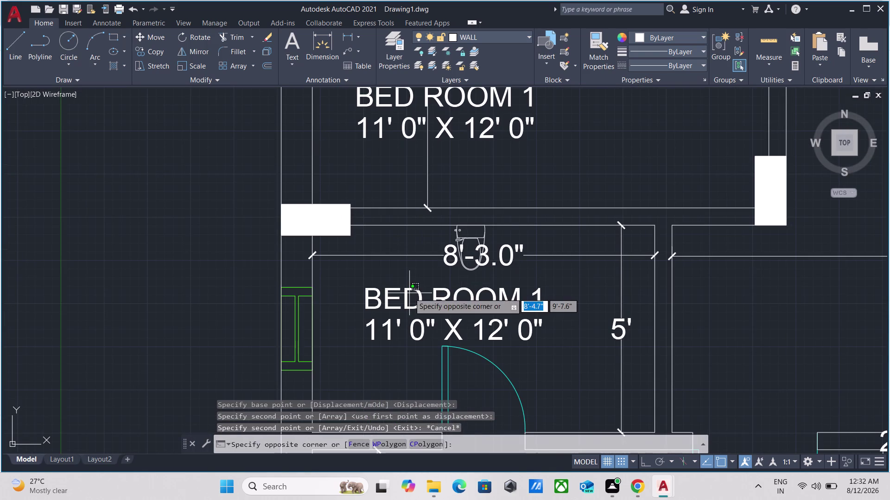
double_click(406, 300)
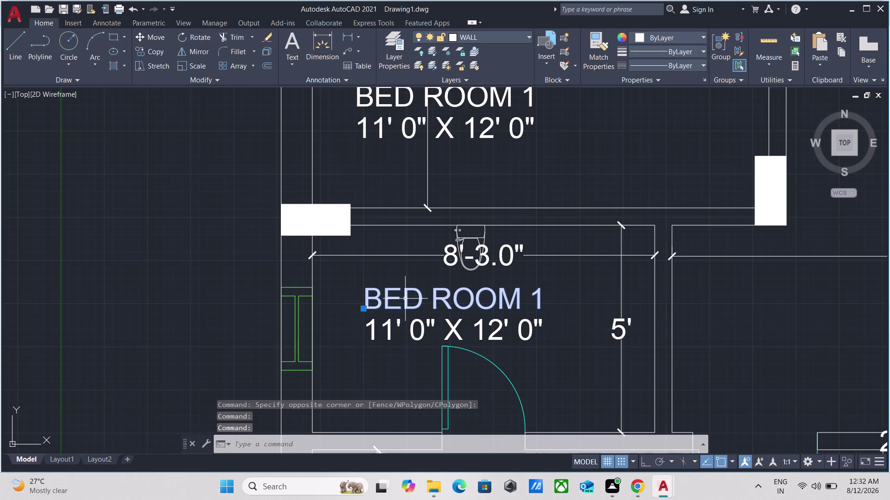
scroll(up, 3)
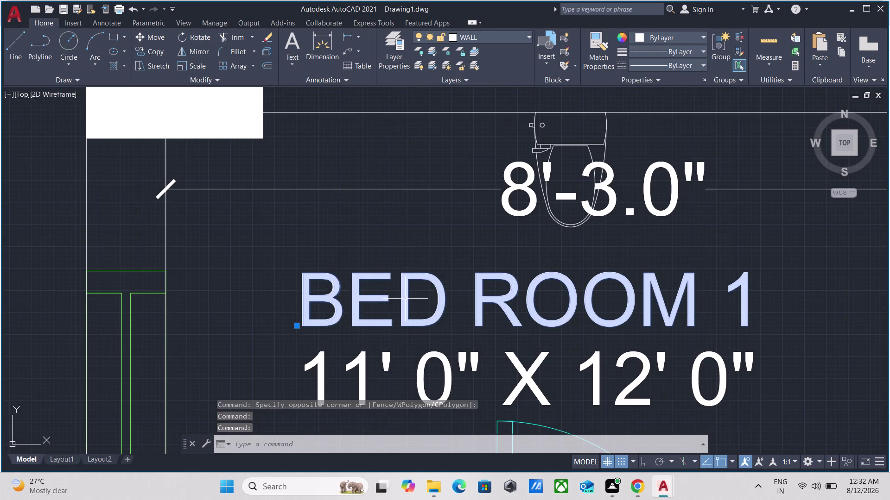
scroll(down, 3)
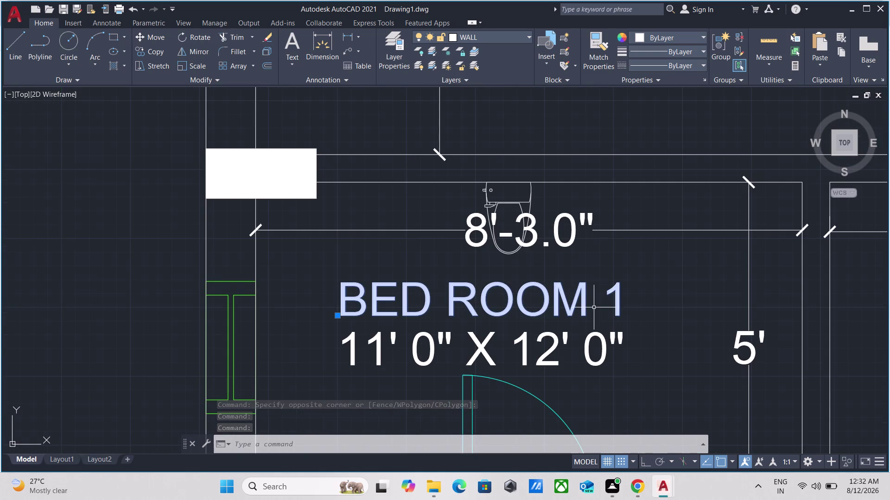
double_click(578, 303)
scroll(up, 3)
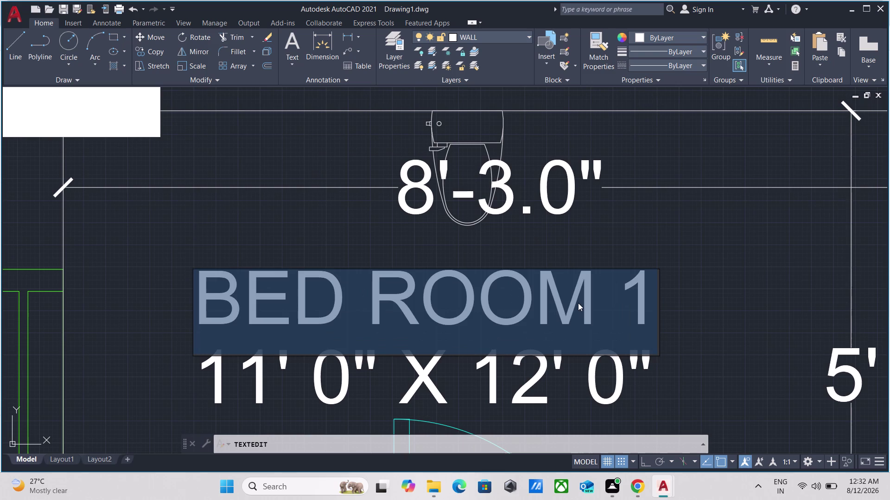
key(t)
key(space)
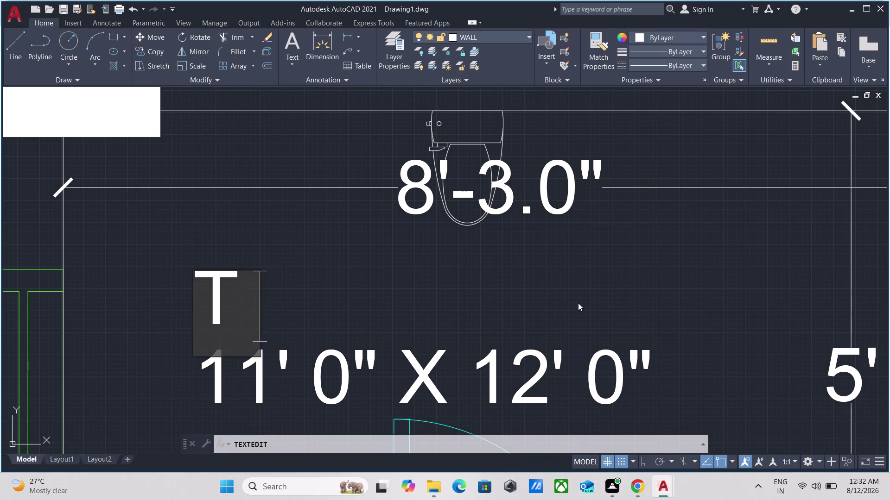
key(7)
key(BackSpace)
key(shift+ampersand)
key(space)
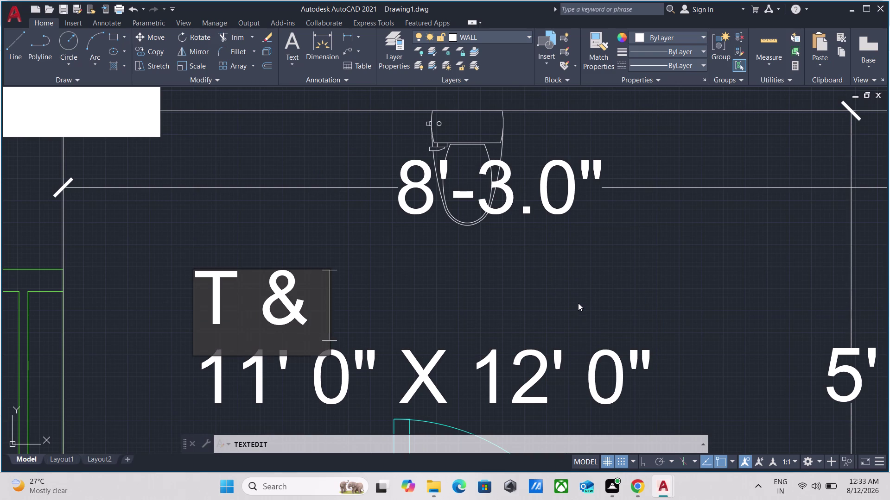
key(shift+b)
key(BackSpace)
key(b)
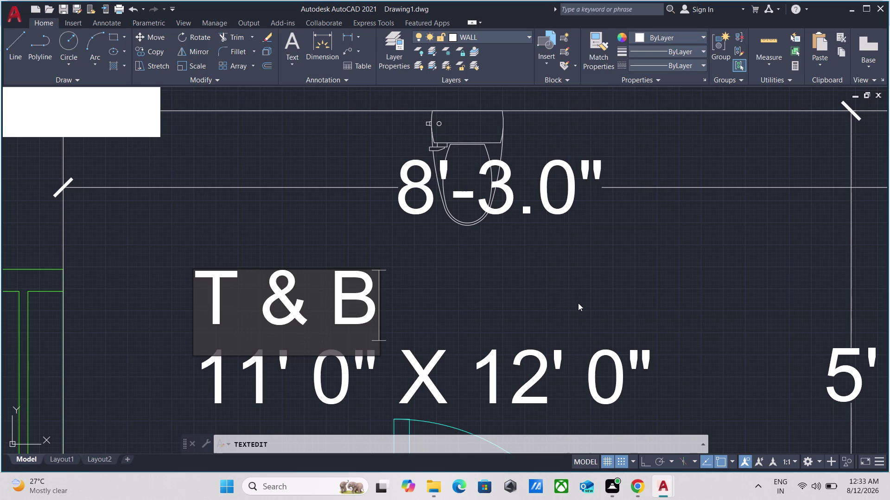
click(494, 366)
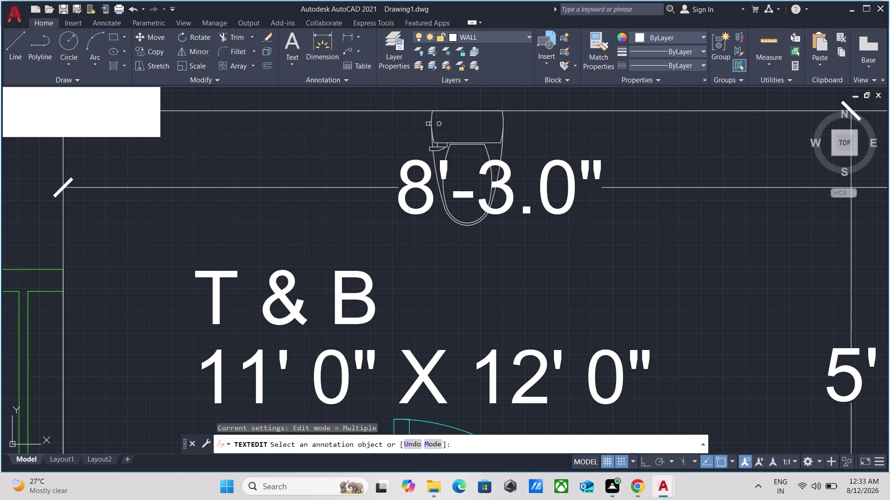
Change the width in the bathroom size line from 11' 0" to 8' 3".
double_click(343, 376)
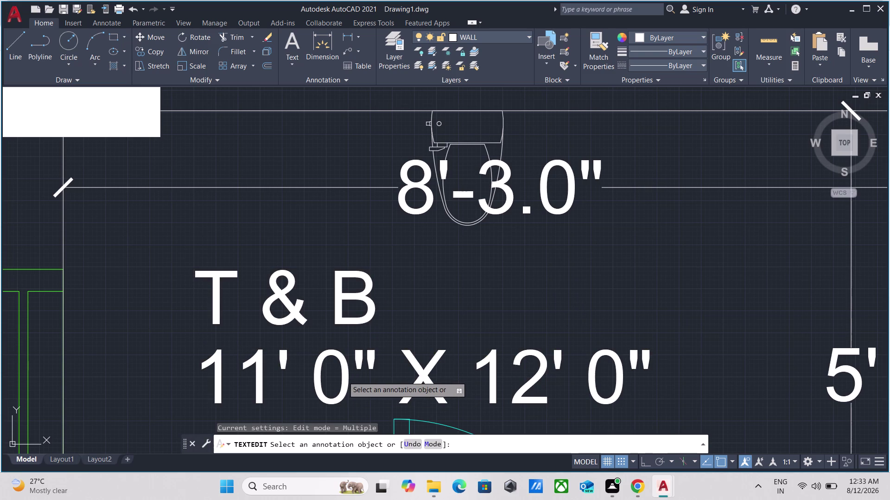
scroll(down, 3)
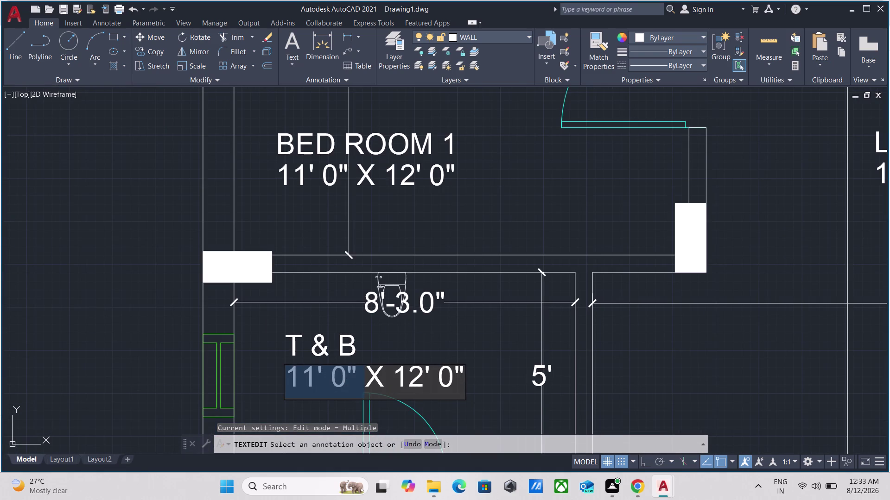
scroll(down, 3)
middle_drag(377, 380, 406, 280)
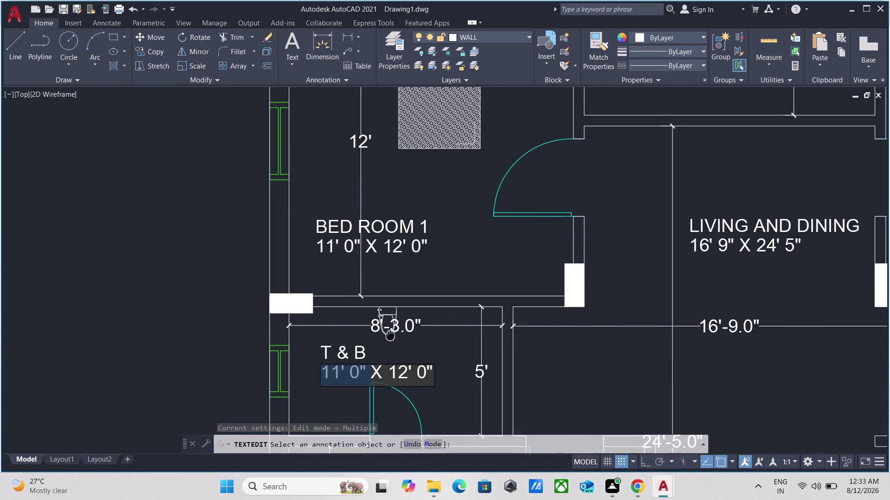
middle_drag(406, 280, 419, 243)
scroll(up, 3)
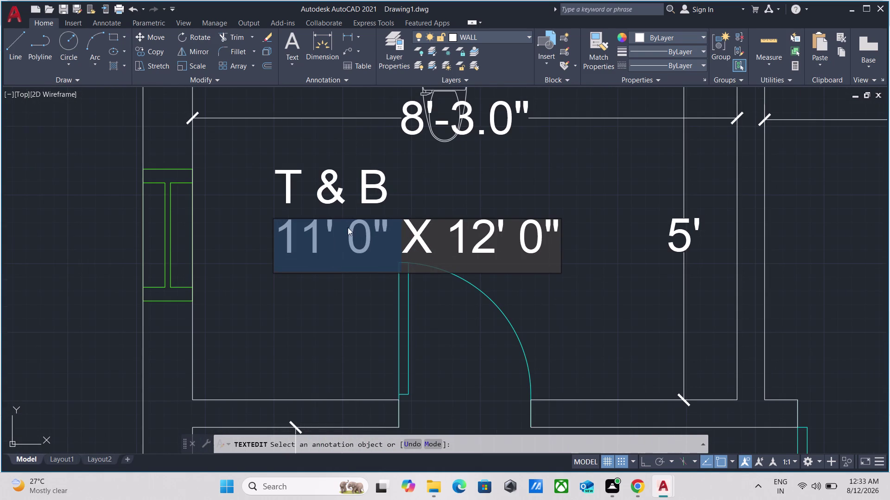
click(343, 227)
key(BackSpace)
key(BackSpace)
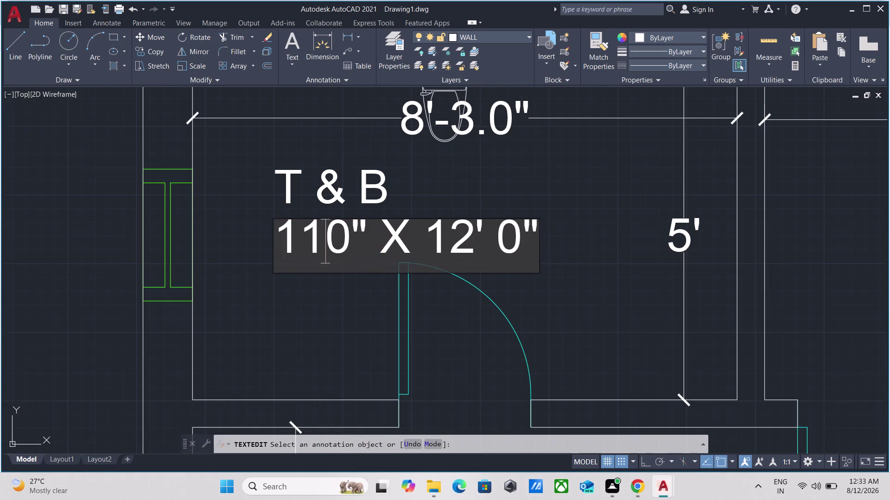
key(BackSpace)
key(BackSpace)
text(8)
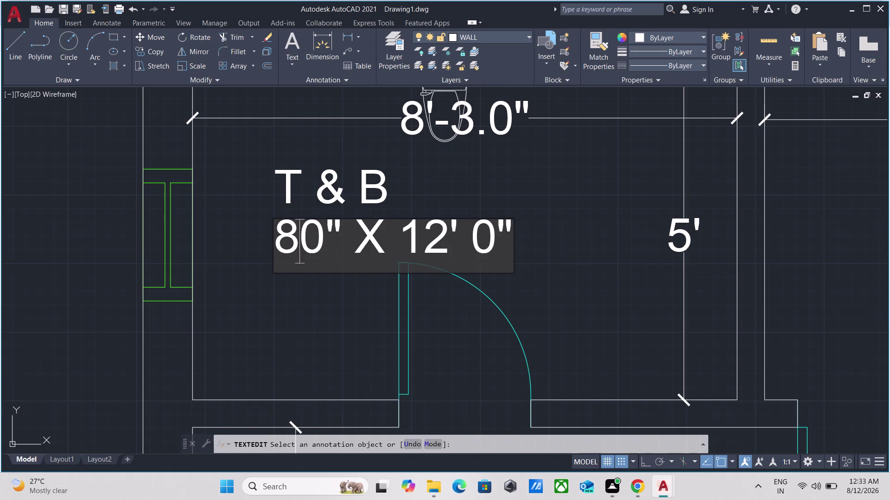
text(')
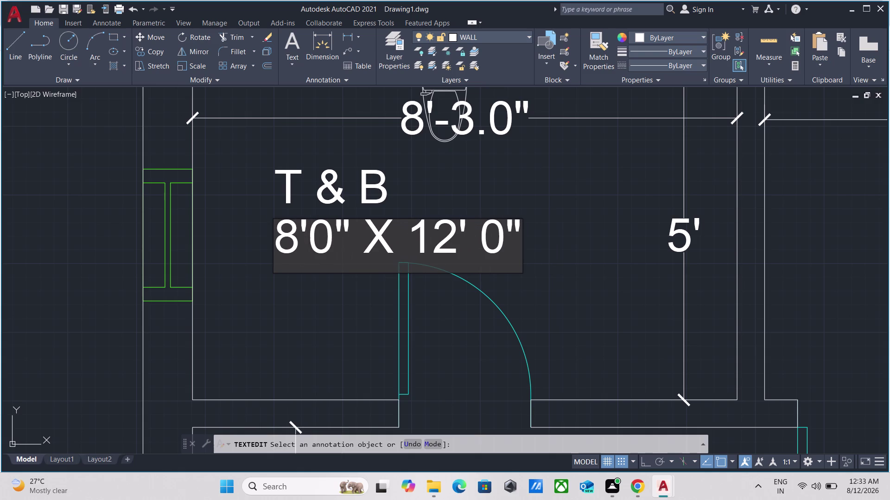
key(space)
click(347, 229)
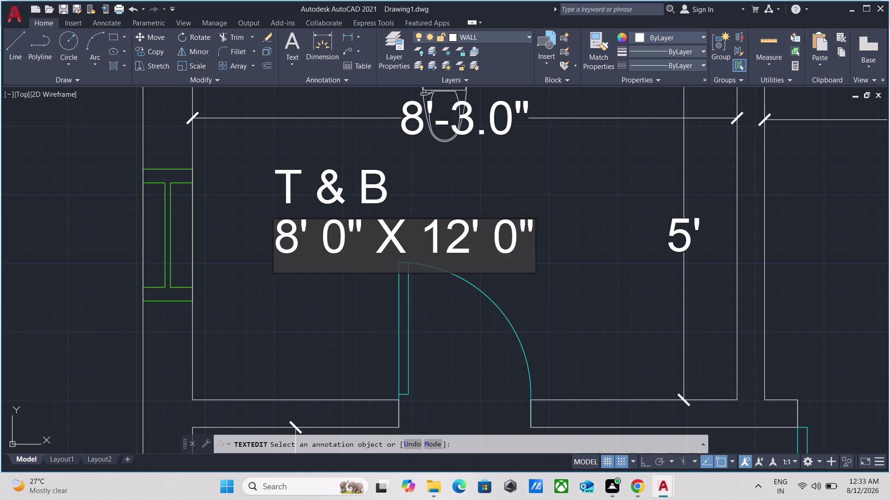
key(BackSpace)
key(3)
Change the depth from 12' 0" to 5' 0" and confirm the size line.
click(470, 235)
key(BackSpace)
key(BackSpace)
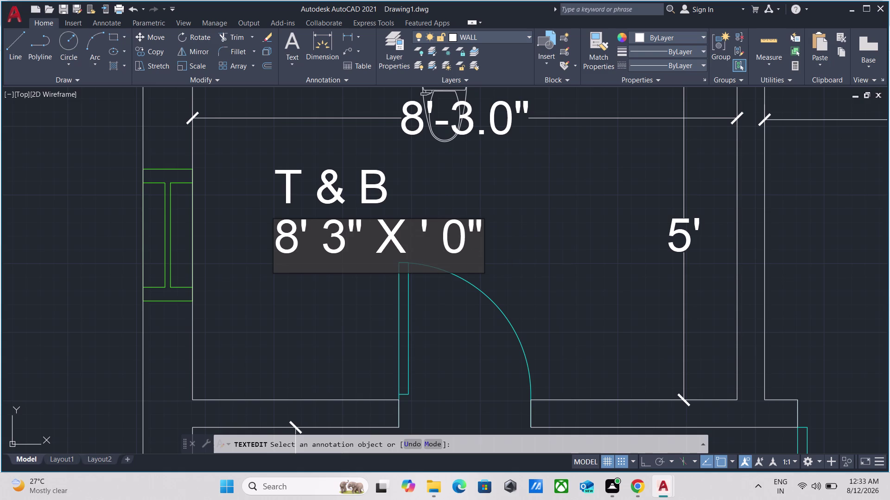
key(5)
scroll(down, 3)
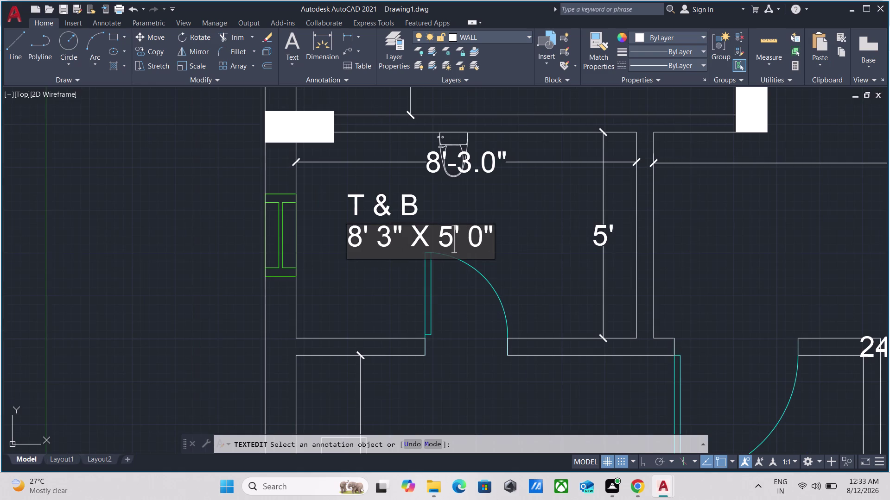
click(488, 239)
key(Return)
scroll(down, 3)
scroll(up, 3)
scroll(down, 3)
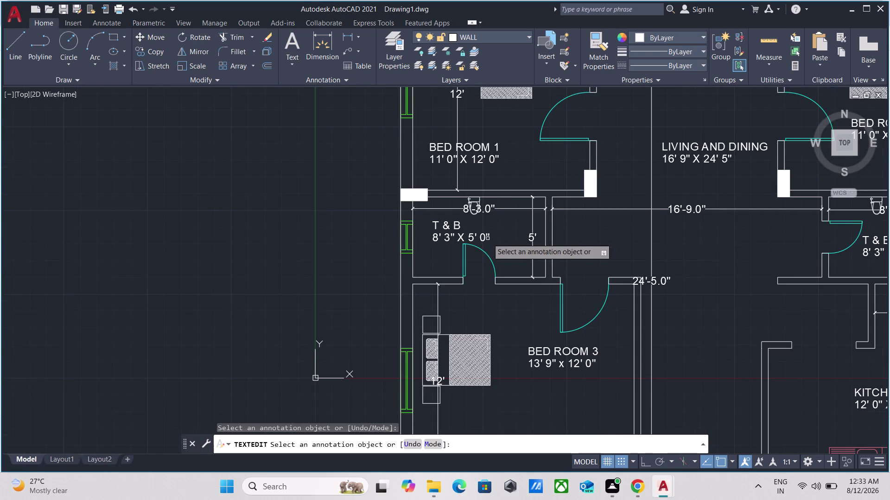
Cancel the pending text edit and window-select the BED ROOM 3 label and size.
middle_drag(487, 238, 476, 230)
scroll(down, 3)
middle_drag(476, 229, 475, 229)
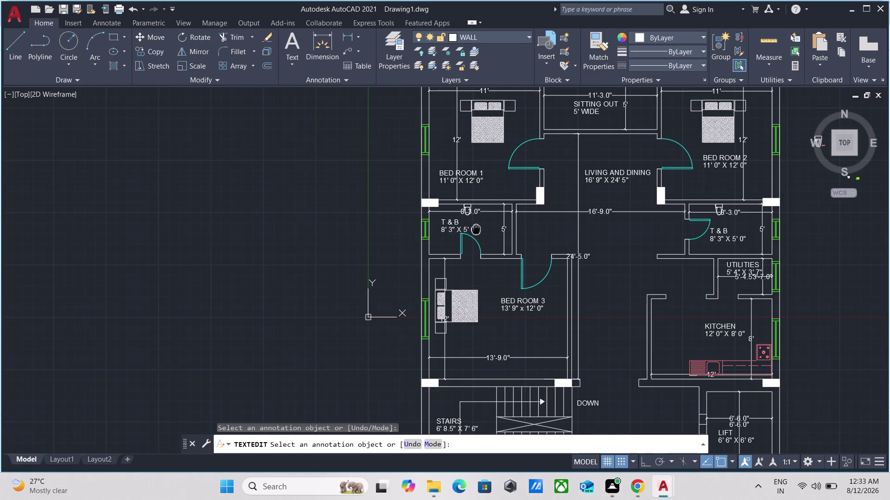
middle_drag(475, 229, 443, 225)
scroll(down, 3)
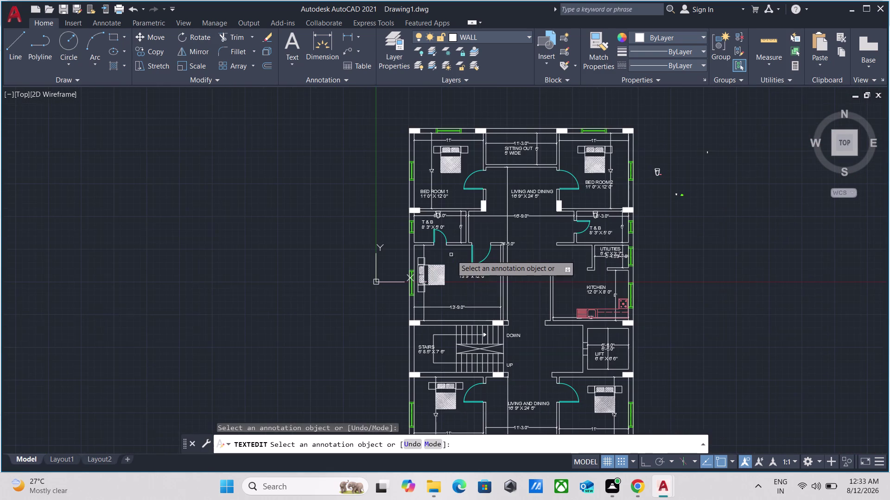
key(Escape)
scroll(up, 3)
scroll(up, 3)
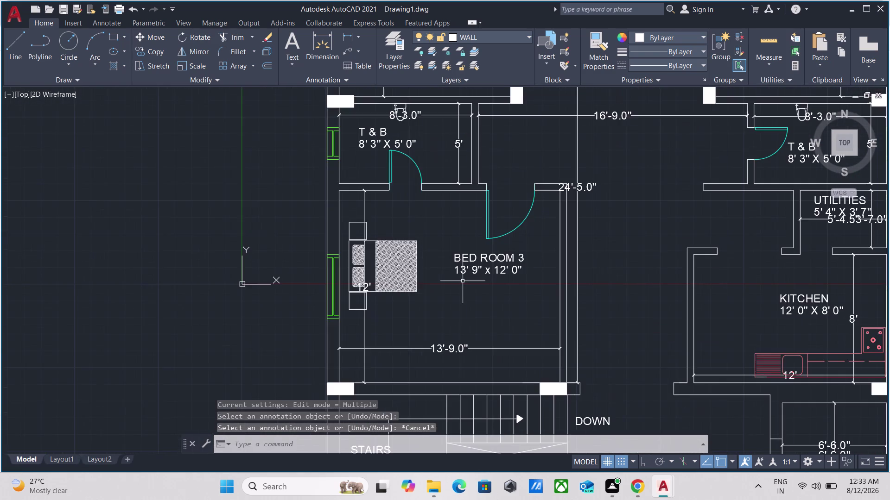
scroll(down, 3)
middle_drag(466, 281, 431, 280)
scroll(up, 3)
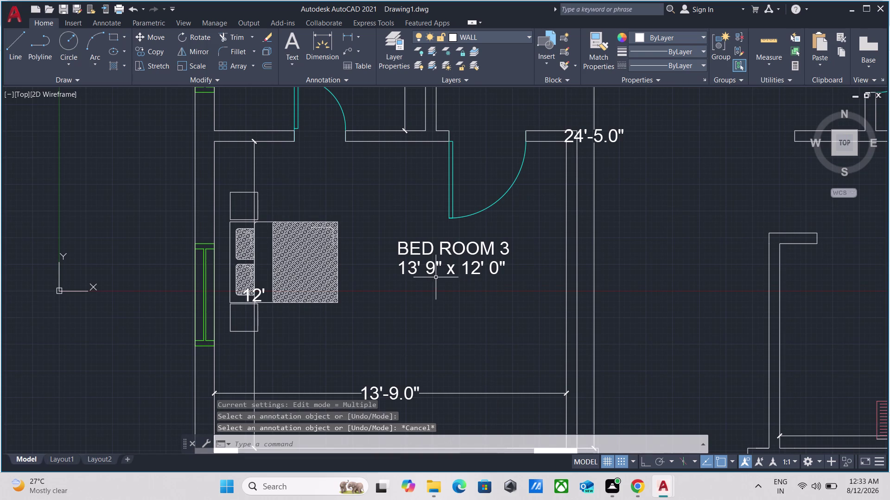
drag(477, 292, 452, 280)
click(410, 238)
Add the BED ROOM 1 label and its size line to the selection.
middle_drag(332, 184, 335, 210)
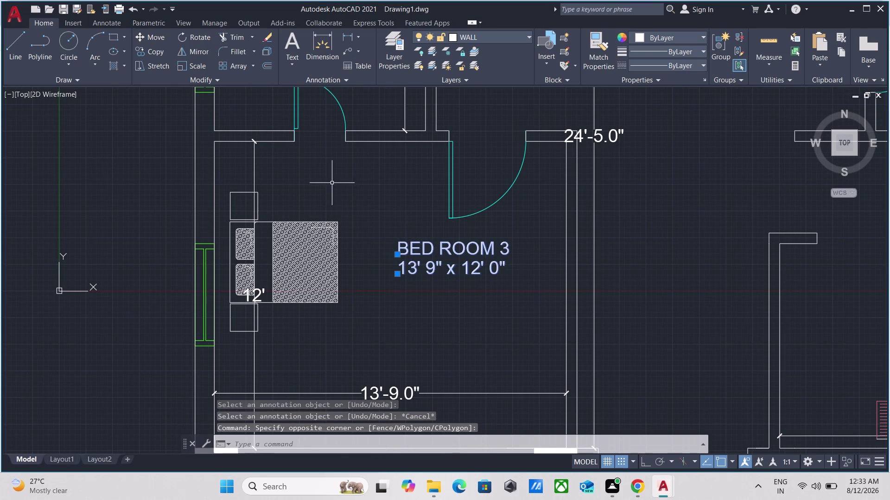
middle_drag(336, 209, 414, 310)
scroll(down, 3)
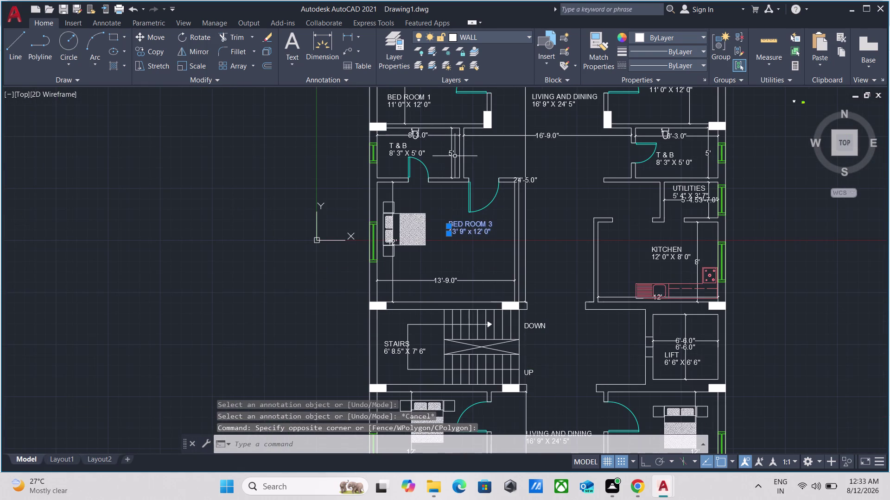
middle_drag(455, 155, 449, 216)
scroll(up, 3)
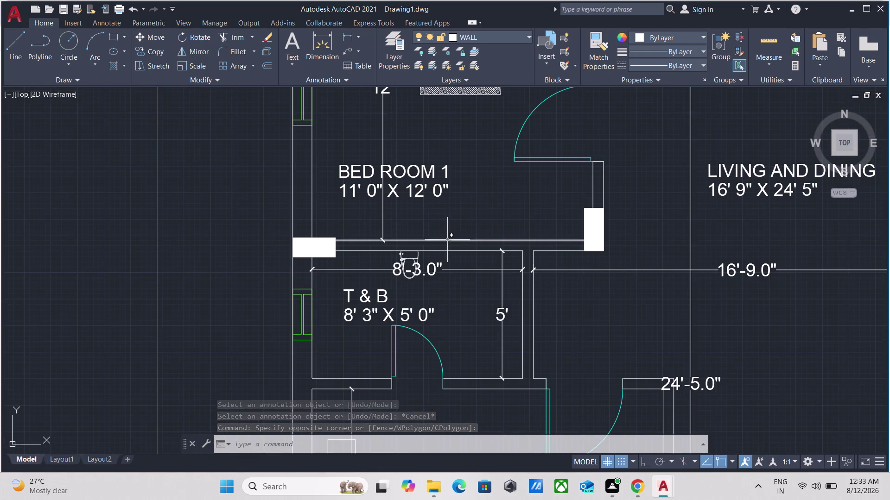
drag(452, 215, 440, 200)
click(413, 146)
Add the BED ROOM 2 label and its size line to the selection.
scroll(down, 3)
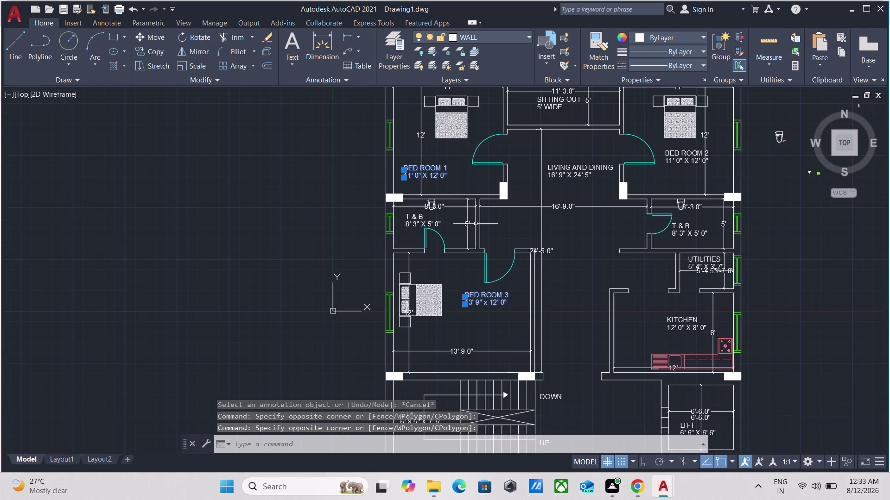
middle_drag(596, 185, 564, 205)
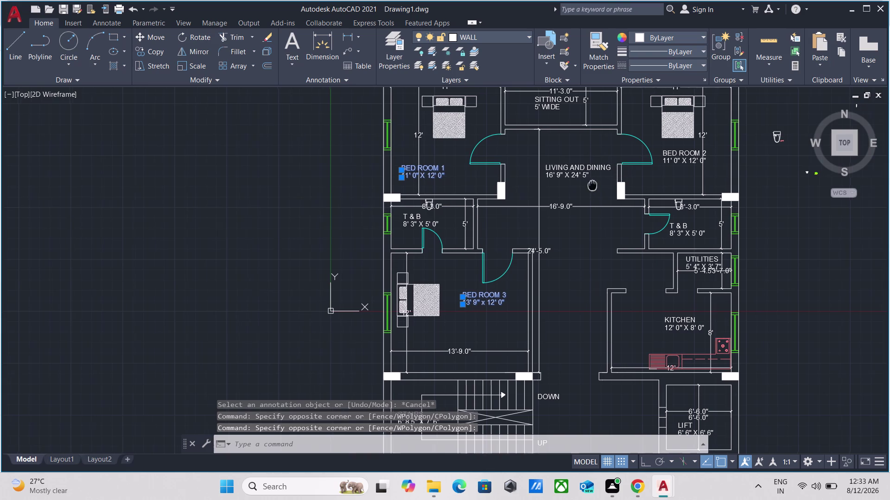
middle_drag(563, 205, 504, 249)
scroll(up, 3)
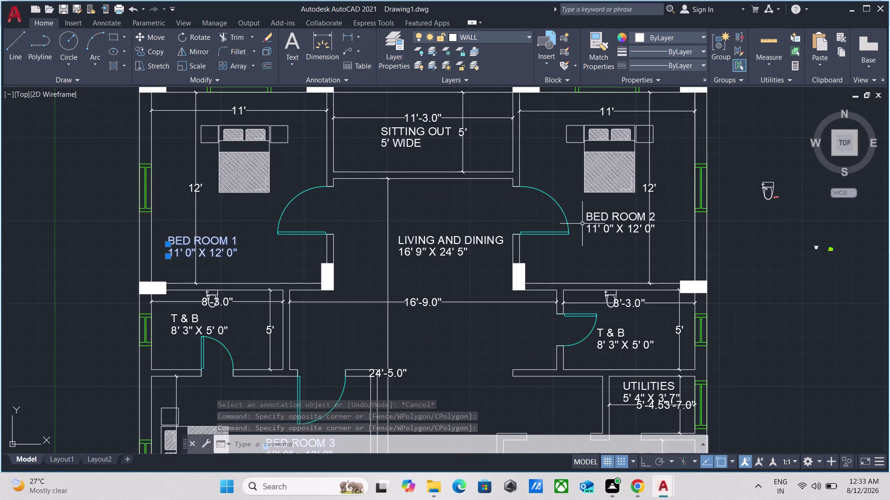
drag(611, 248, 603, 240)
click(603, 201)
scroll(down, 3)
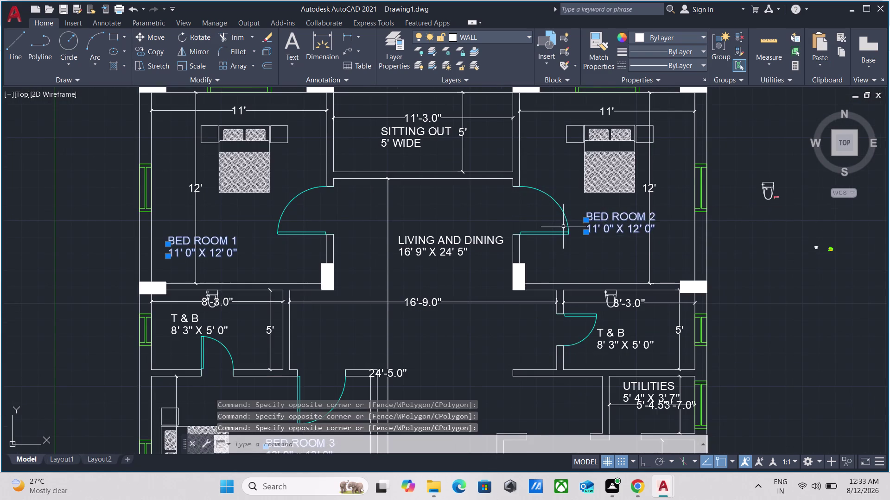
scroll(down, 3)
Copy (CO) the three selected bedroom labels into the matching rooms of the lower floor plan.
text(C)
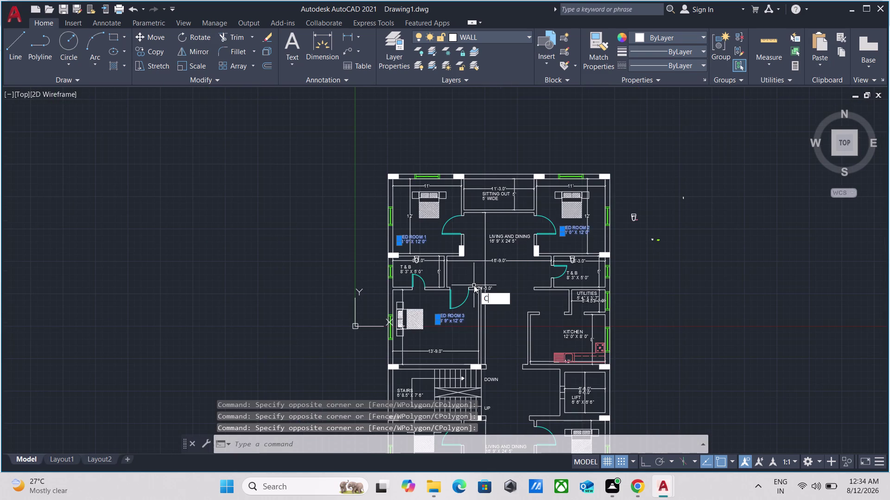
text(O)
key(Return)
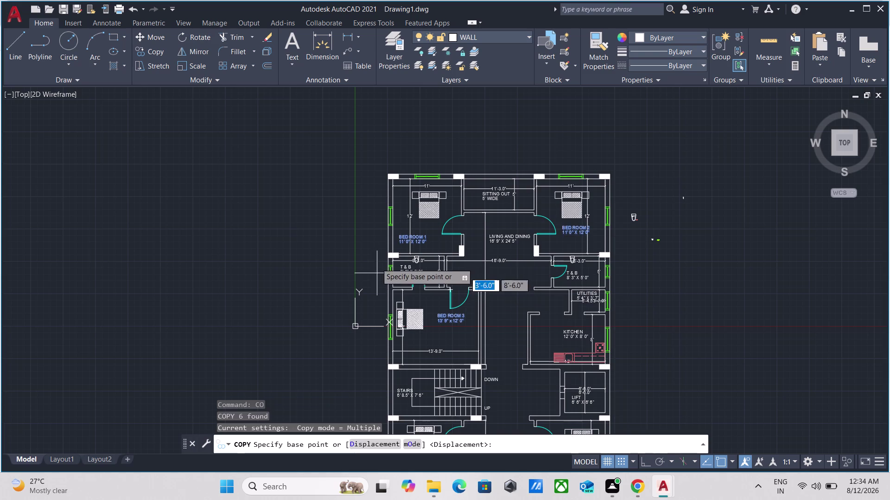
click(398, 236)
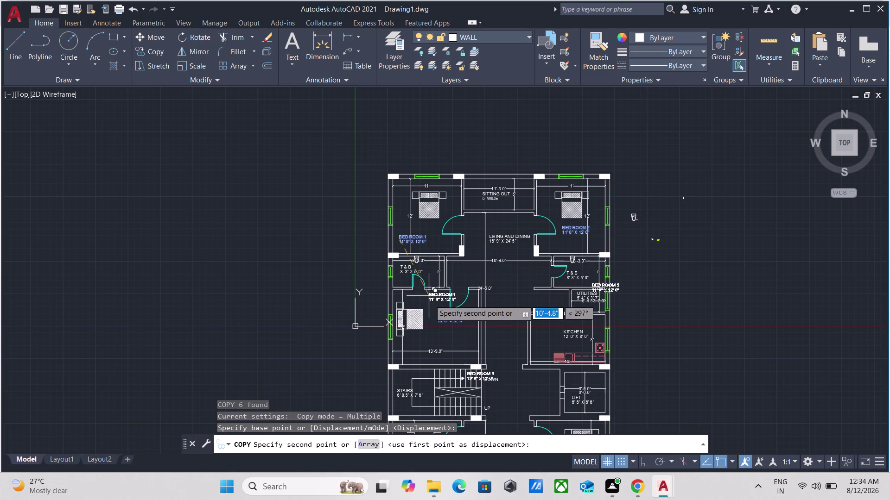
middle_drag(429, 300, 444, 109)
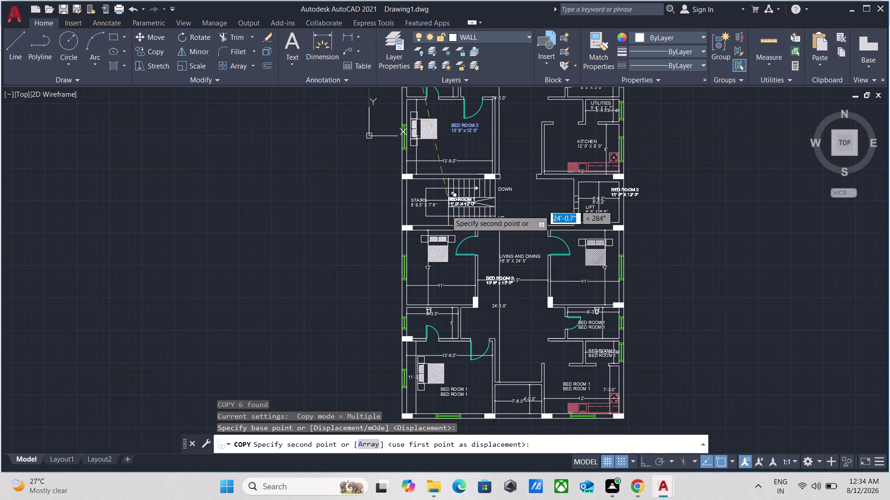
middle_drag(435, 270, 431, 199)
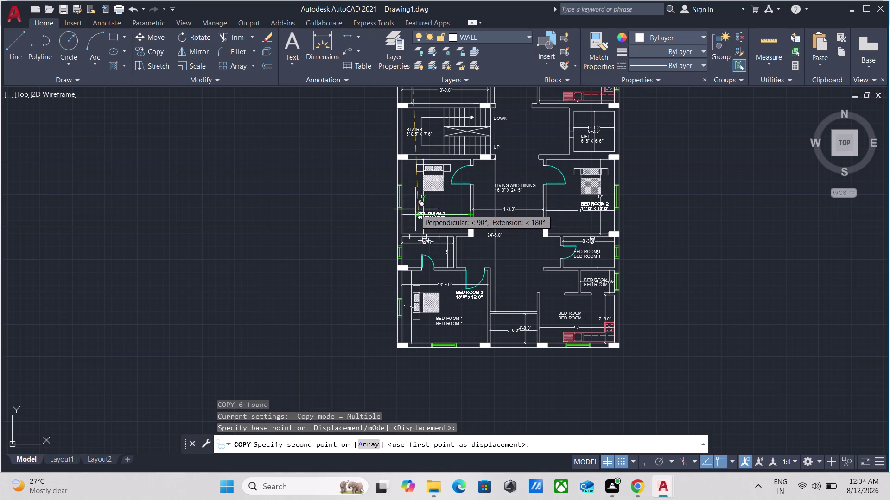
click(416, 206)
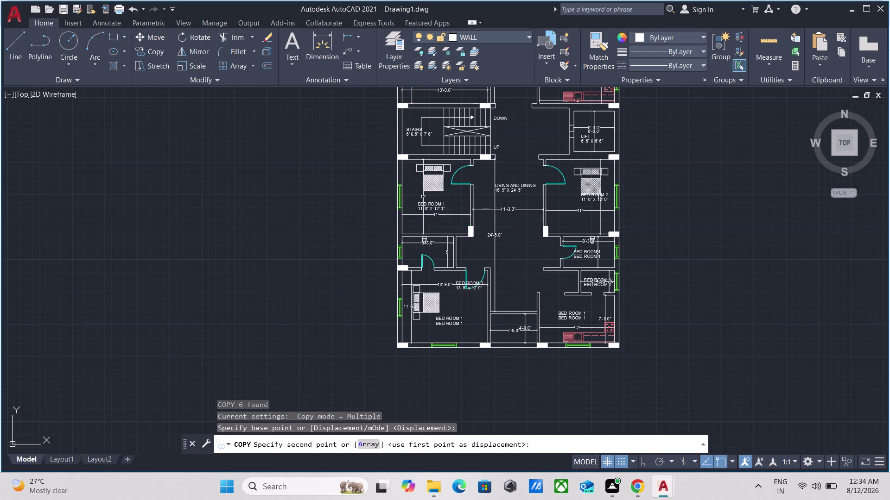
key(Escape)
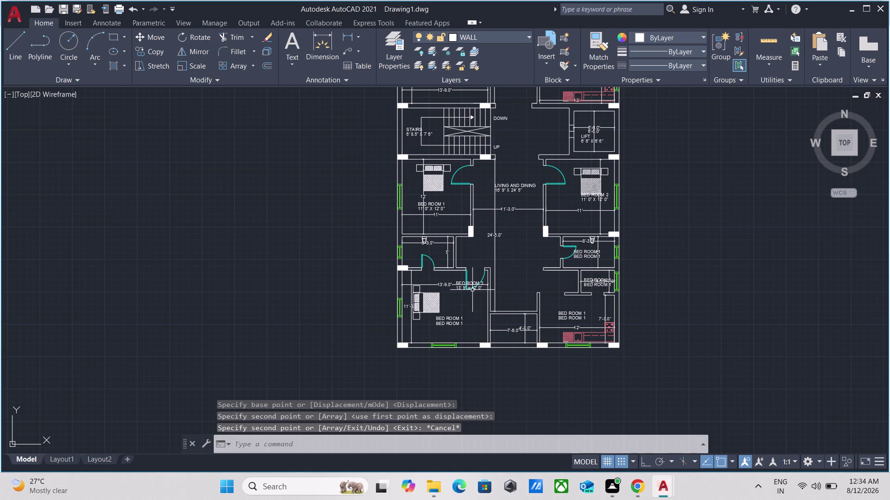
scroll(up, 3)
Erase the first duplicate pair of BED ROOM 1 labels.
drag(469, 341, 465, 335)
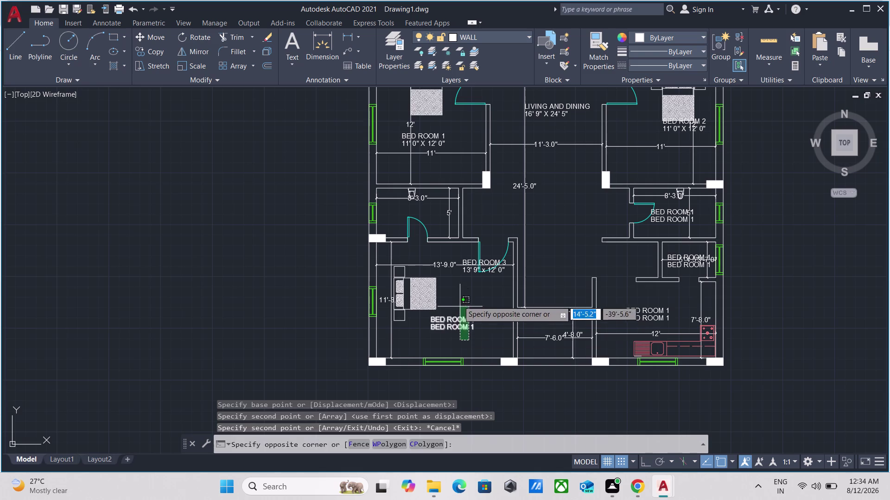
click(459, 299)
right_click(457, 300)
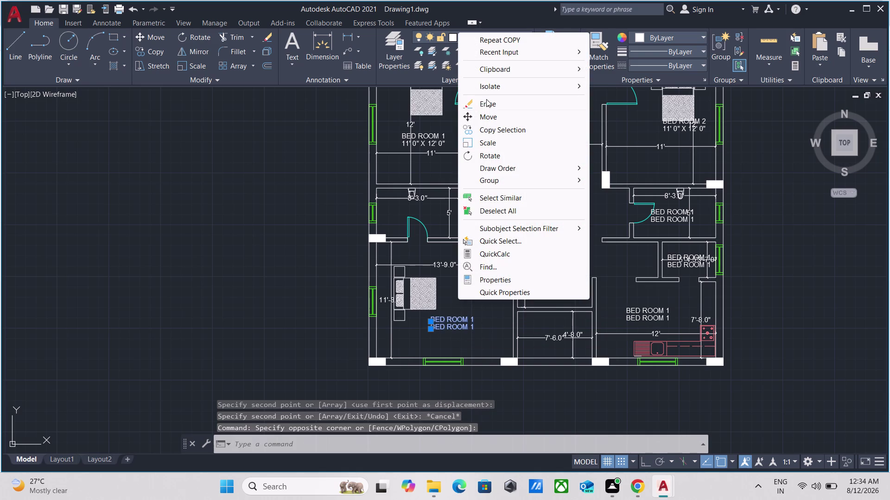
click(486, 102)
scroll(up, 3)
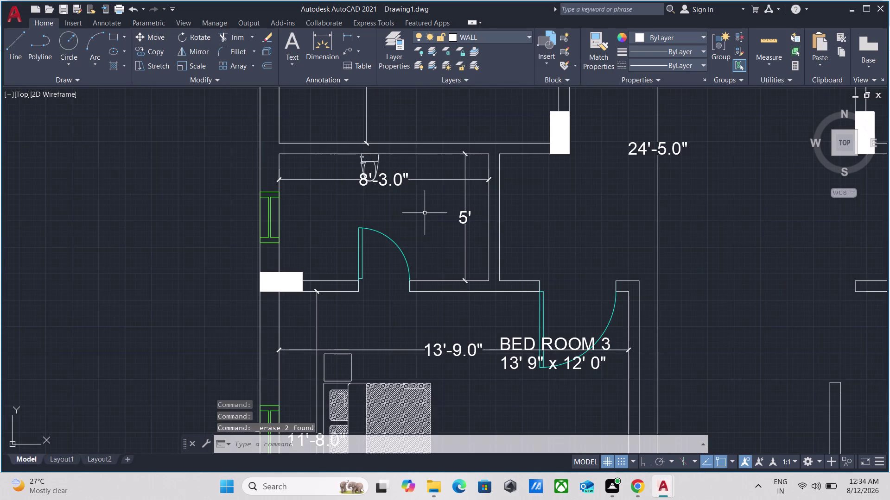
scroll(down, 3)
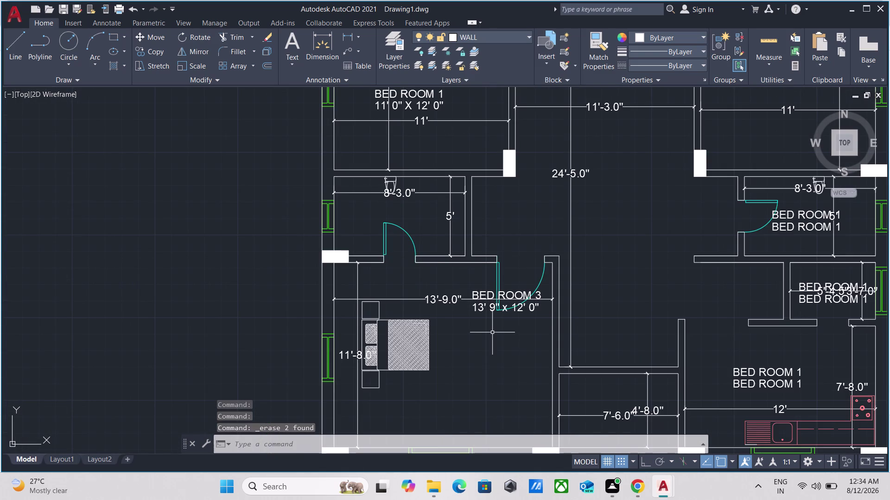
scroll(down, 3)
scroll(up, 3)
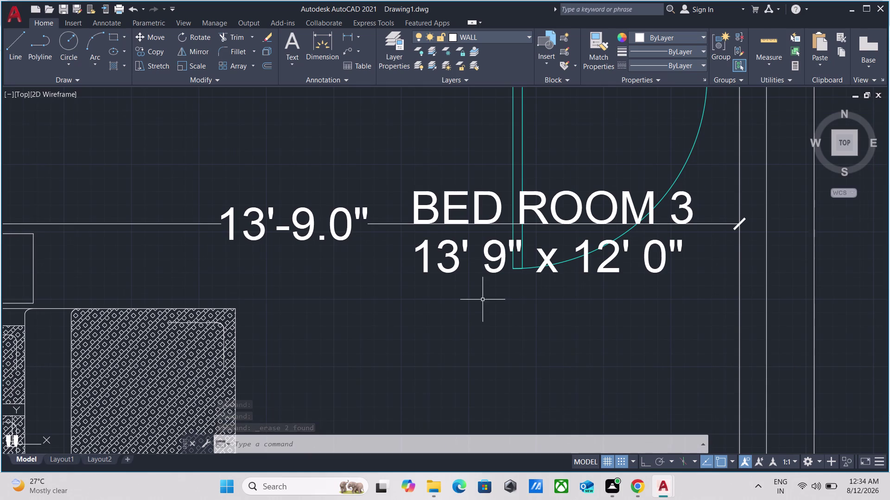
Move the BED ROOM 3 name and size label lower inside its room.
click(459, 173)
click(427, 204)
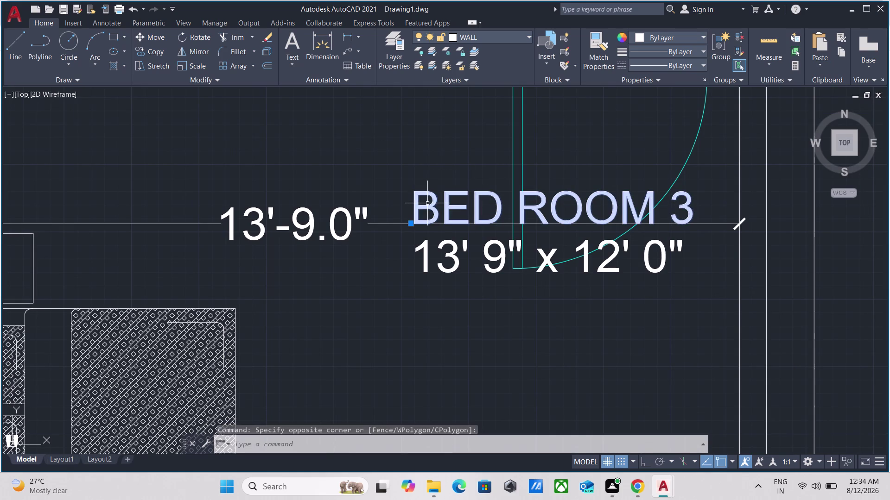
click(447, 289)
click(433, 265)
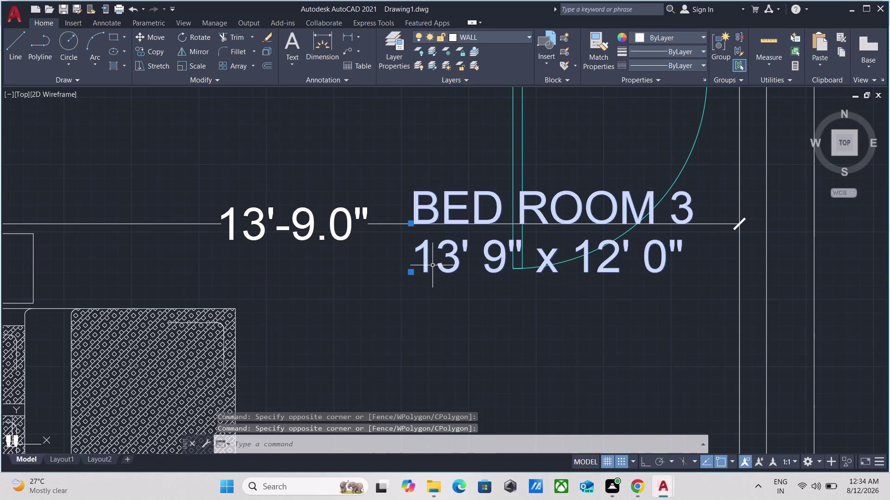
key(m)
key(Return)
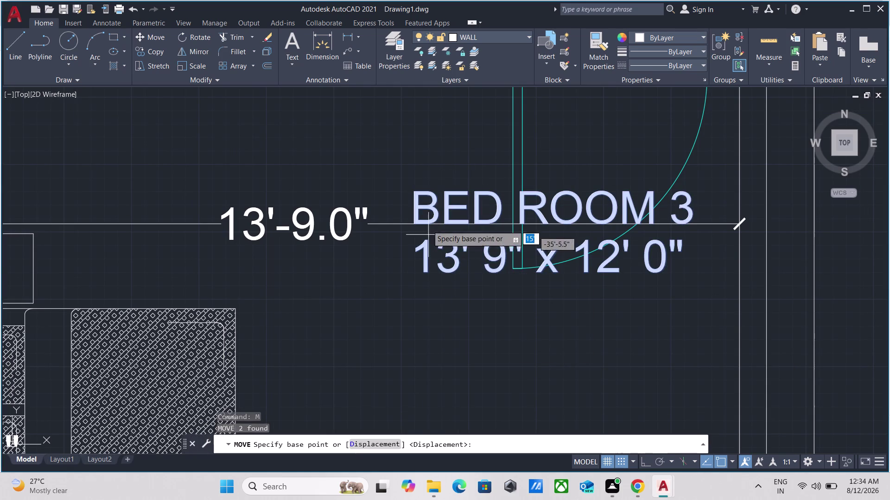
click(424, 205)
scroll(down, 3)
middle_drag(475, 325, 449, 191)
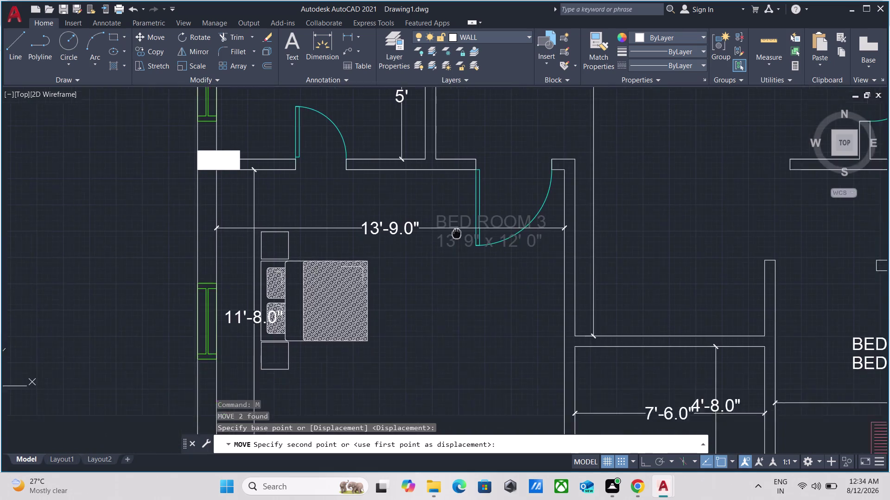
middle_drag(448, 191, 447, 86)
click(324, 209)
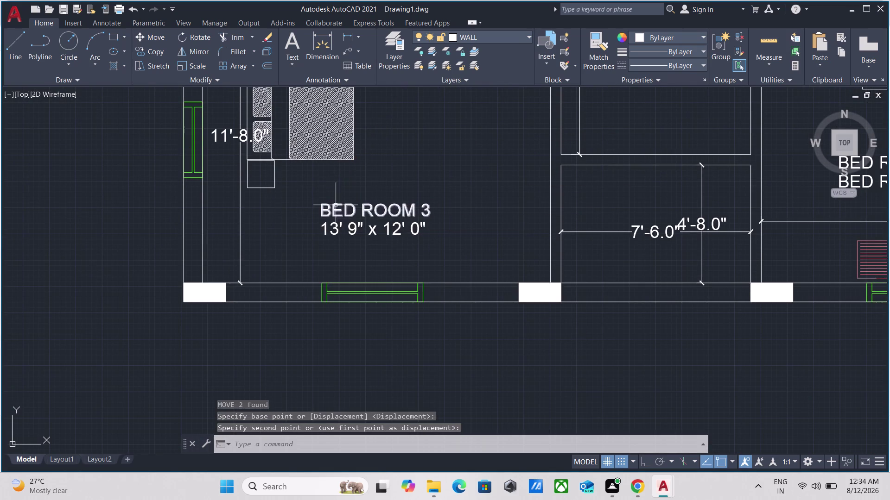
key(Escape)
Erase the overlapping duplicate BED ROOM 1 labels.
scroll(down, 3)
middle_drag(380, 171, 314, 234)
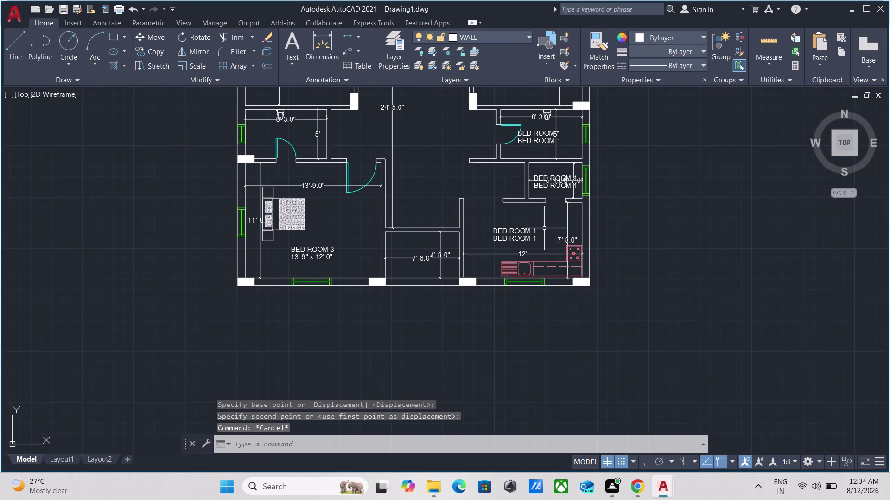
scroll(up, 3)
scroll(down, 3)
middle_drag(543, 223, 491, 279)
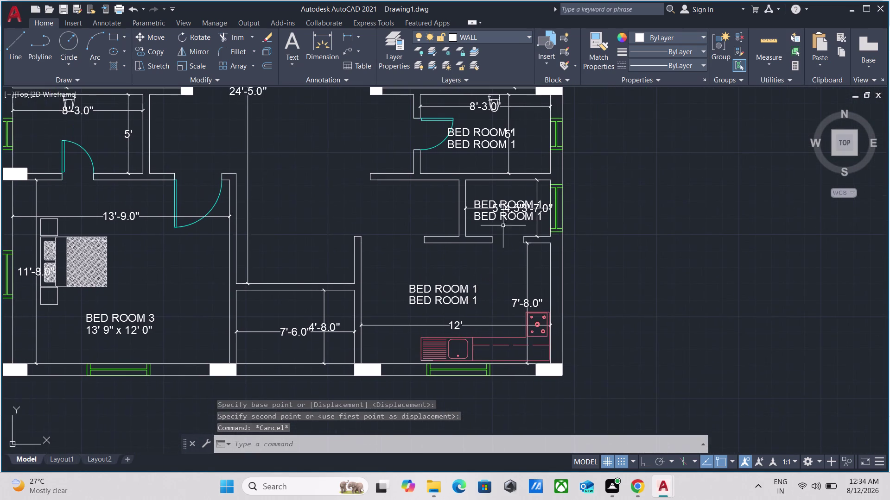
scroll(up, 3)
click(505, 228)
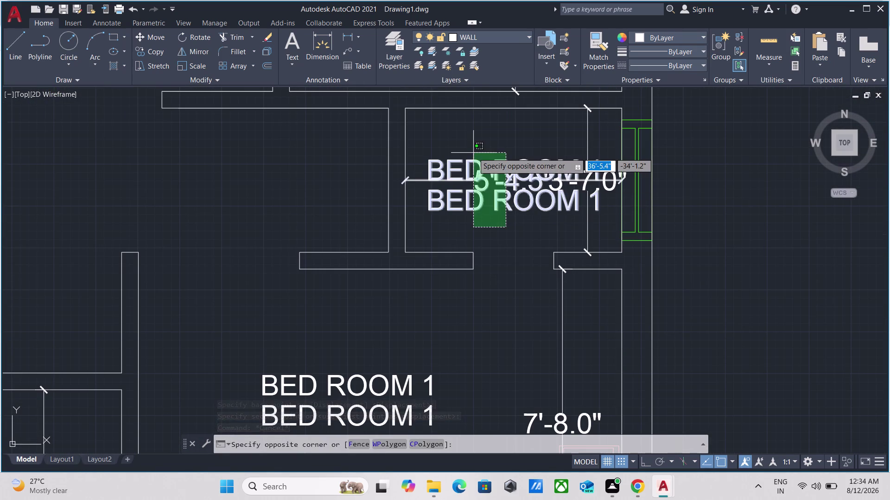
click(448, 207)
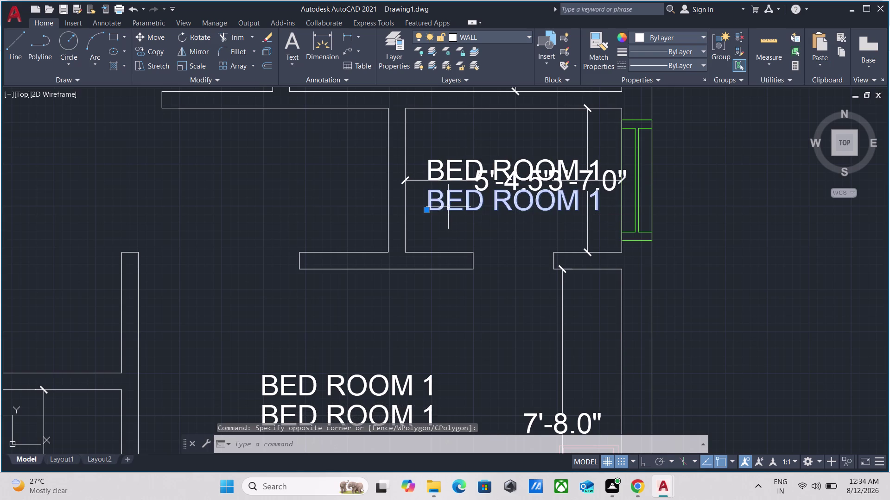
click(441, 145)
click(429, 168)
right_click(428, 168)
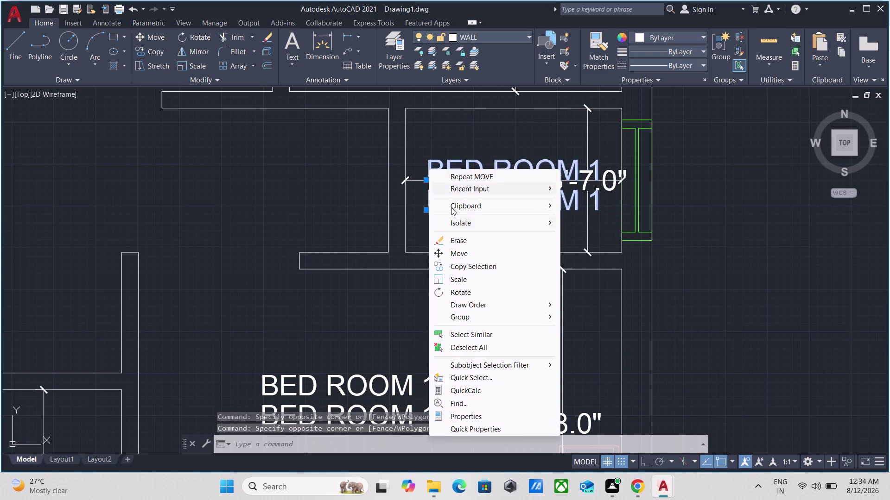
click(458, 242)
Erase the stray BED ROOM 1 labels beside the kitchen counter.
scroll(down, 3)
middle_drag(424, 327, 431, 299)
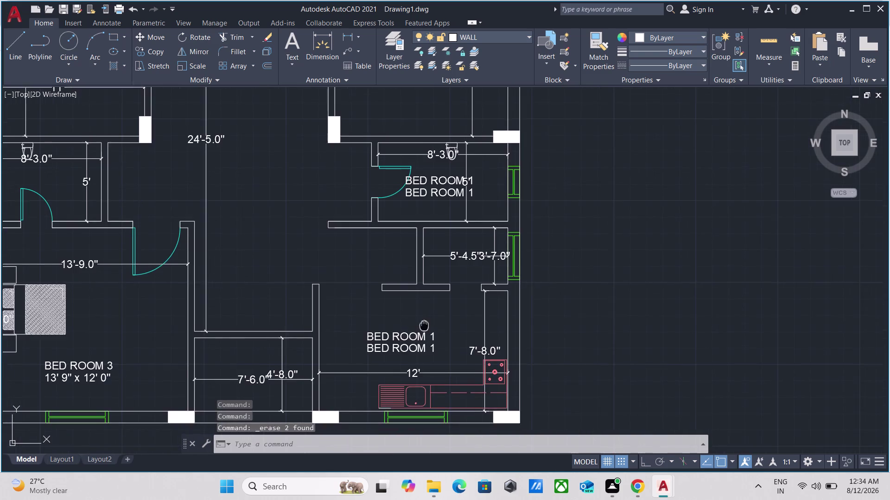
middle_drag(431, 300, 441, 265)
click(443, 267)
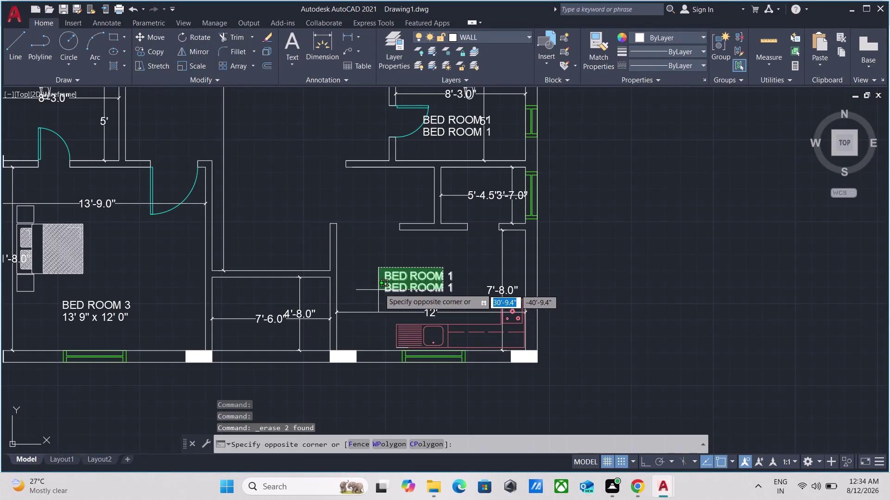
click(382, 285)
right_click(376, 263)
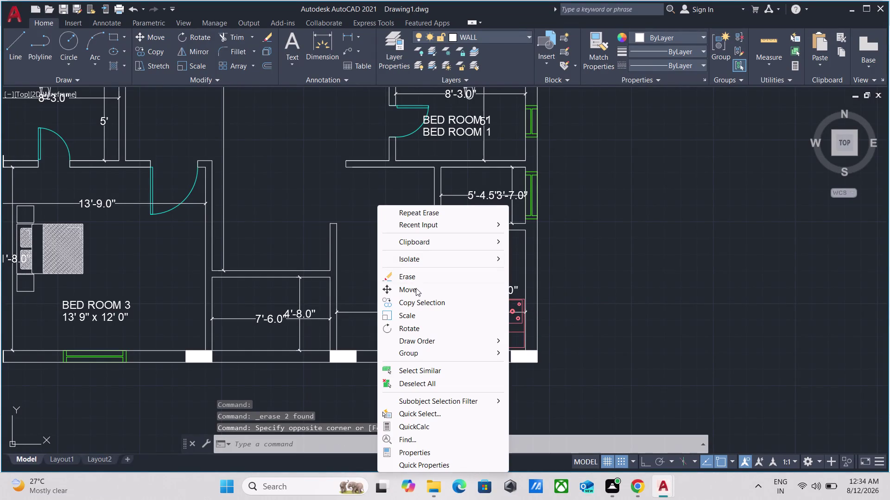
click(416, 278)
scroll(down, 3)
middle_drag(417, 277, 428, 281)
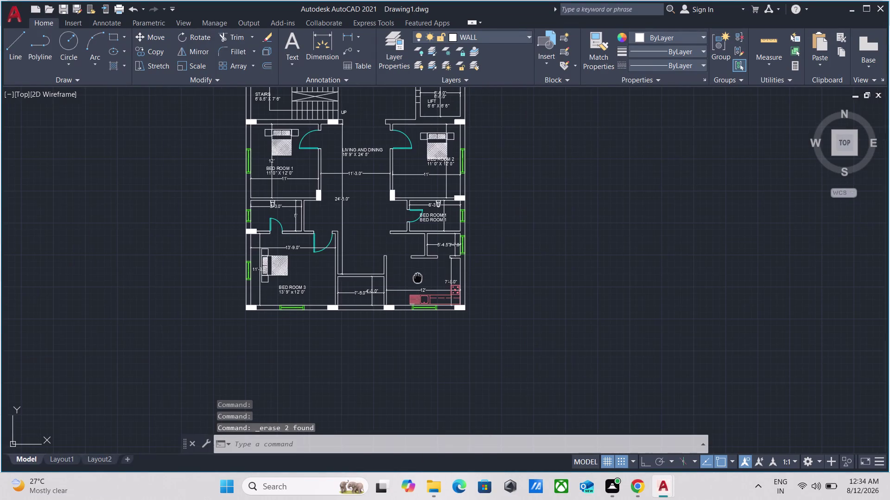
middle_drag(427, 282, 495, 309)
scroll(up, 3)
scroll(down, 3)
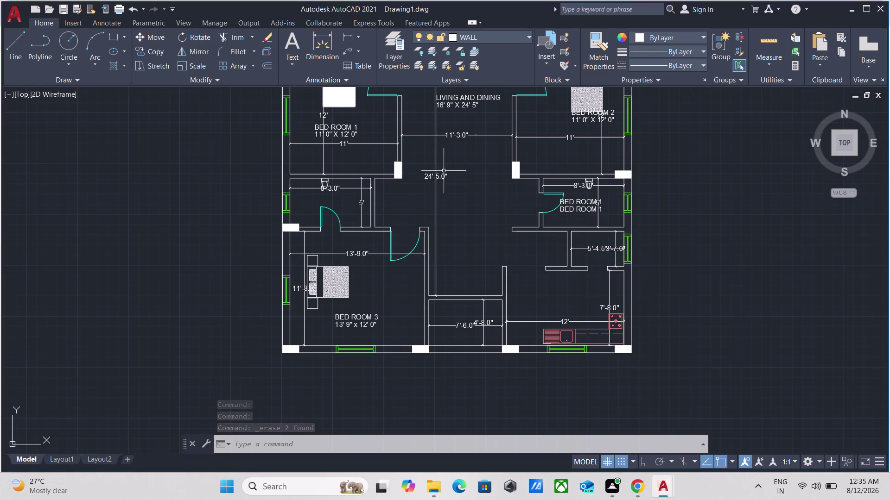
middle_drag(472, 172, 280, 210)
scroll(up, 3)
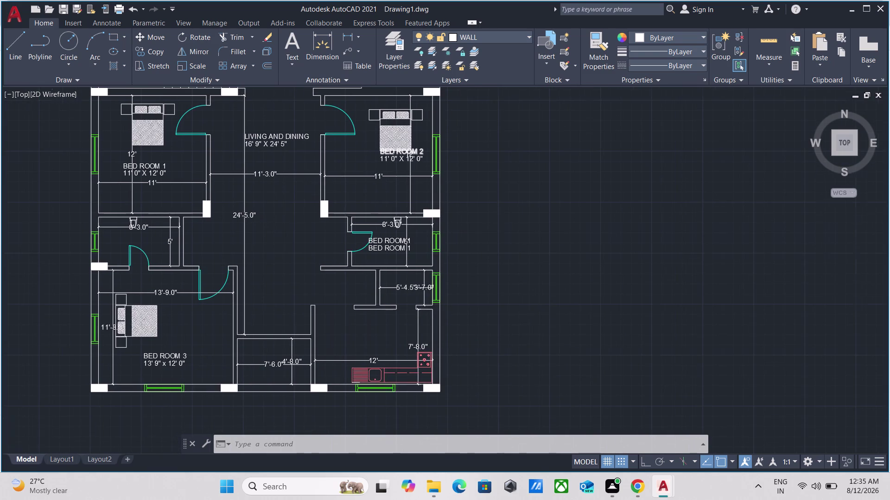
scroll(up, 3)
Move (M) the BED ROOM 2 label pair down beneath the 11' dimension.
click(492, 116)
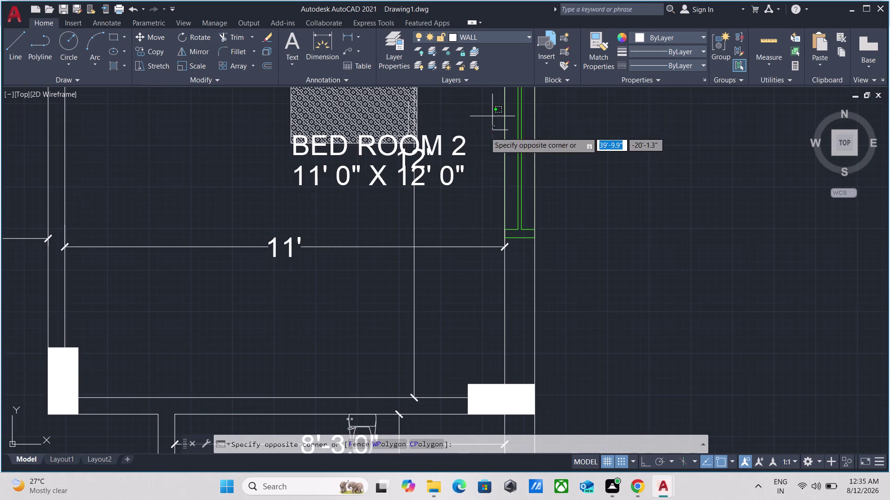
click(451, 176)
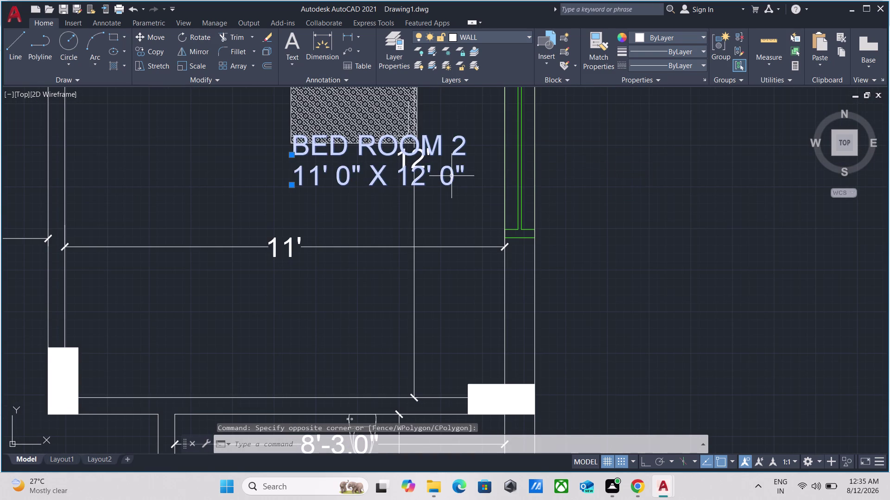
key(m)
key(Return)
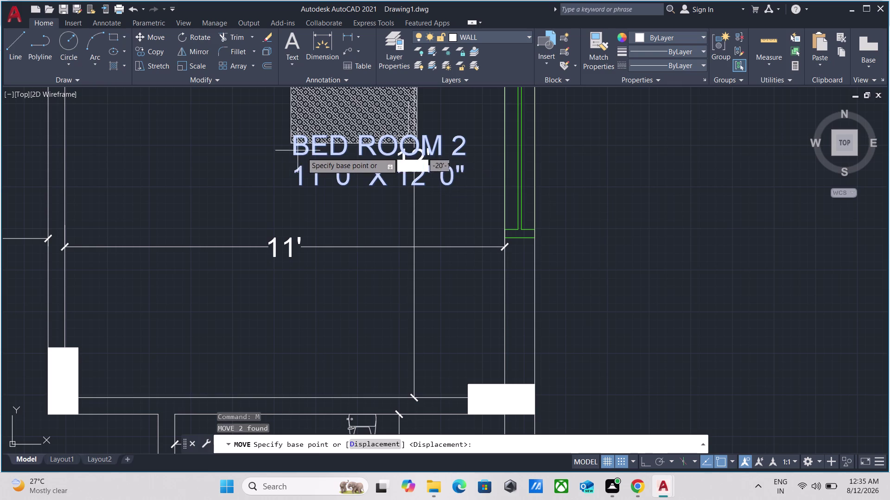
click(302, 152)
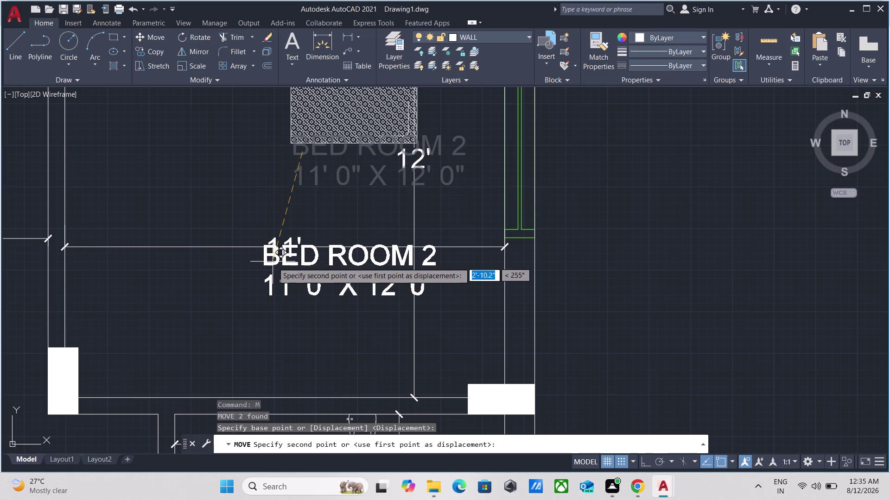
click(271, 285)
scroll(down, 3)
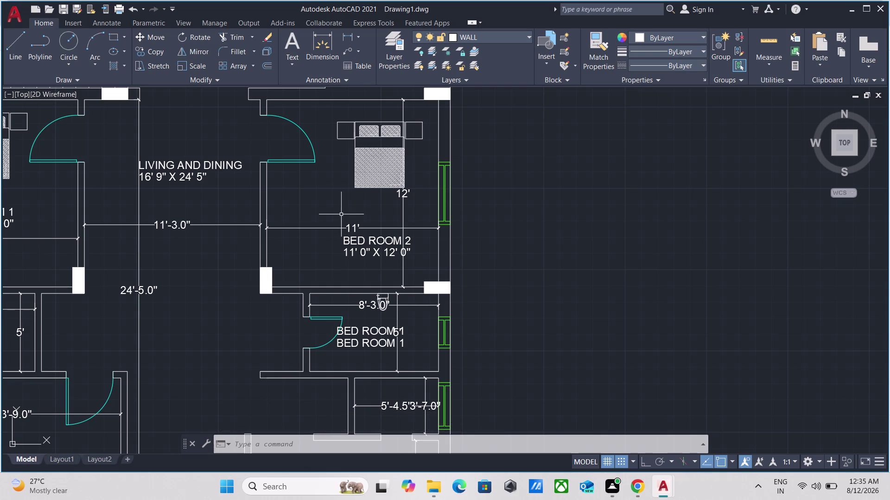
scroll(up, 3)
scroll(down, 3)
scroll(down, 3)
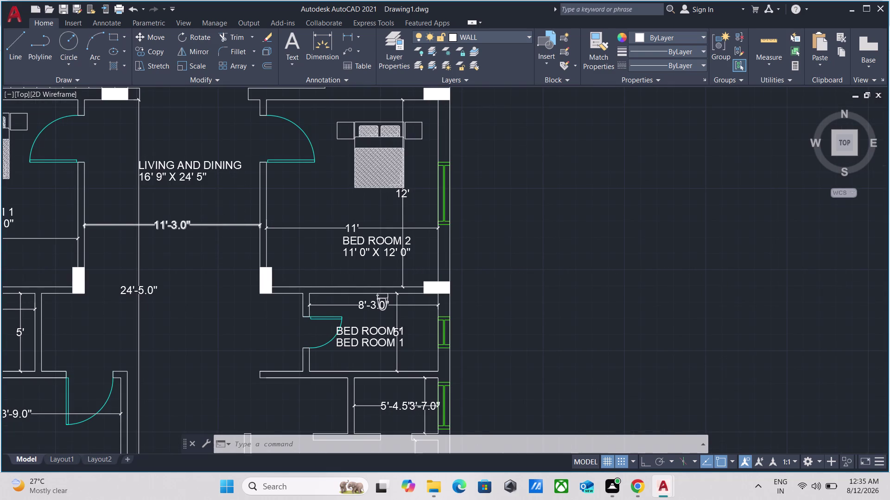
scroll(down, 3)
middle_drag(221, 156, 304, 269)
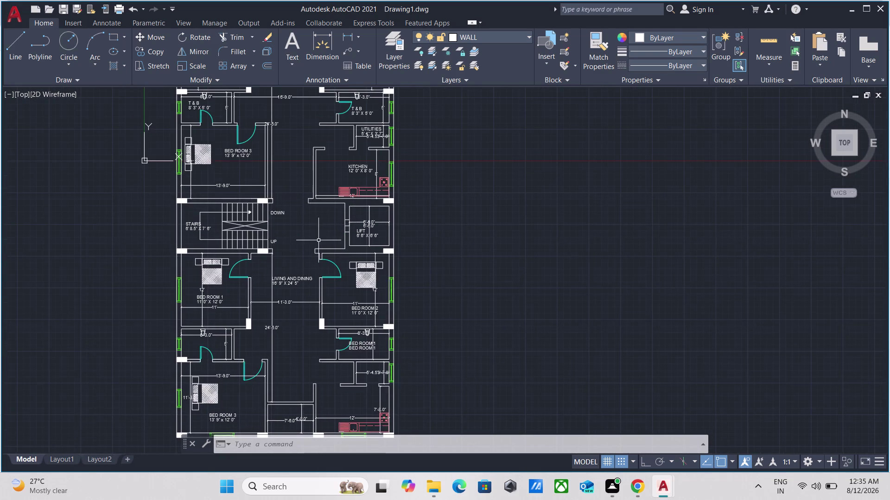
Copy the two-line KITCHEN 12' 0" X 8' 0" label into the lower floor's kitchen.
scroll(up, 3)
scroll(down, 3)
scroll(up, 3)
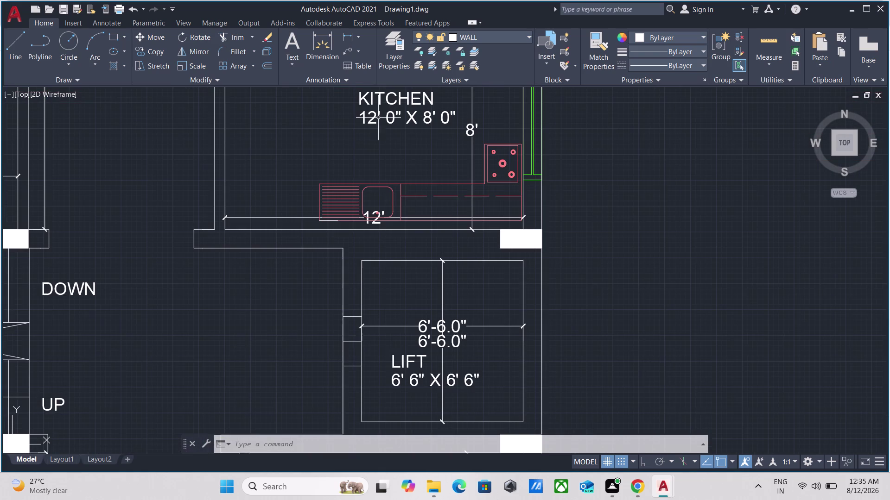
click(425, 143)
click(395, 99)
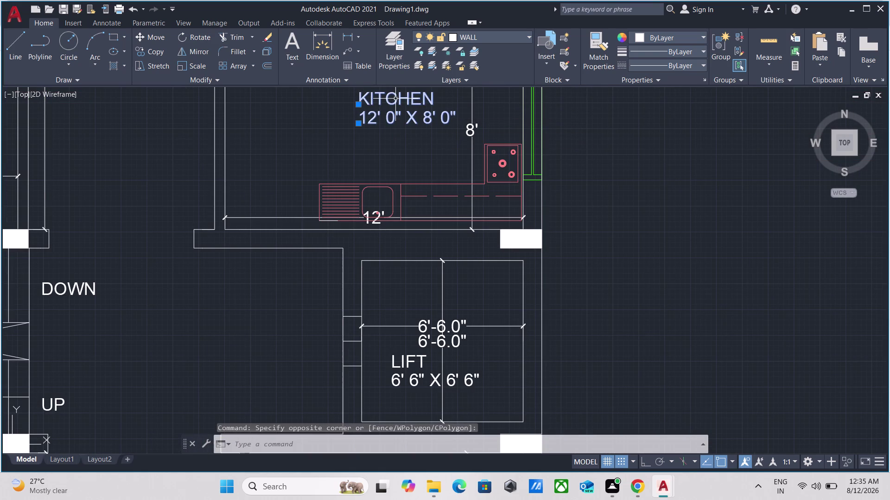
text(CO)
key(Return)
click(358, 105)
scroll(down, 3)
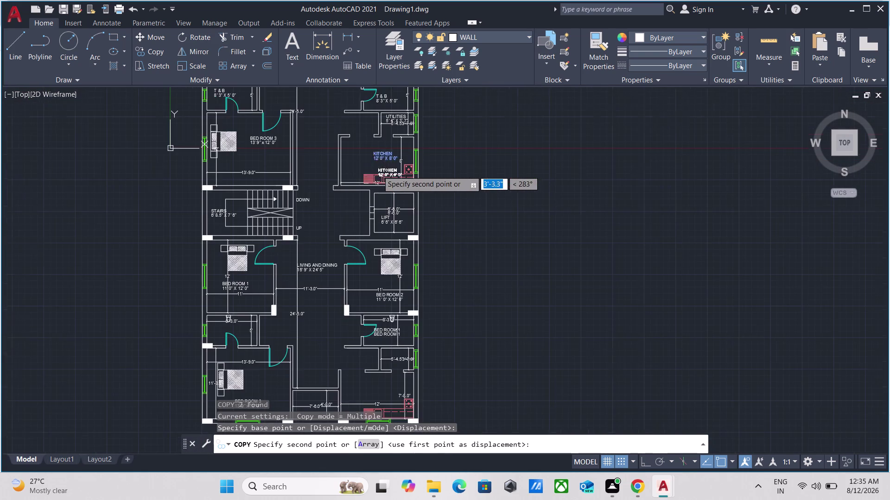
middle_drag(378, 171, 399, 0)
scroll(up, 3)
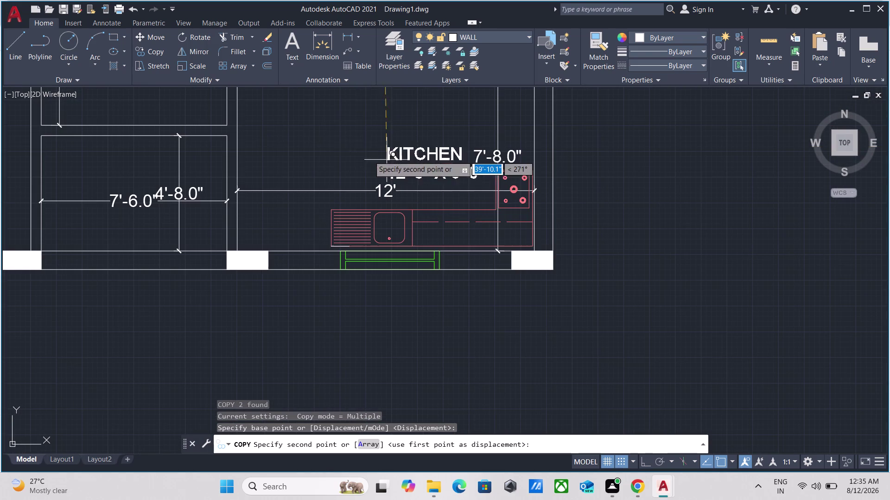
click(339, 143)
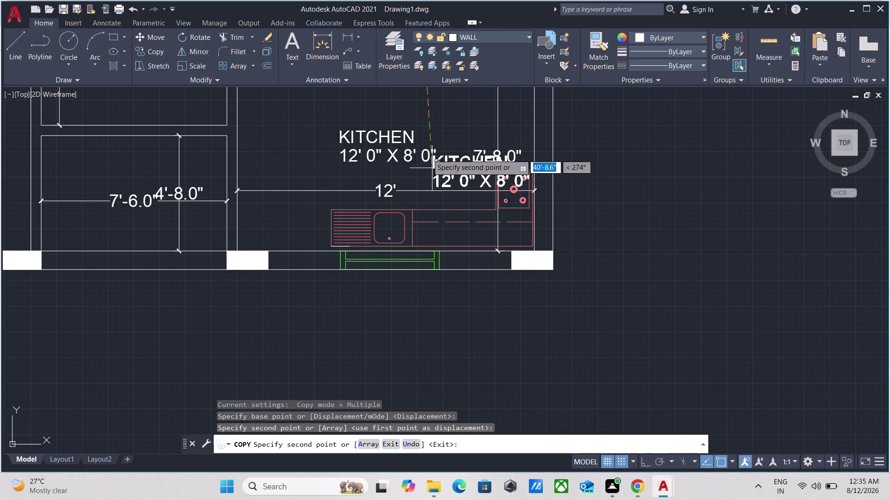
End the copy and begin editing the copied kitchen size text.
key(grave)
scroll(up, 3)
key(Escape)
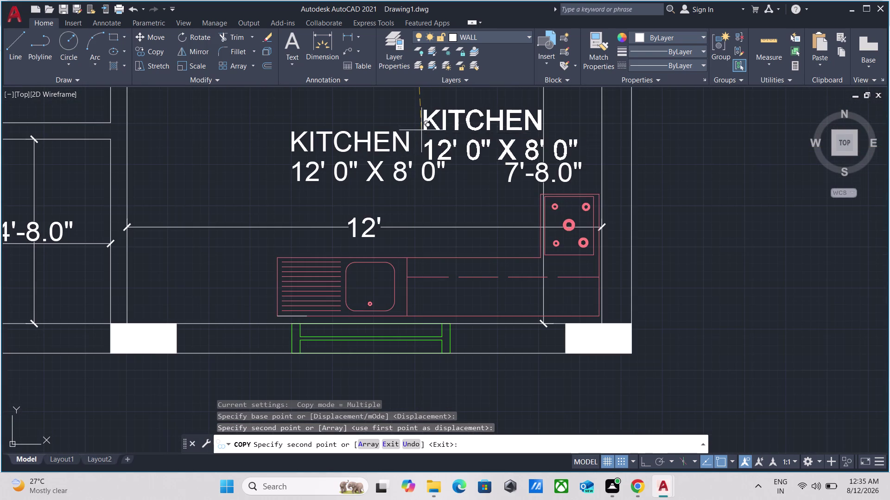
click(402, 170)
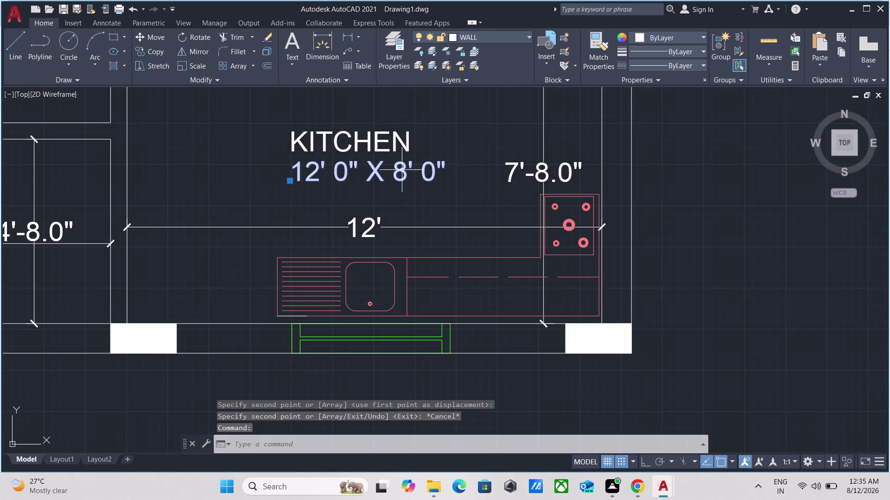
double_click(402, 170)
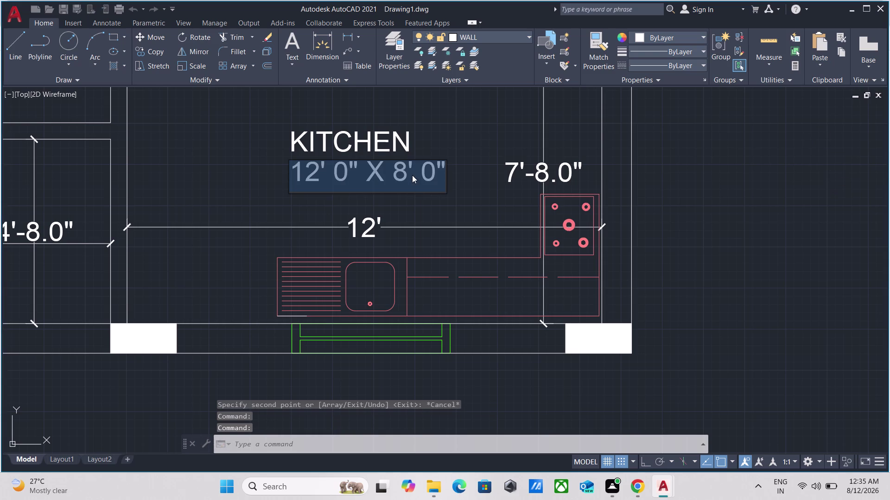
click(409, 171)
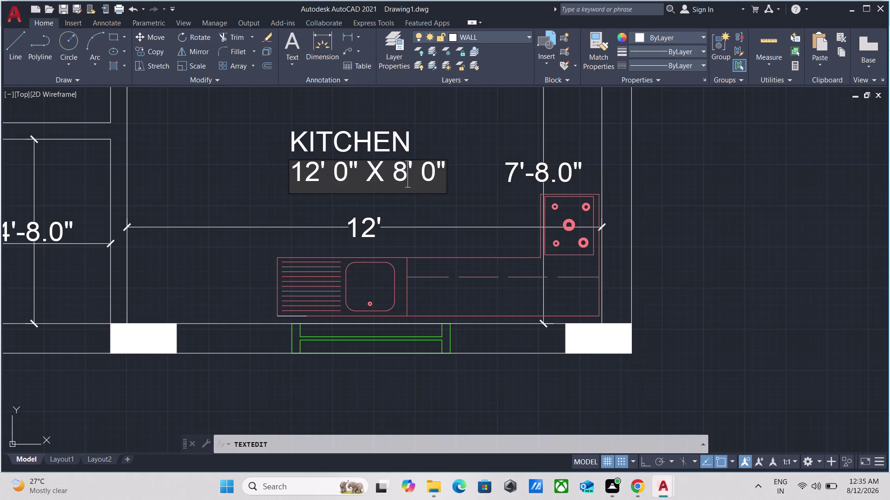
key(BackSpace)
key(7)
click(437, 171)
key(BackSpace)
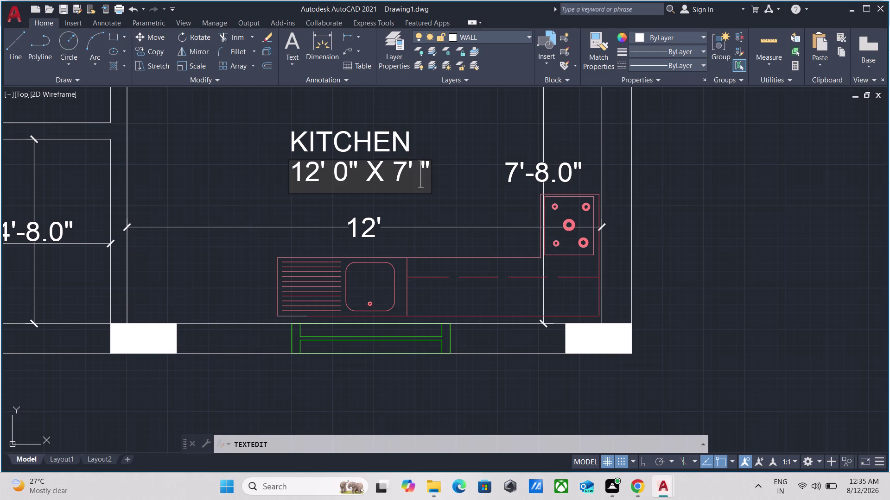
key(8)
key(Return)
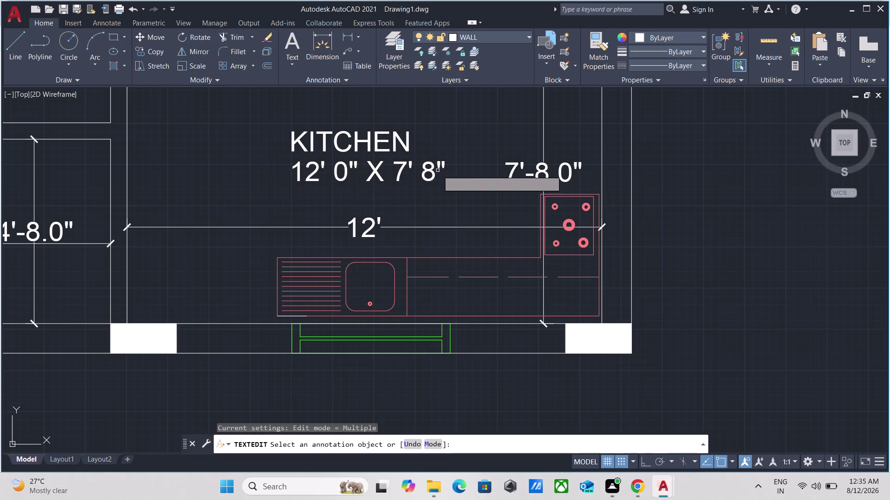
scroll(down, 3)
middle_drag(437, 170, 436, 226)
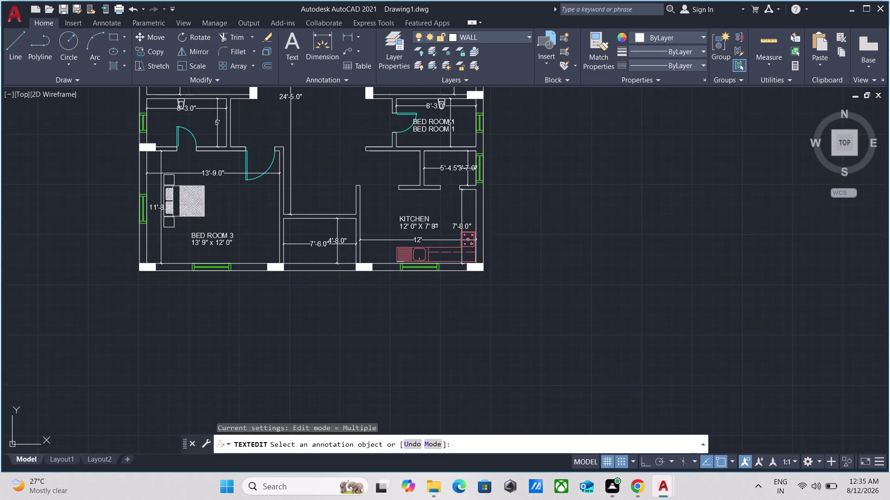
scroll(up, 3)
key(Escape)
drag(497, 222, 496, 217)
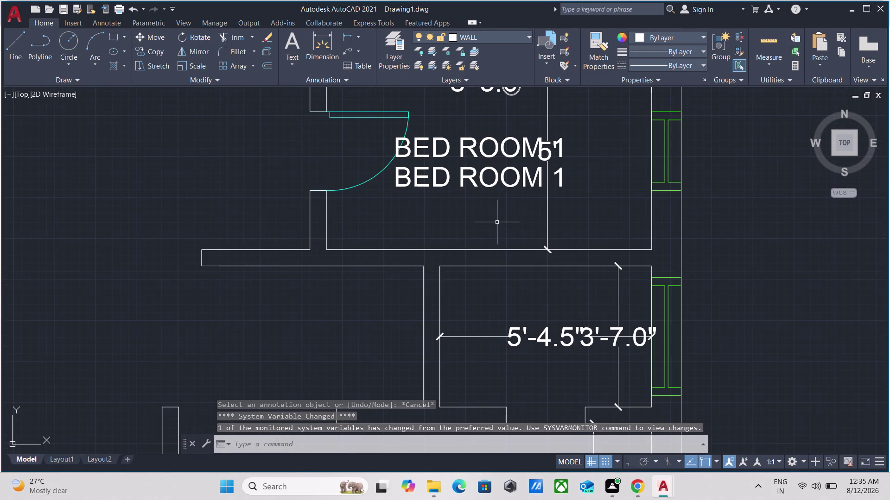
drag(495, 218, 494, 212)
click(471, 121)
right_click(469, 122)
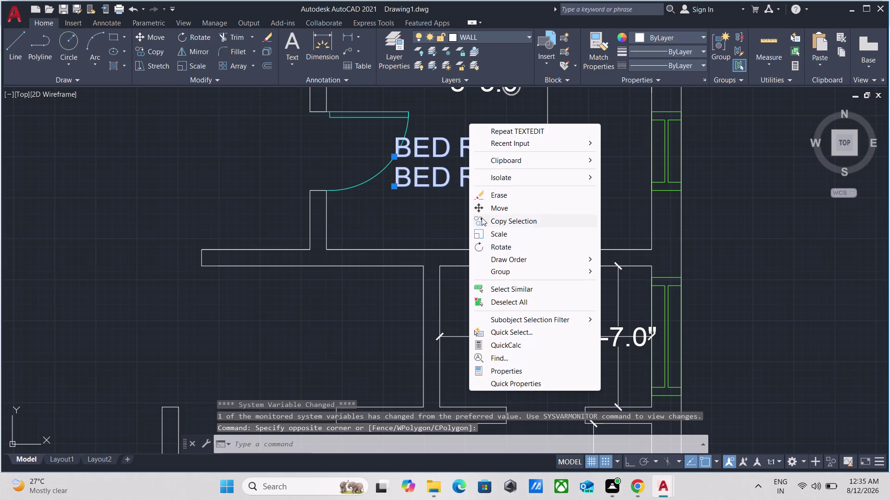
click(488, 198)
scroll(down, 3)
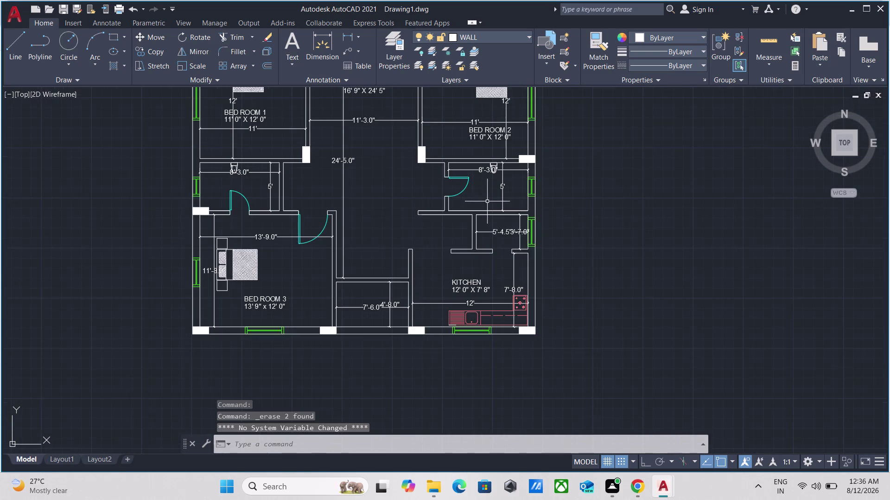
scroll(up, 3)
scroll(down, 3)
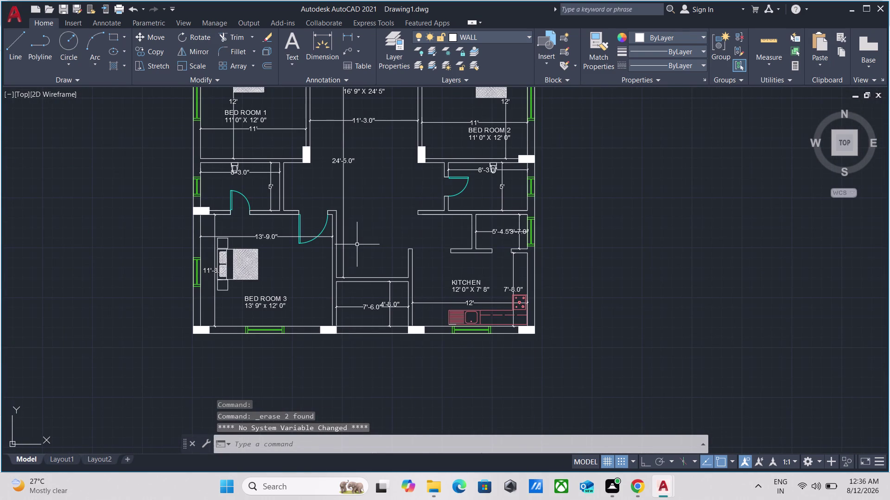
scroll(up, 3)
scroll(down, 3)
middle_drag(248, 150, 228, 234)
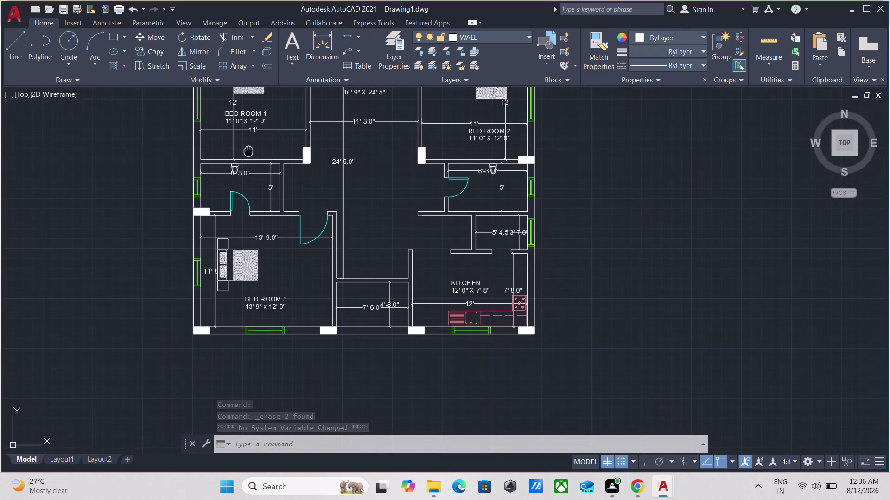
middle_drag(229, 234, 167, 393)
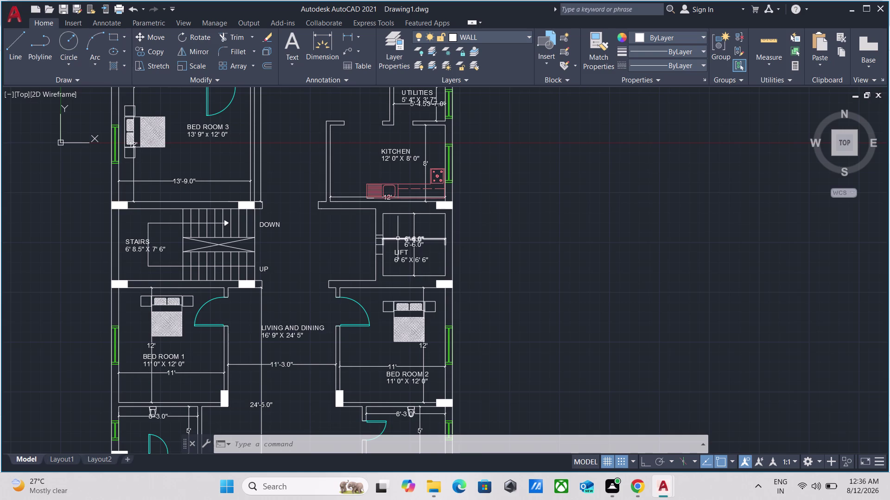
middle_drag(348, 234, 311, 351)
Copy the T & B 8' 3" X 5' 0" label into the other floor's first bathroom.
scroll(up, 3)
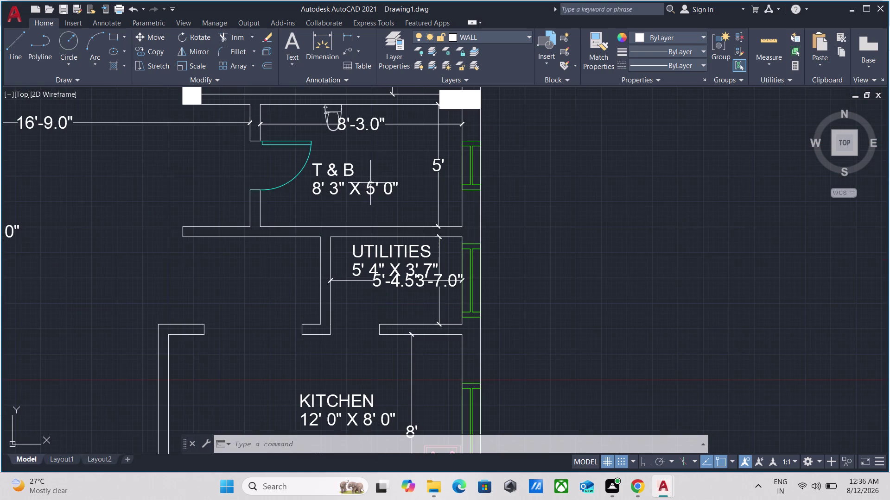
click(374, 153)
click(339, 200)
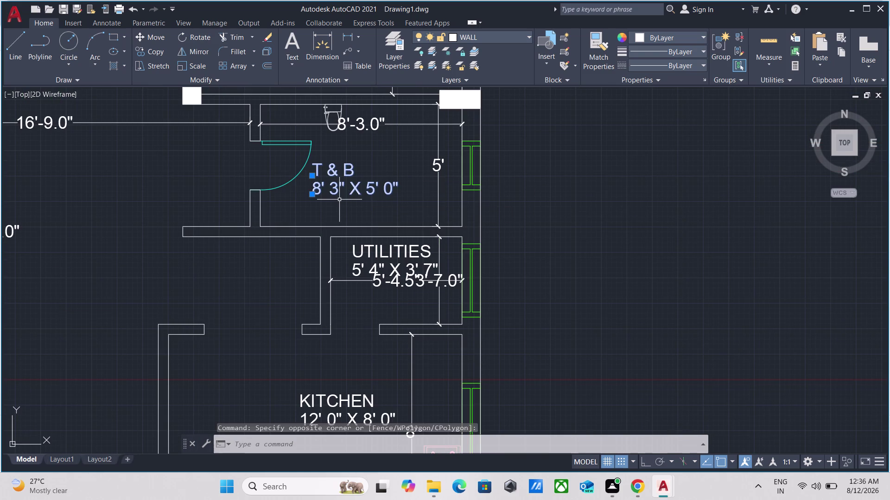
text(CO)
key(Return)
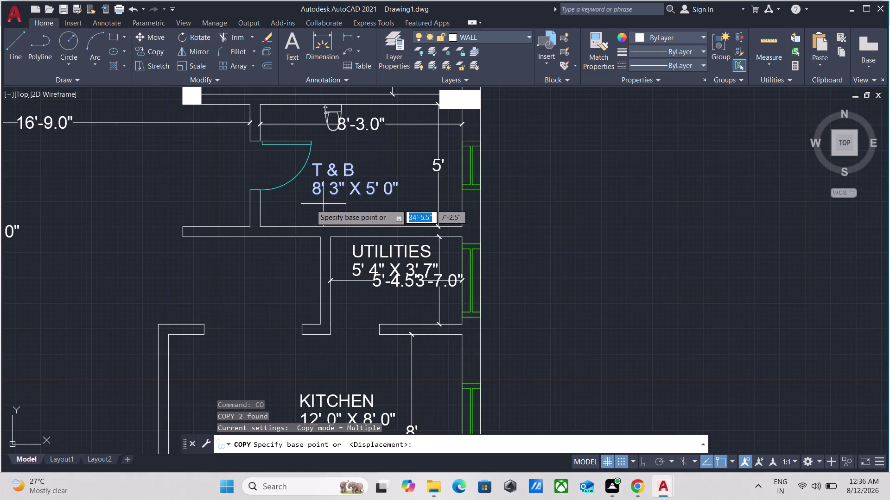
click(311, 176)
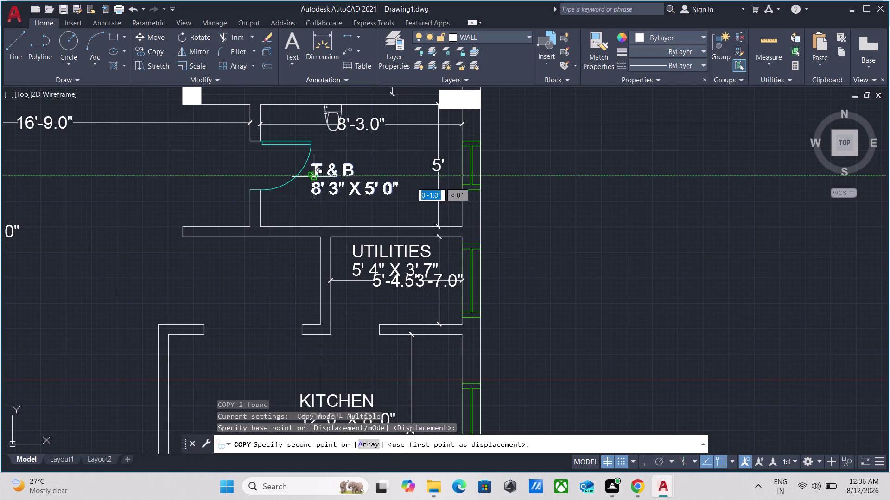
scroll(down, 3)
middle_drag(317, 304, 333, 0)
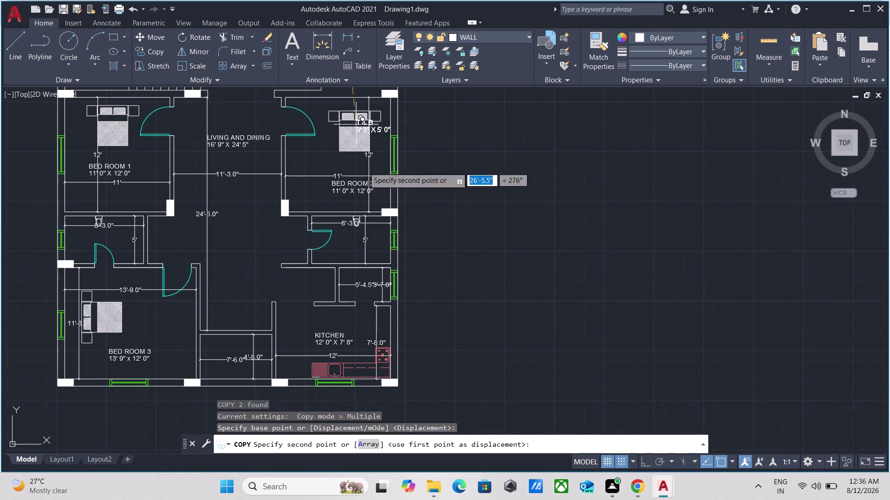
scroll(up, 3)
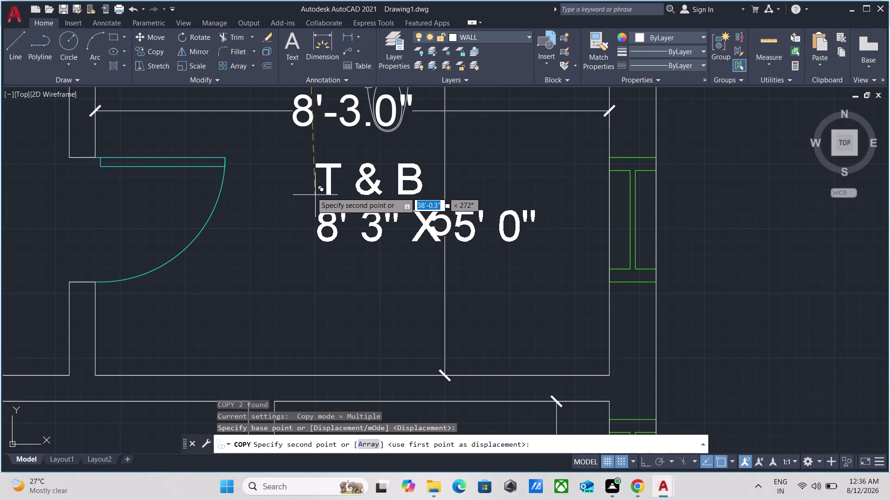
click(258, 233)
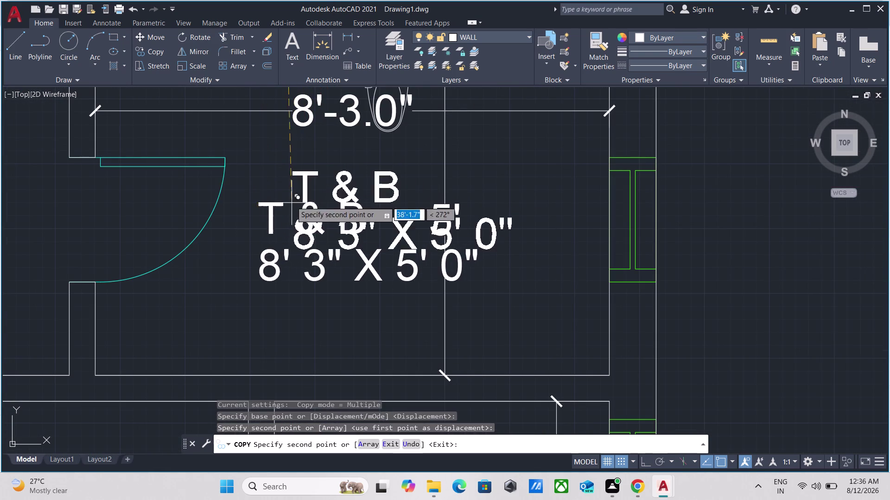
Place a second T & B label copy in the unlabelled bathroom.
scroll(down, 3)
middle_drag(106, 285, 452, 228)
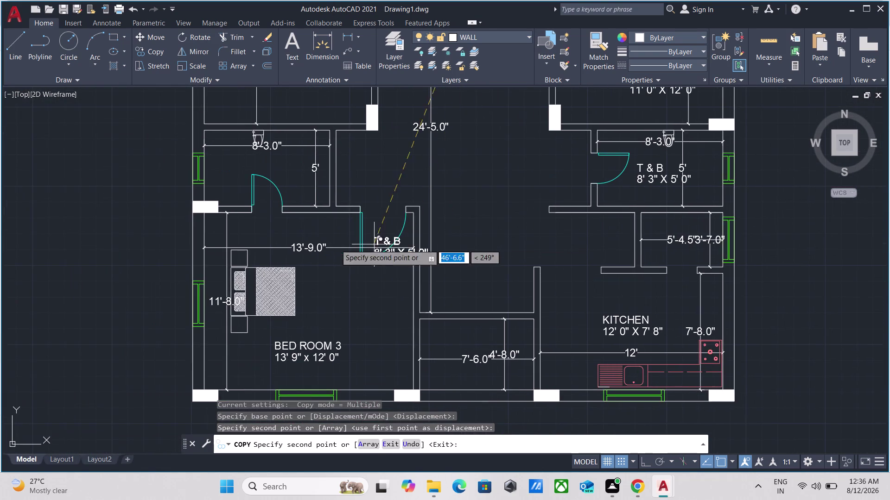
click(230, 162)
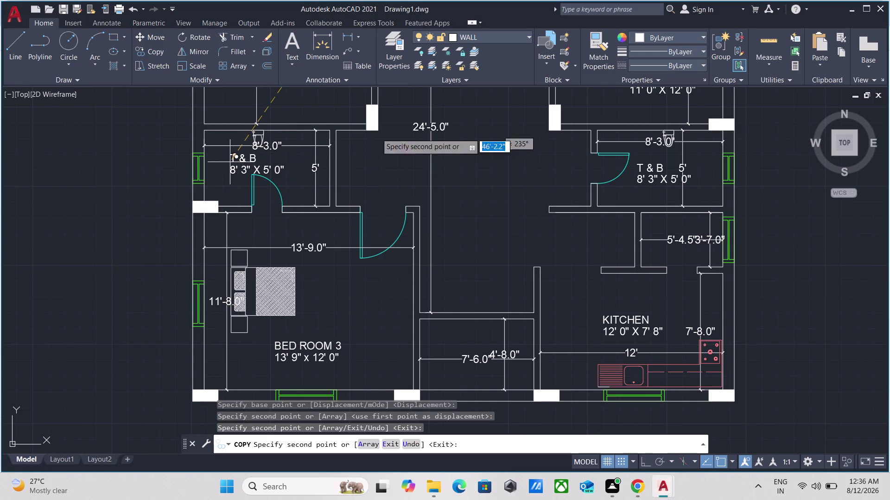
scroll(down, 3)
middle_drag(462, 192, 412, 334)
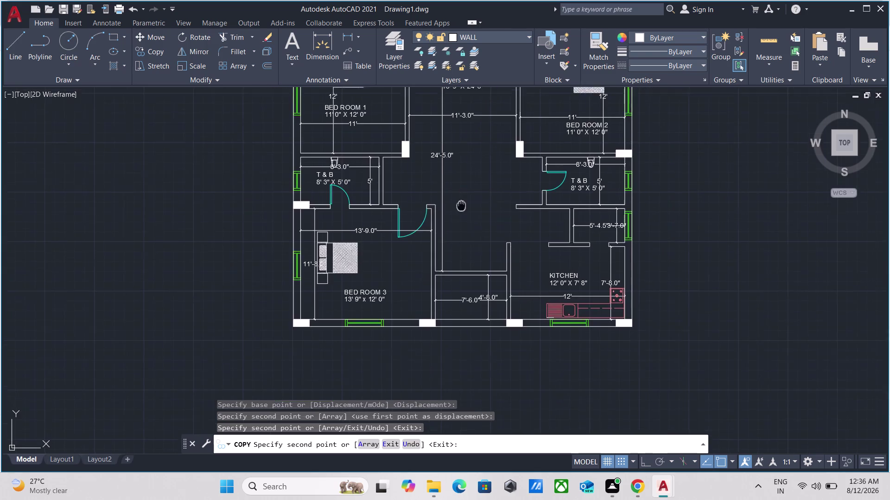
middle_drag(412, 334, 399, 377)
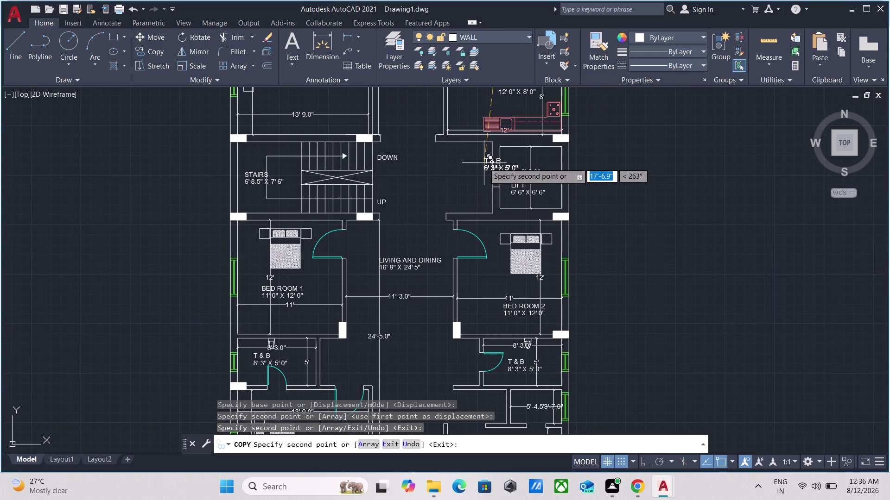
key(Escape)
scroll(down, 3)
middle_drag(475, 163, 422, 253)
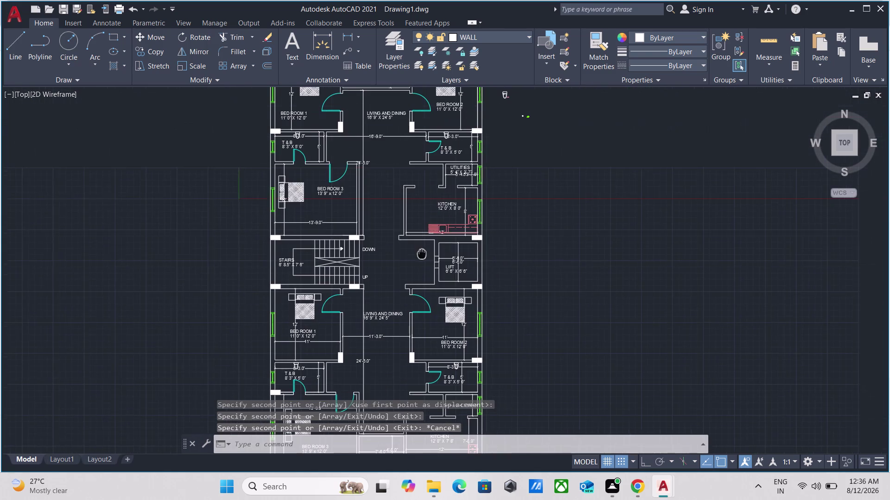
scroll(up, 3)
scroll(down, 3)
scroll(down, 3)
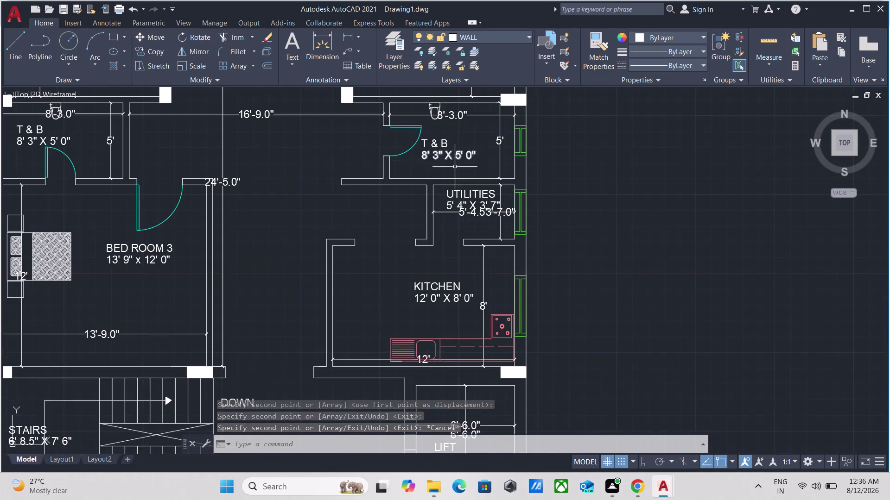
scroll(up, 3)
scroll(up, 3)
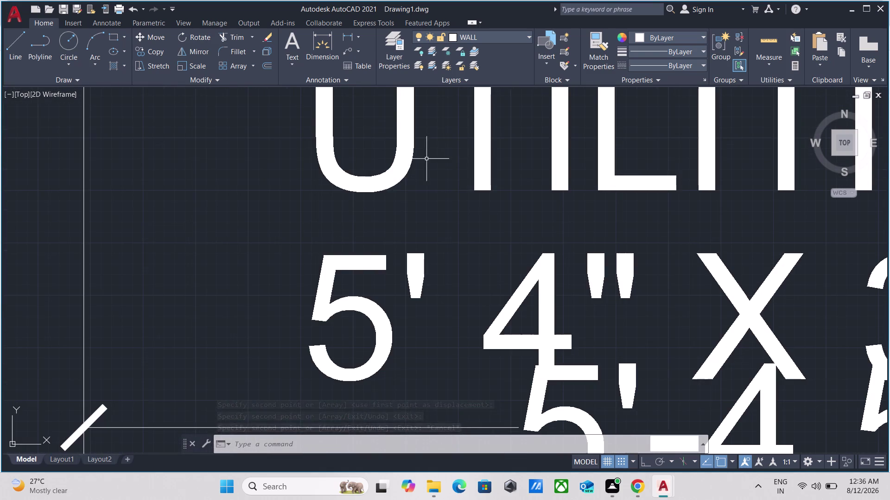
Window-select the UTILITIES 5' 4" X 3' 7" label.
click(261, 139)
click(397, 307)
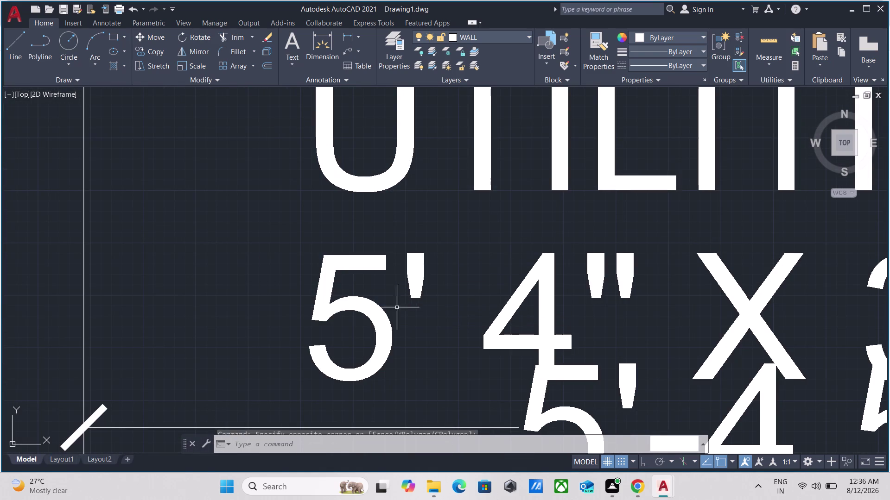
click(467, 267)
click(282, 145)
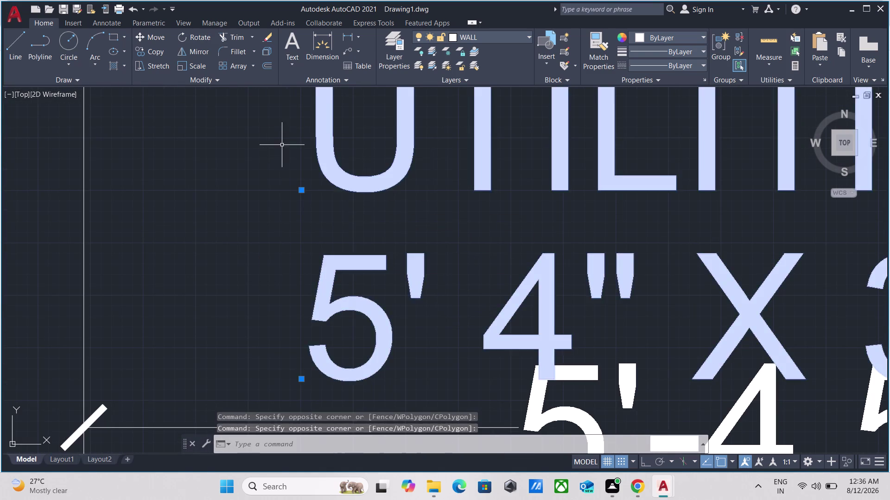
scroll(down, 3)
middle_drag(283, 155, 301, 244)
Copy the label from its corner into the empty utility room on the other floor.
text(C)
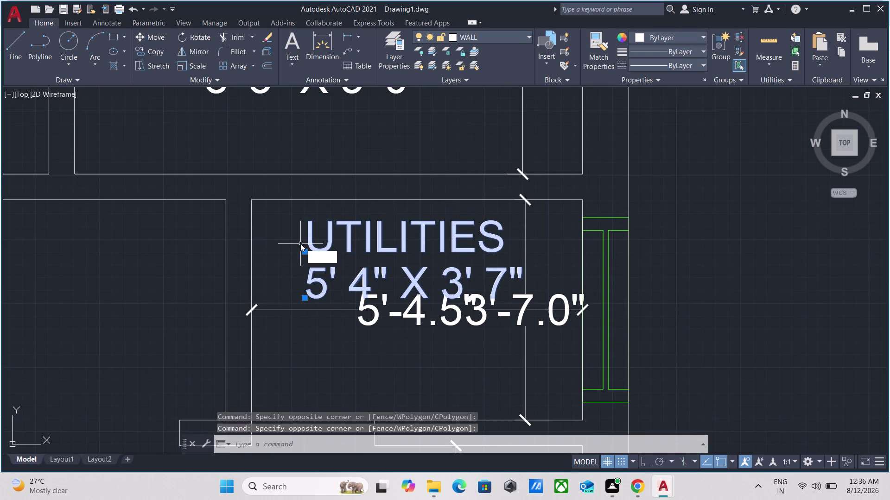
text(O)
key(Return)
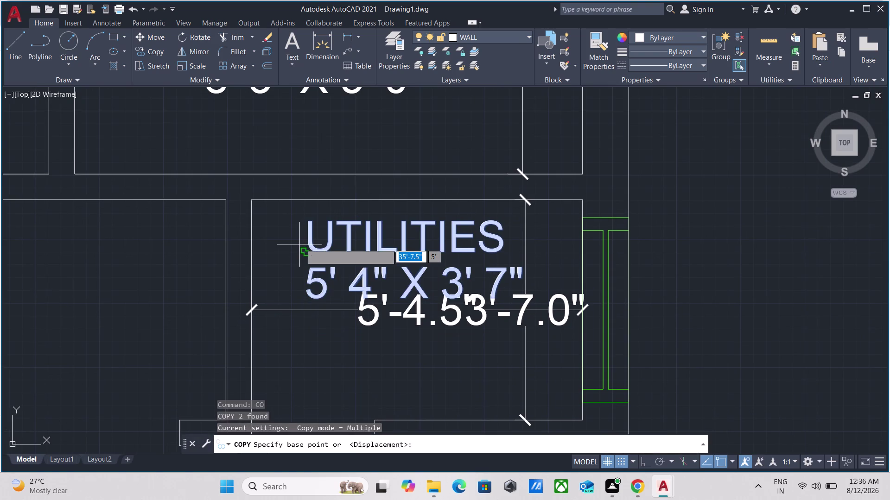
click(307, 239)
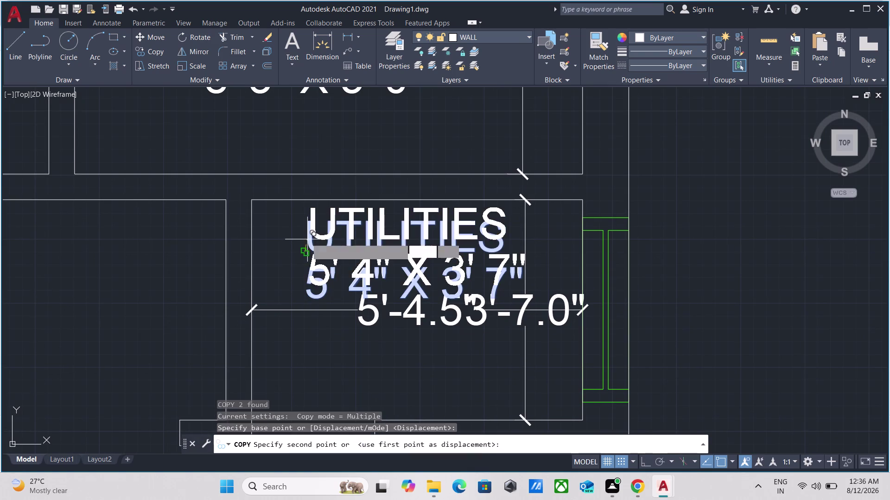
scroll(down, 3)
middle_drag(328, 277, 346, 0)
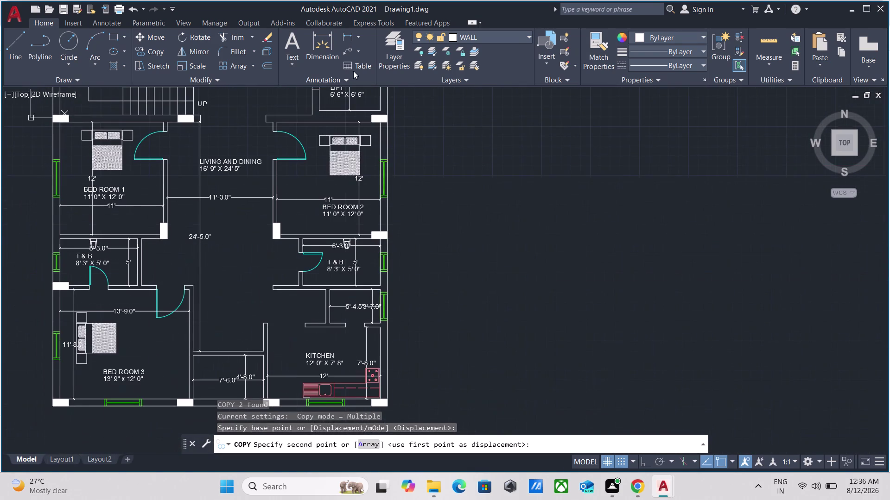
middle_drag(331, 342, 342, 251)
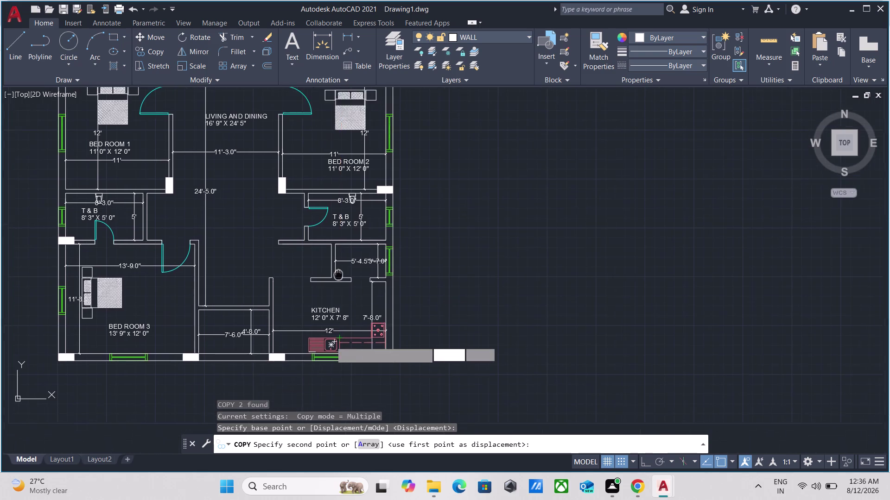
middle_drag(342, 252, 351, 155)
middle_drag(308, 140, 310, 147)
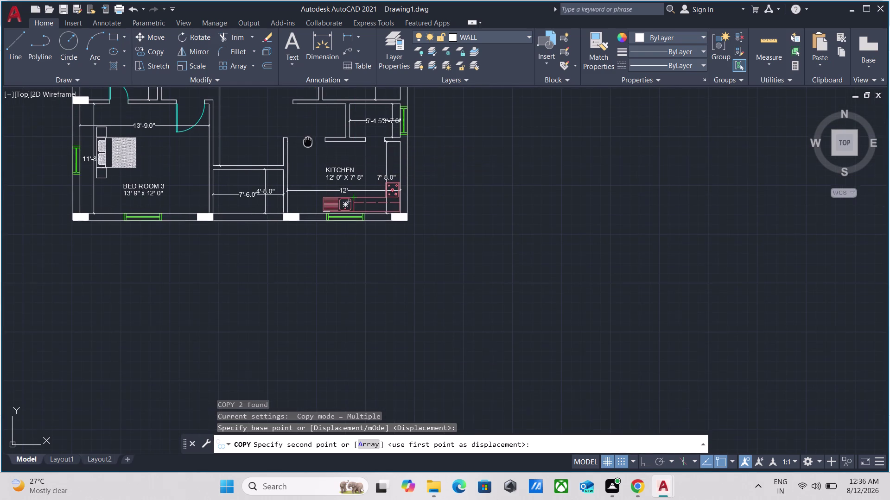
middle_drag(310, 147, 290, 265)
scroll(up, 3)
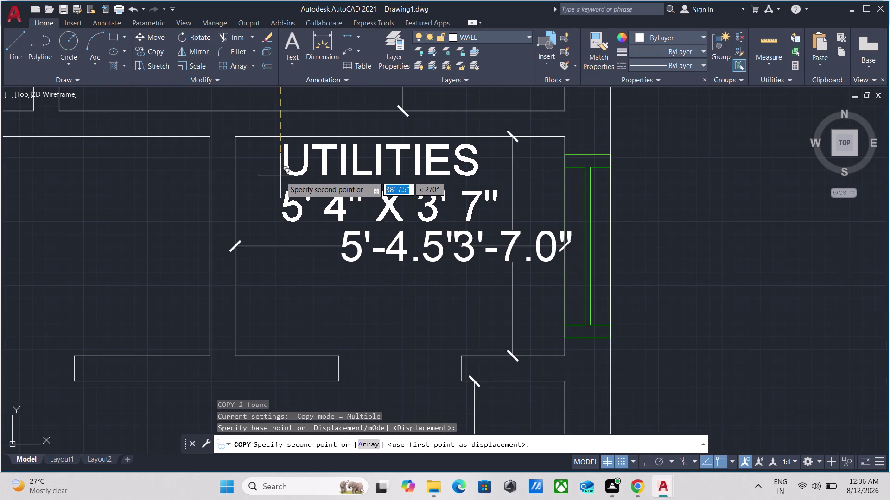
click(280, 176)
Pan back to check the placed label and end the copy command.
scroll(down, 3)
scroll(down, 3)
middle_drag(162, 226, 162, 225)
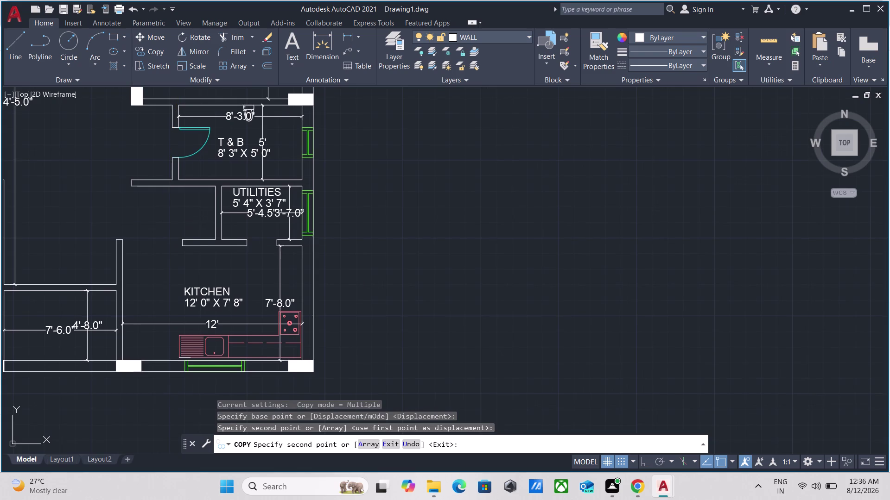
middle_drag(161, 225, 341, 344)
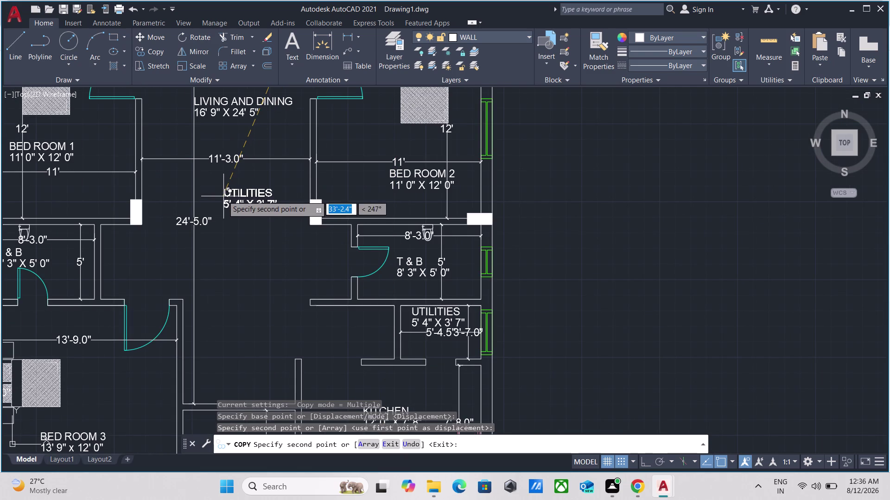
key(Escape)
middle_drag(222, 194, 255, 256)
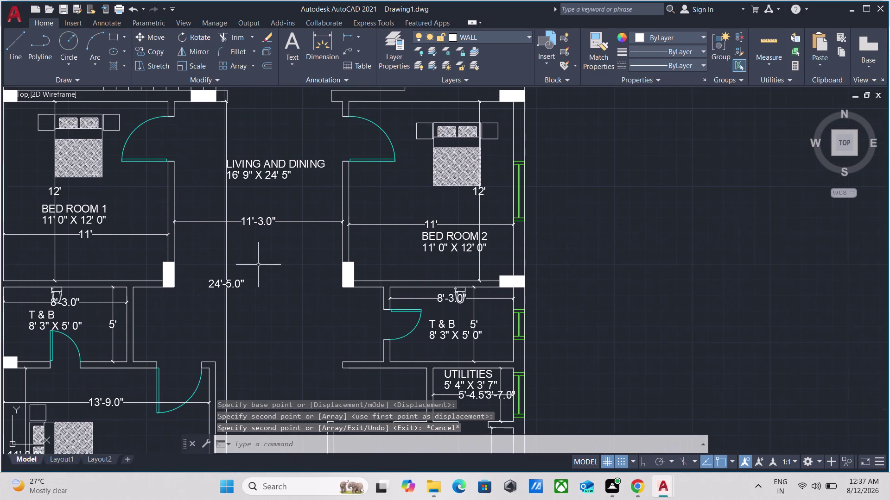
scroll(up, 3)
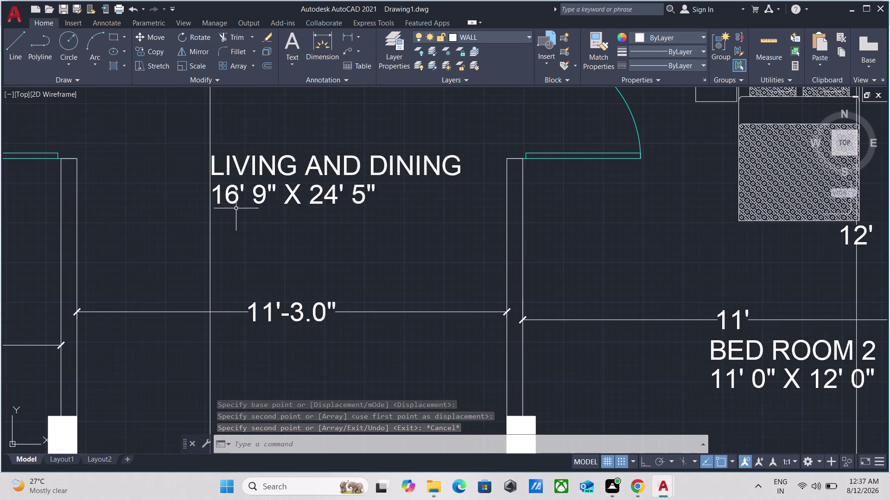
Correct the living and dining size text from 16' 9" to read 11' 9" X 24' 5".
click(233, 192)
double_click(233, 192)
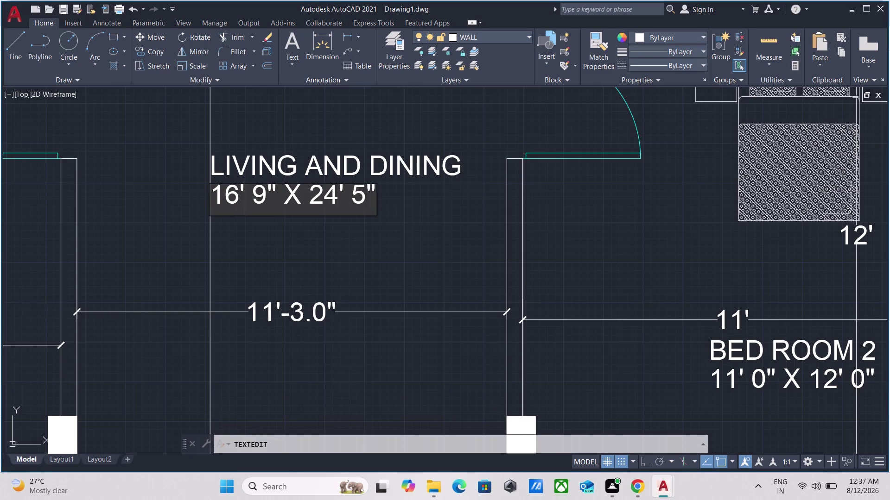
key(BackSpace)
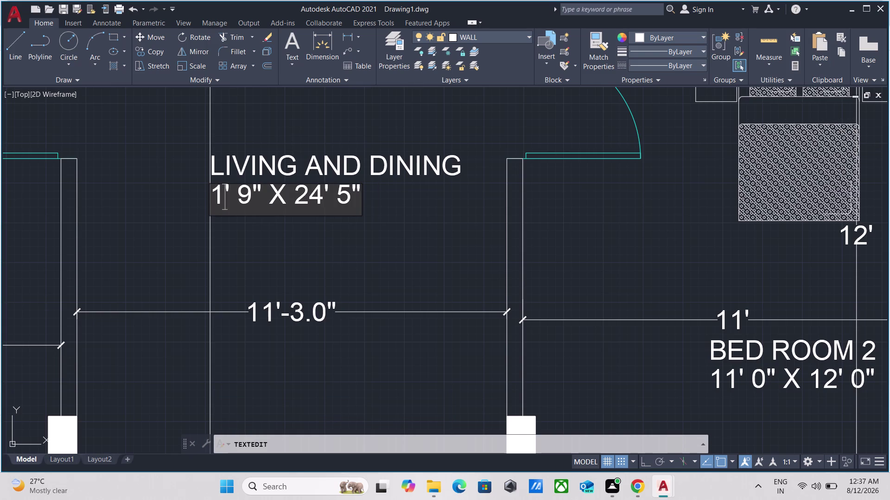
key(1)
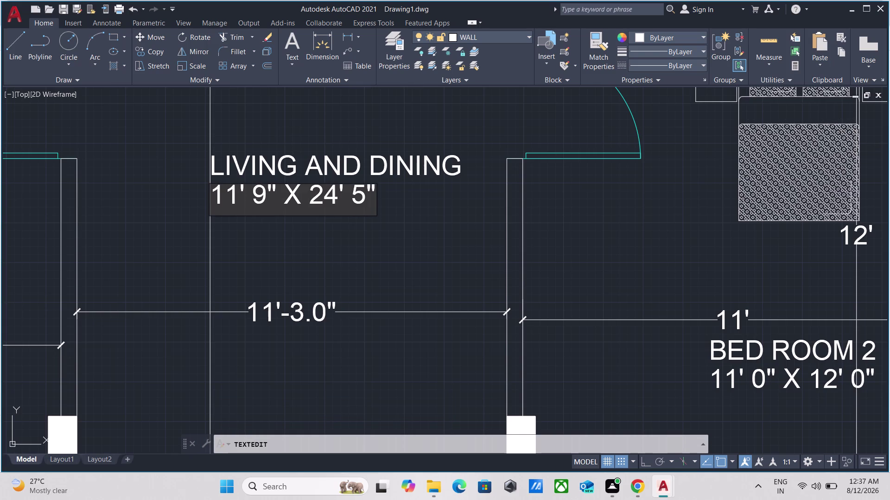
click(269, 194)
key(BackSpace)
key(3)
key(Return)
key(Return)
scroll(down, 3)
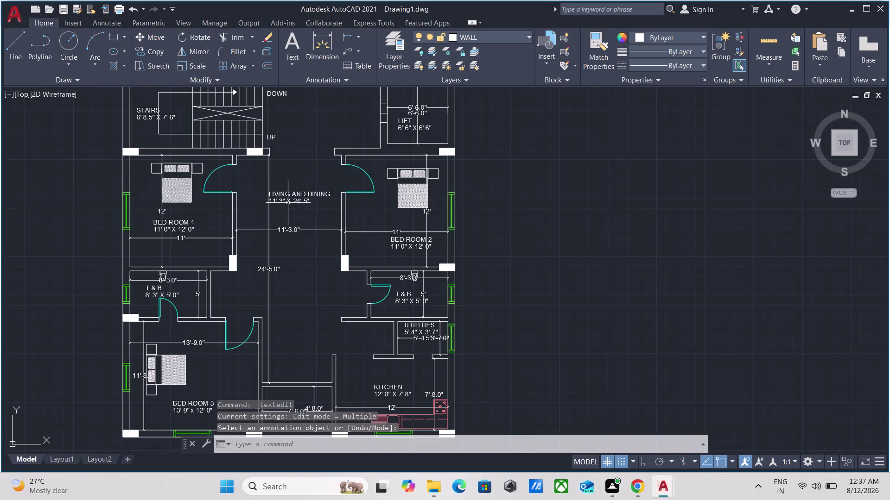
Pan and zoom to show the upper floor and the stray marks beside it.
middle_drag(315, 135, 316, 302)
scroll(up, 3)
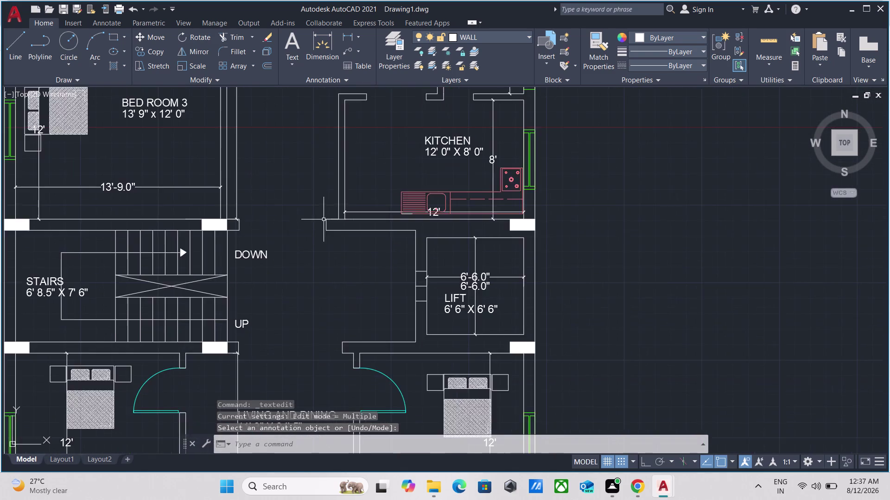
scroll(up, 3)
scroll(down, 3)
middle_drag(315, 163, 317, 318)
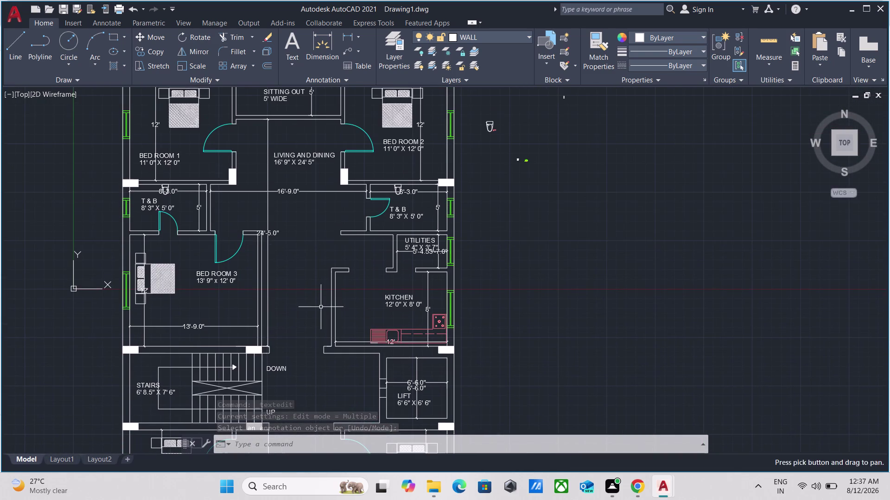
scroll(up, 3)
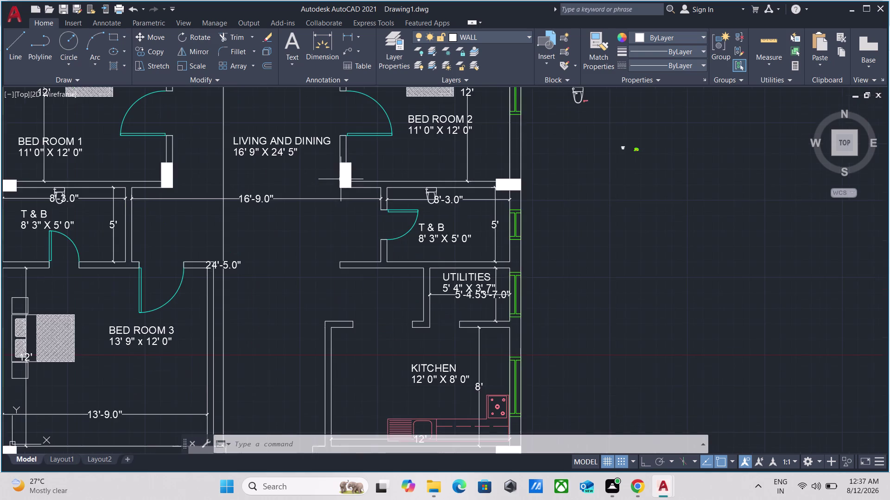
scroll(down, 3)
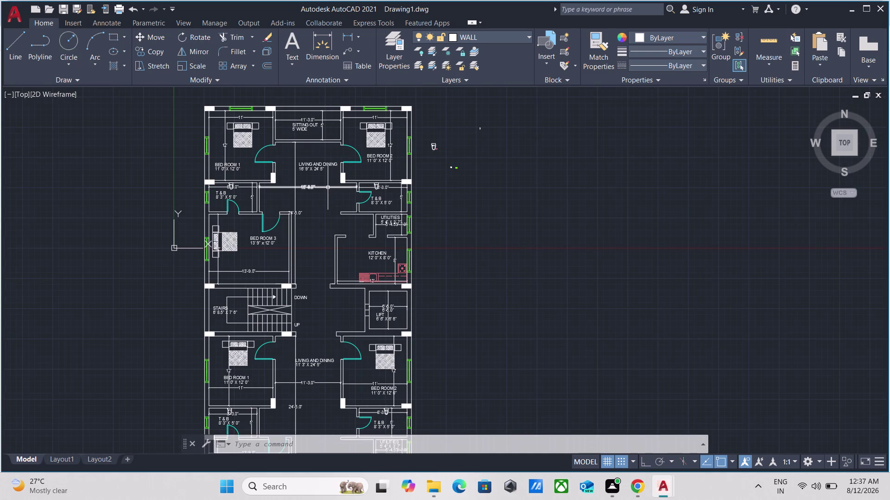
middle_drag(327, 186, 426, 124)
scroll(up, 3)
scroll(down, 3)
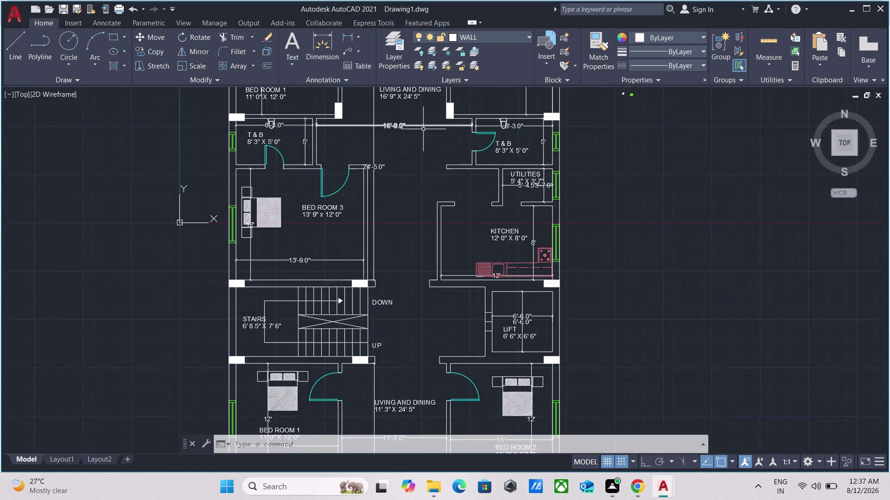
scroll(down, 3)
middle_drag(406, 215, 398, 216)
scroll(up, 3)
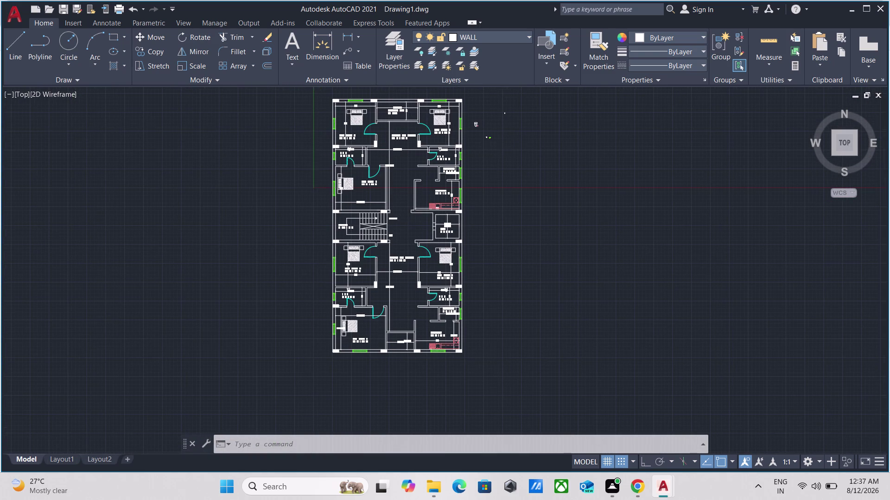
scroll(up, 3)
scroll(down, 3)
middle_drag(505, 141, 498, 300)
Erase the six stray objects, including the spare toilet symbol.
drag(496, 318, 490, 316)
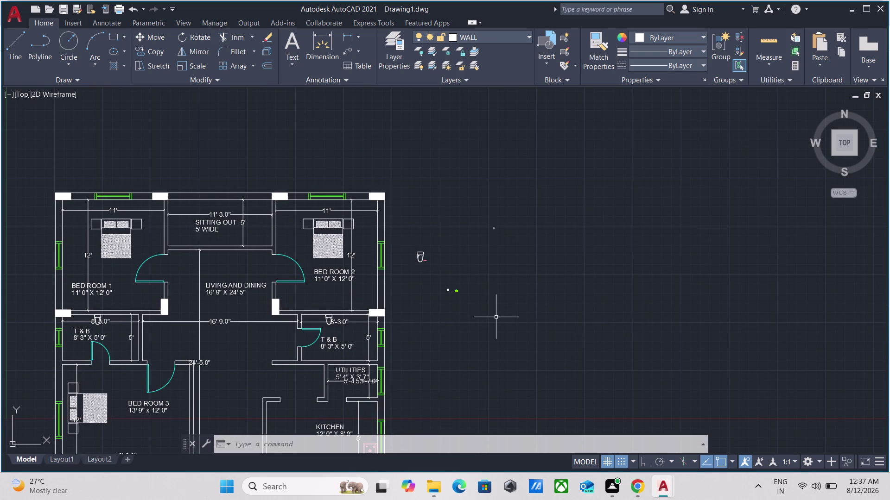
drag(491, 316, 447, 281)
click(417, 179)
right_click(417, 180)
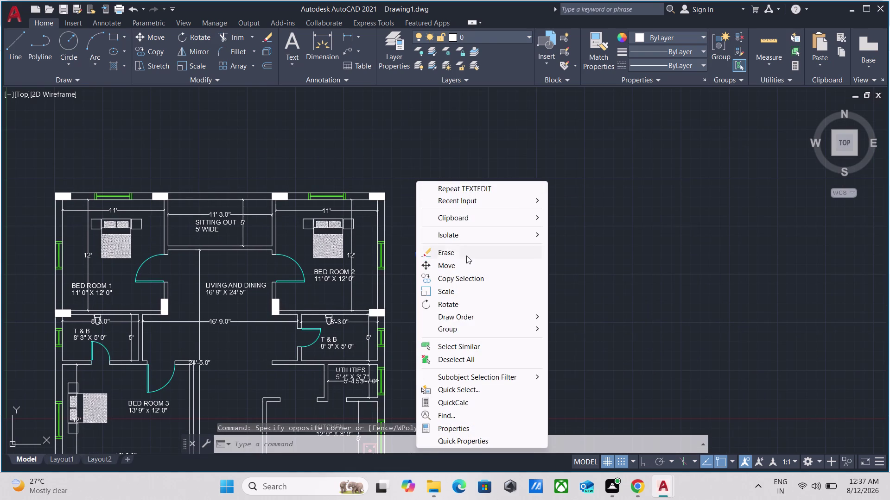
click(466, 256)
scroll(down, 3)
middle_drag(466, 256, 533, 104)
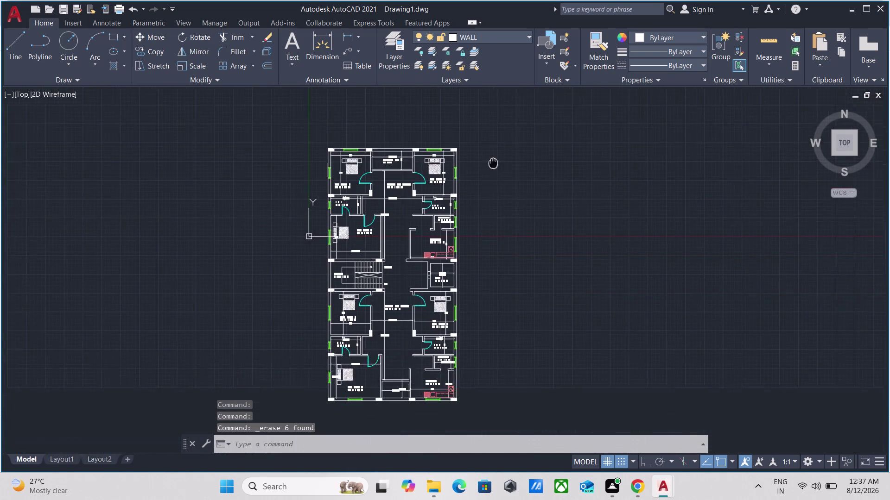
middle_drag(532, 104, 543, 94)
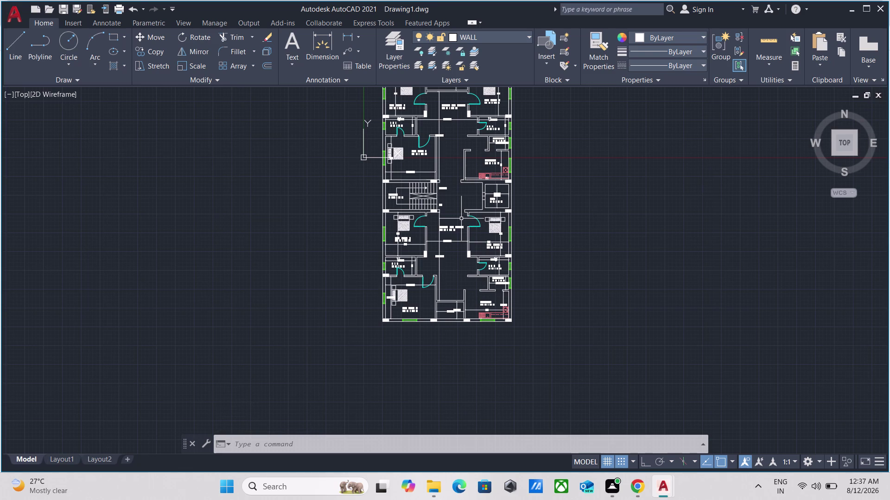
Turn on Clean Screen and frame the whole two-floor plan.
key(ctrl+0)
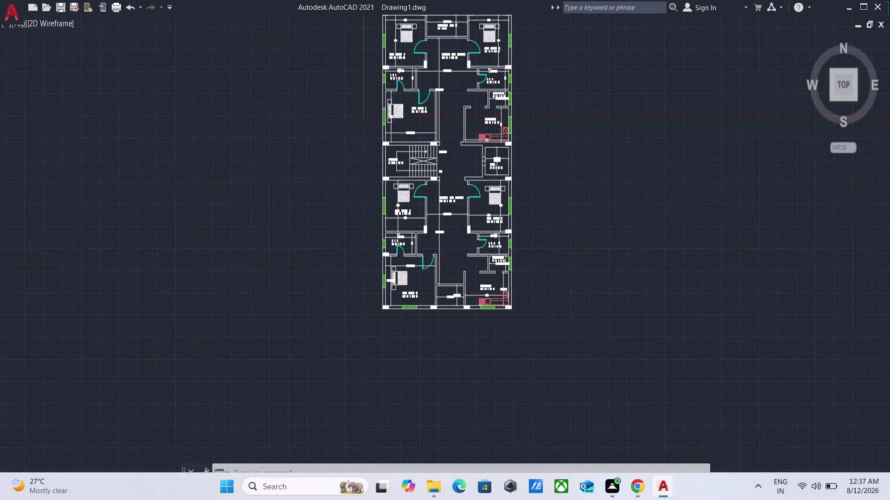
scroll(up, 3)
middle_drag(357, 155, 317, 173)
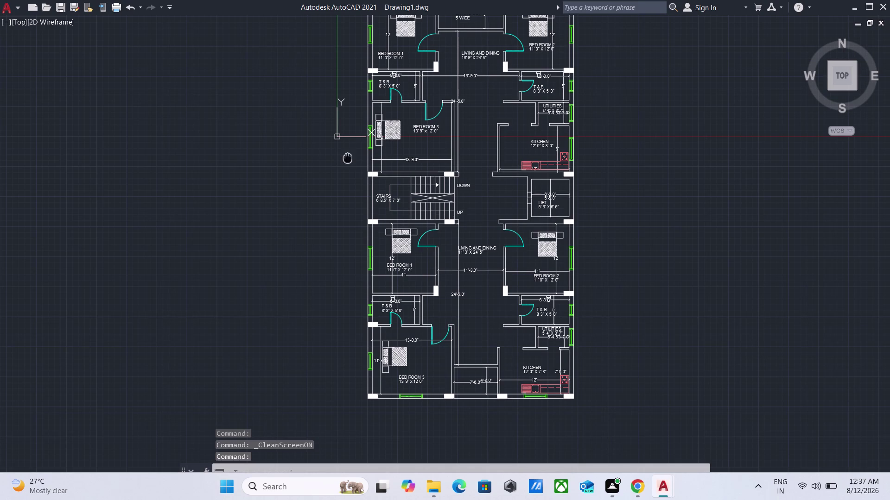
middle_drag(318, 174, 299, 181)
scroll(down, 3)
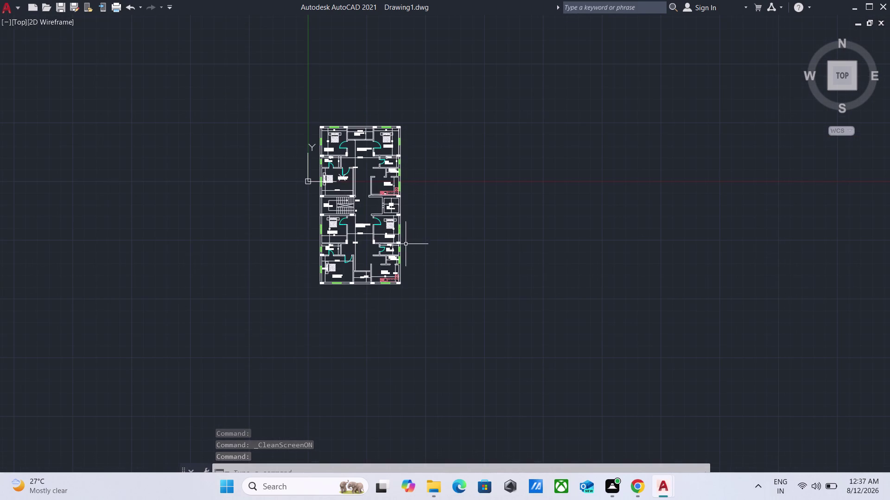
Window-select the entire plan and combine it into one unnamed group.
drag(446, 317, 437, 313)
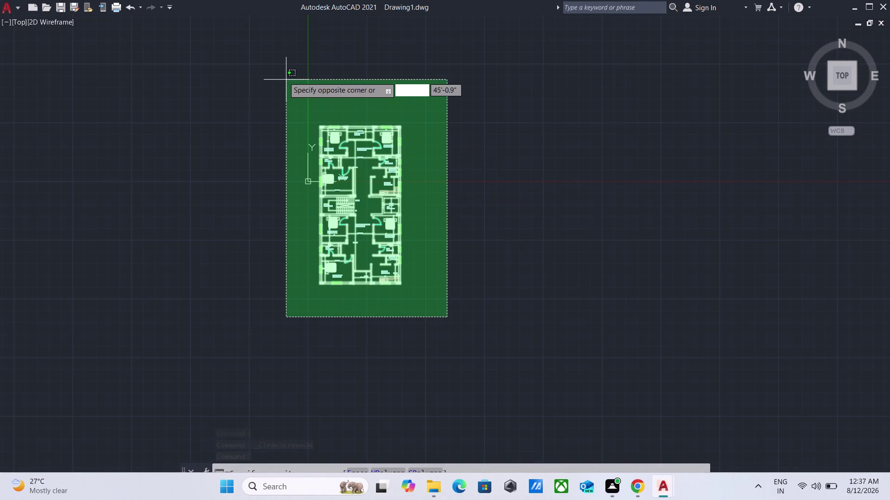
click(283, 75)
key(g)
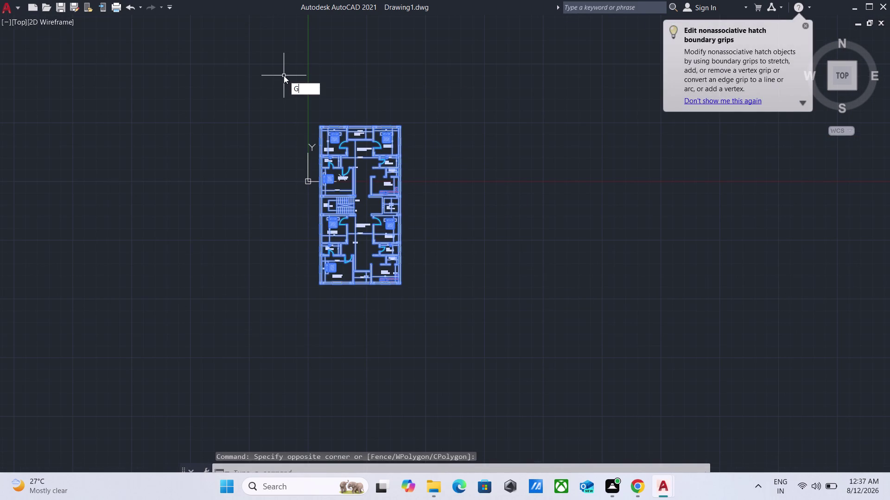
key(Return)
Window-select the grouped floor plan.
scroll(up, 3)
drag(380, 301, 376, 299)
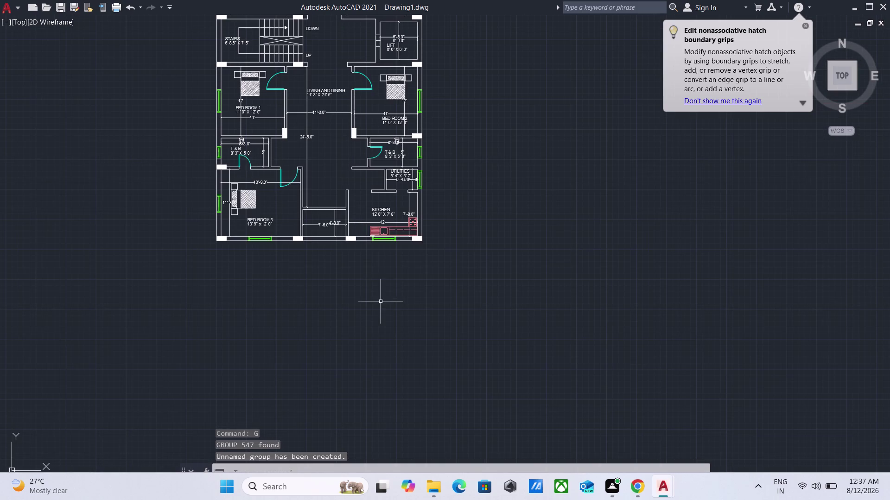
drag(375, 299, 364, 289)
click(295, 195)
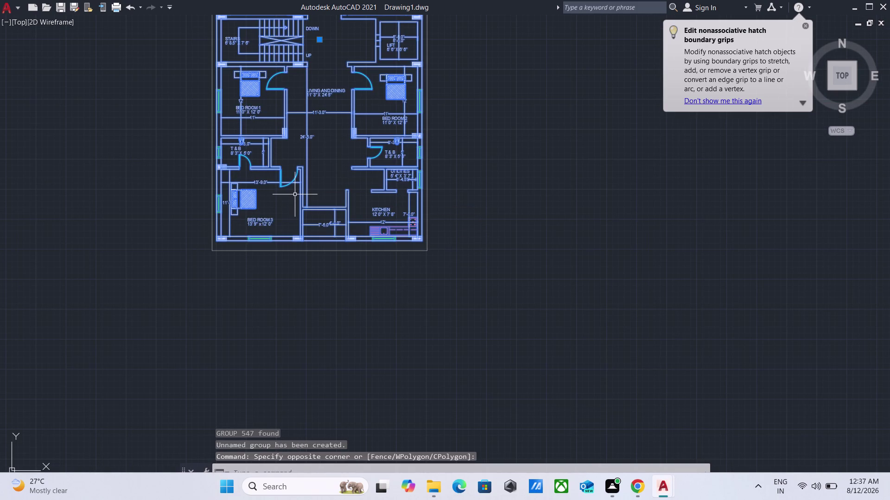
Move the grouped plan from its bottom edge to a new position.
key(m)
key(Return)
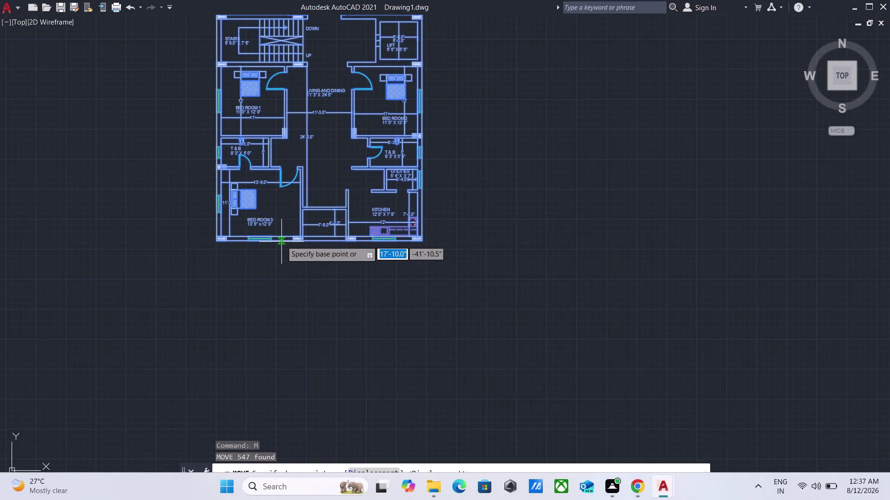
click(282, 242)
scroll(down, 3)
middle_drag(295, 150, 304, 312)
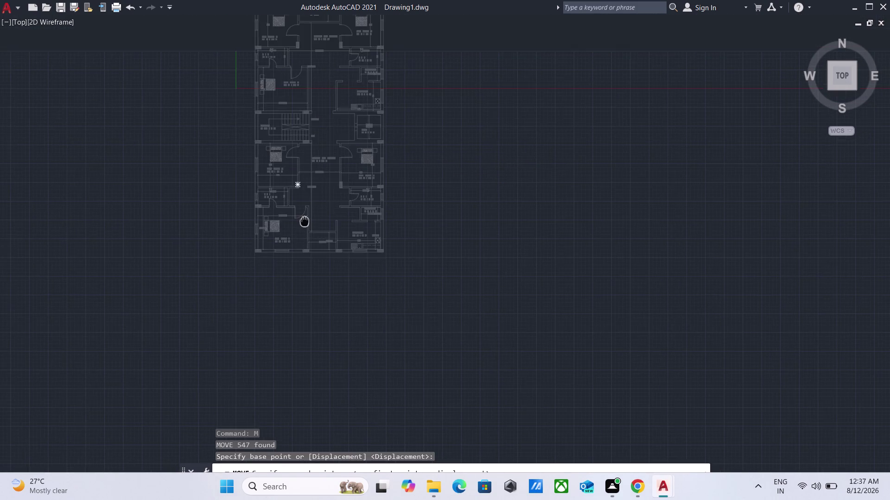
middle_drag(304, 312, 285, 414)
middle_drag(335, 276, 285, 361)
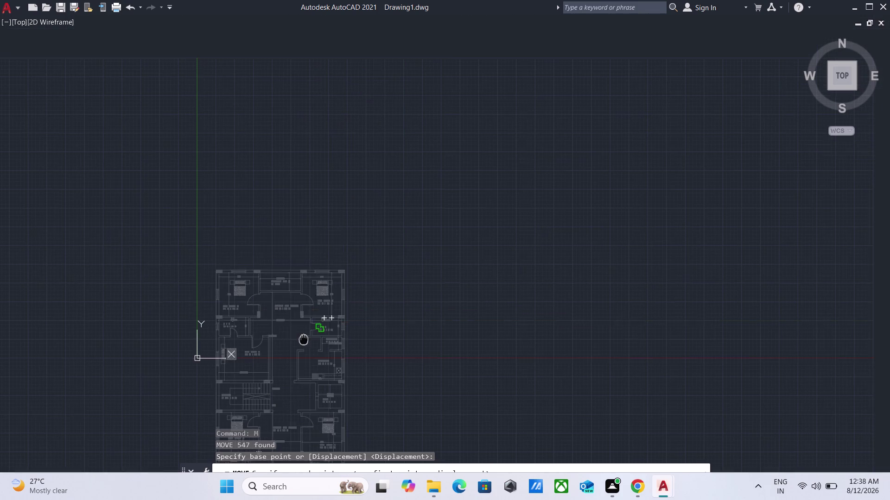
middle_drag(285, 361, 251, 392)
click(358, 325)
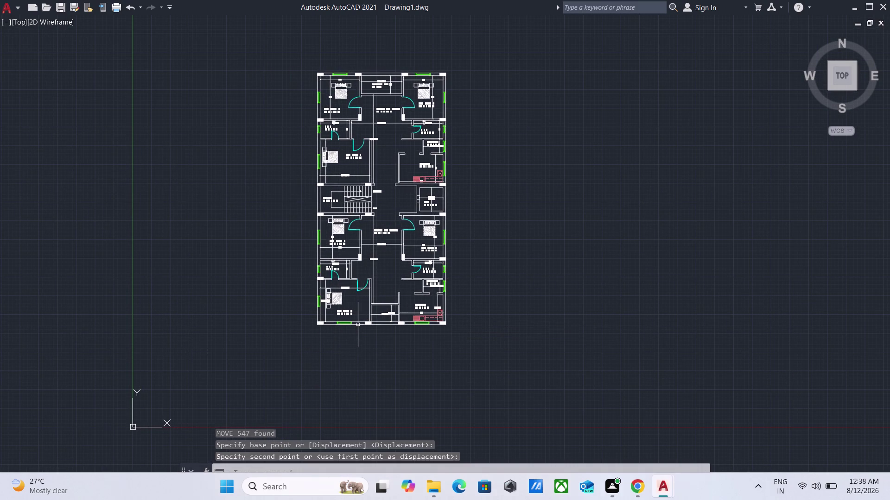
scroll(up, 3)
scroll(up, 3)
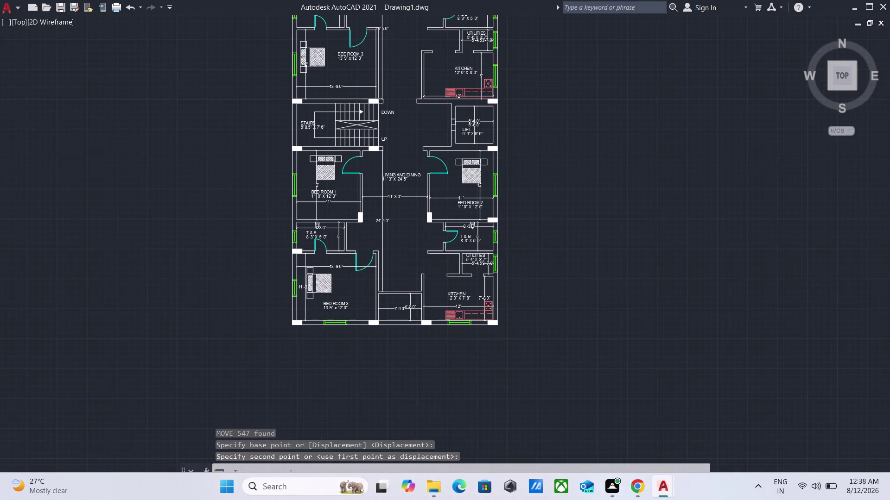
Select the moved plan and ungroup it with UNG.
click(499, 336)
click(441, 240)
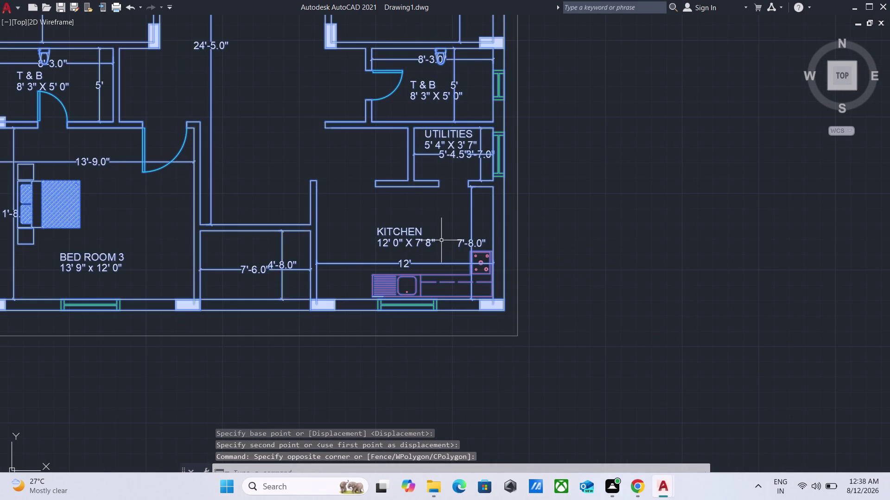
scroll(down, 3)
middle_drag(475, 236, 467, 297)
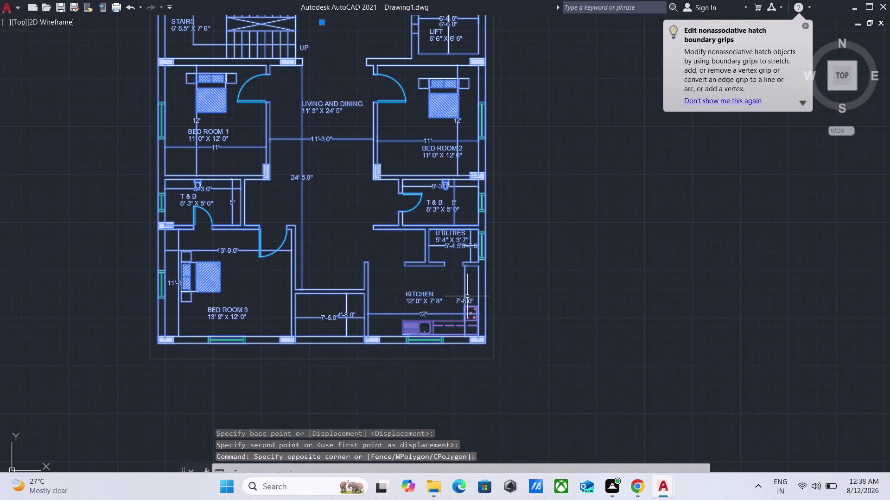
text(UNG)
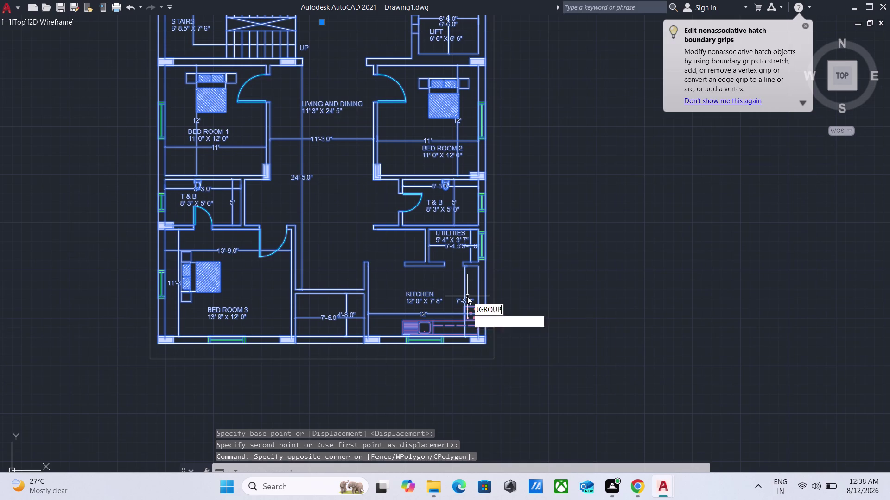
key(Return)
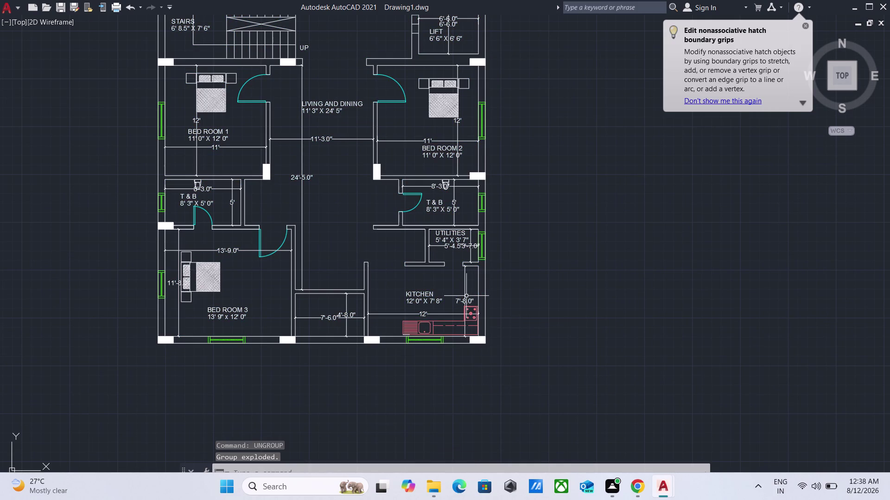
middle_drag(339, 65, 354, 321)
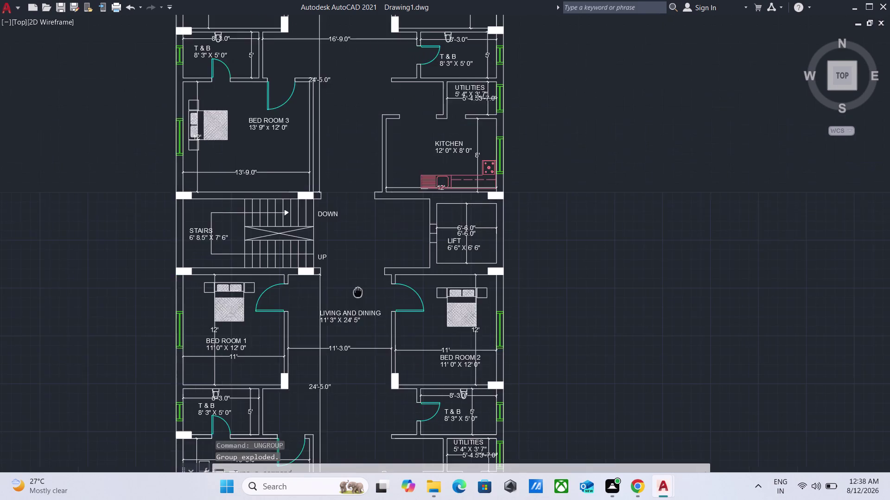
Bring the upper floor's SITTING OUT 5' WIDE label into view and select it.
middle_drag(353, 321, 353, 321)
middle_drag(340, 63, 343, 243)
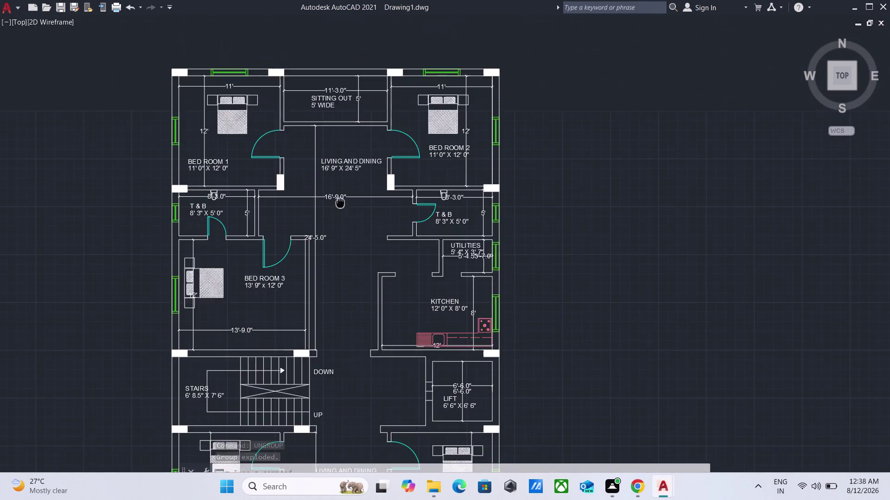
middle_drag(343, 242, 346, 269)
scroll(up, 3)
scroll(up, 3)
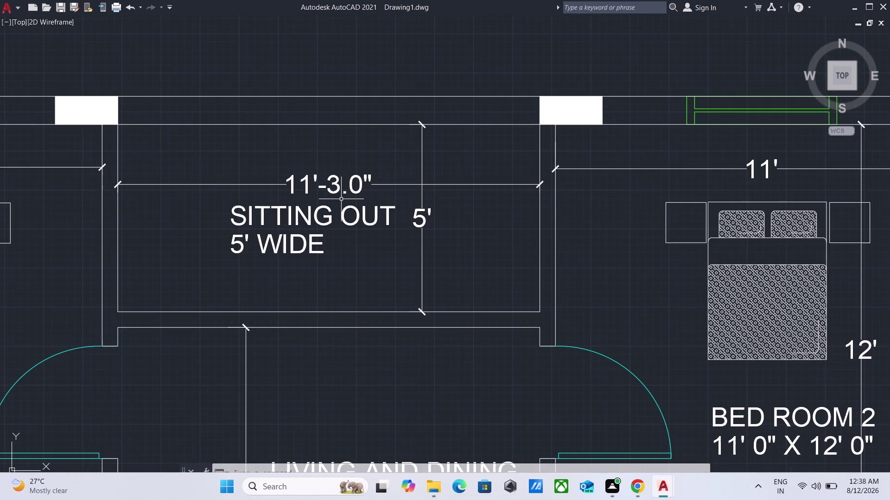
click(367, 285)
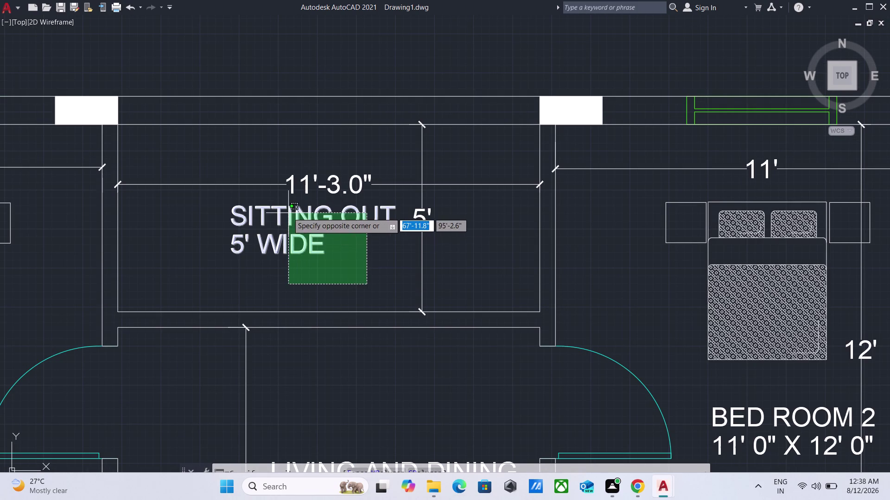
click(287, 213)
Copy the label into the lower sitting-out space beside the 7'-6" dimension.
text(C)
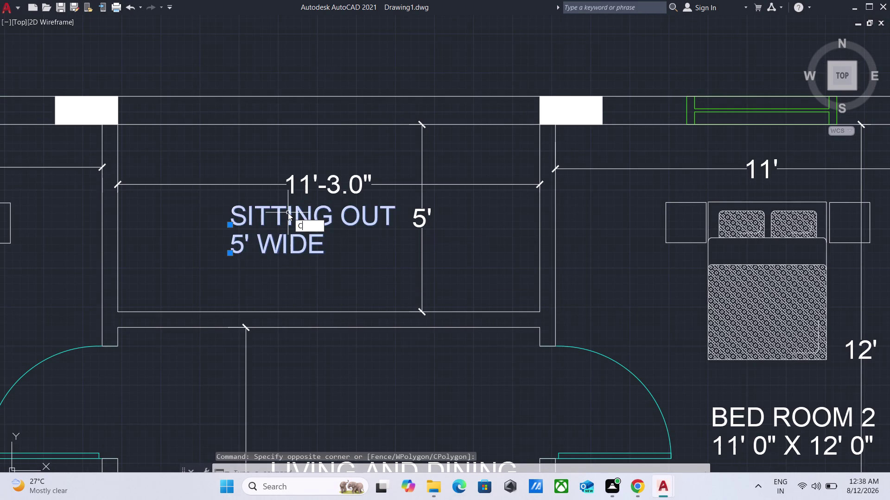
text(O)
key(Return)
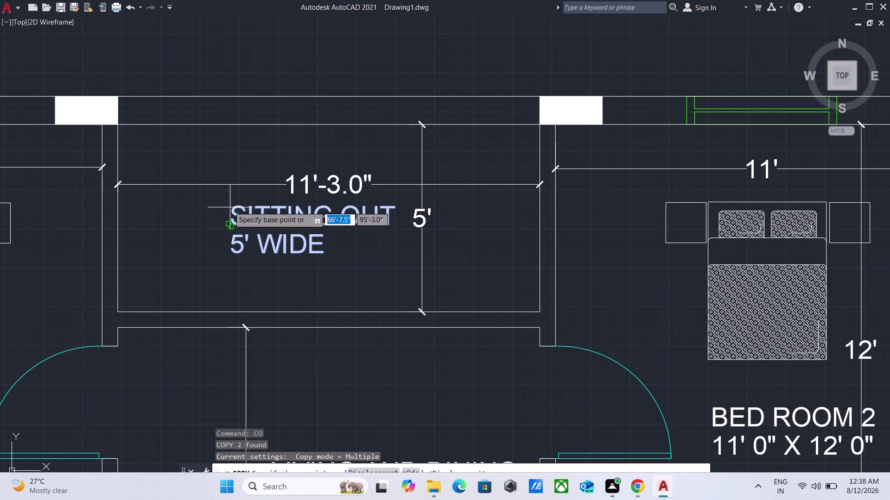
click(230, 224)
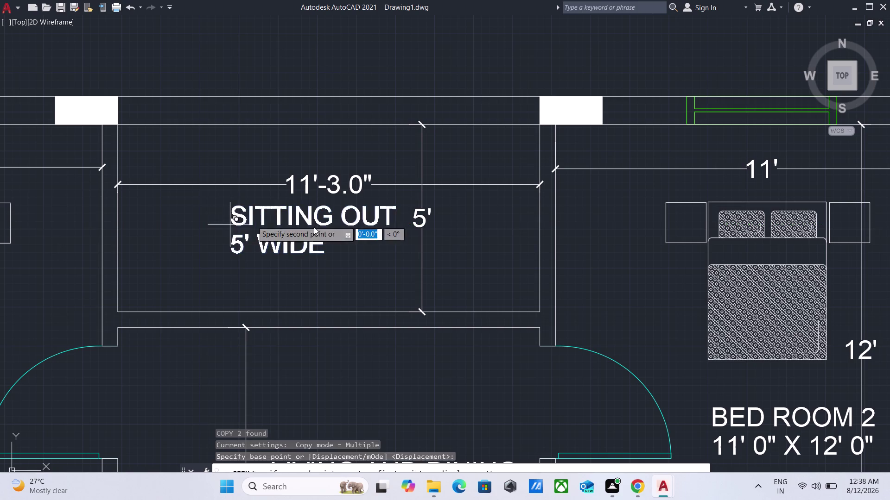
scroll(down, 3)
middle_drag(336, 289, 299, 43)
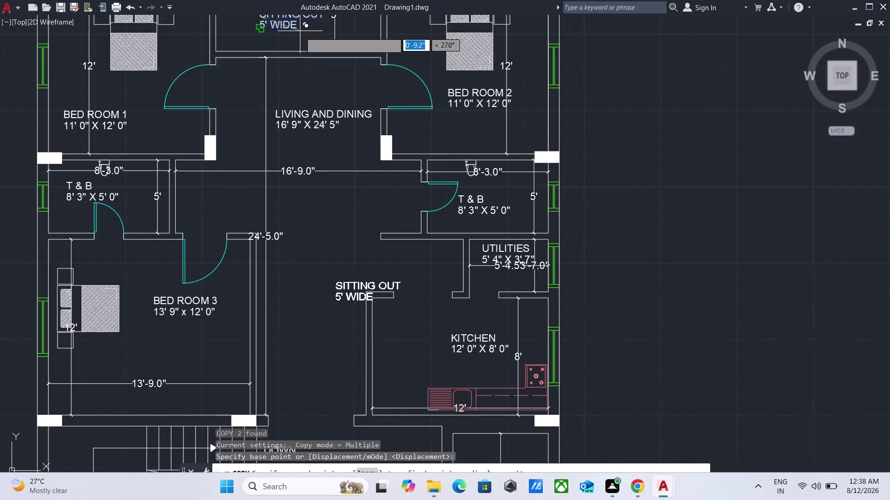
scroll(down, 3)
middle_drag(324, 239, 310, 0)
scroll(down, 3)
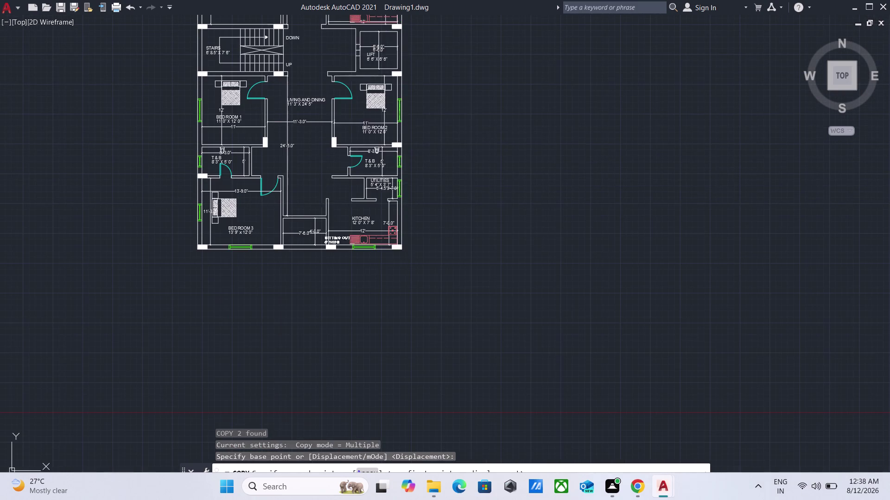
scroll(up, 3)
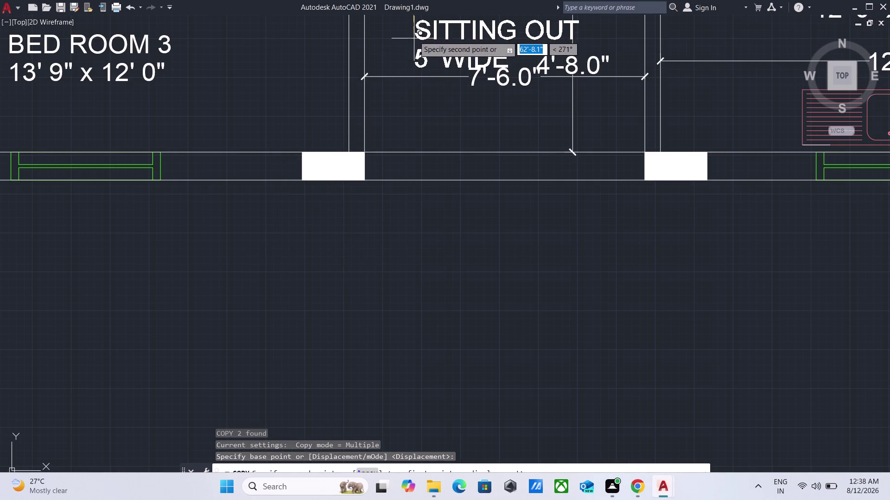
middle_drag(415, 36, 385, 167)
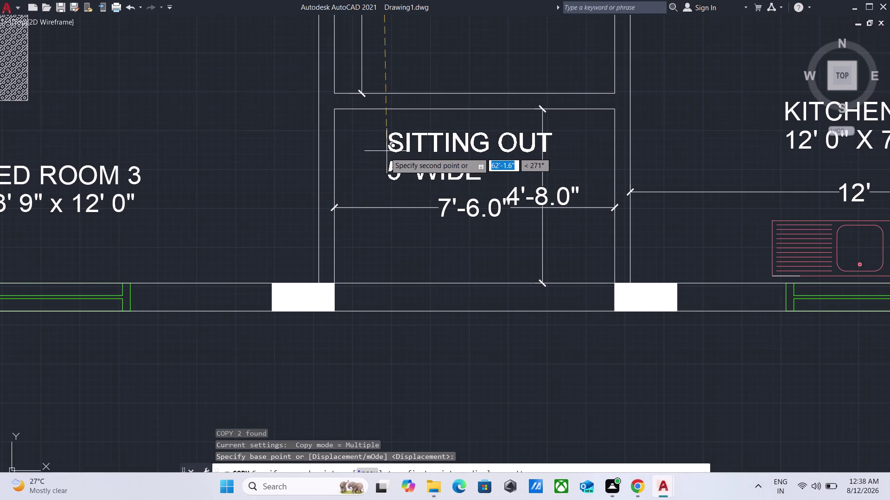
click(377, 154)
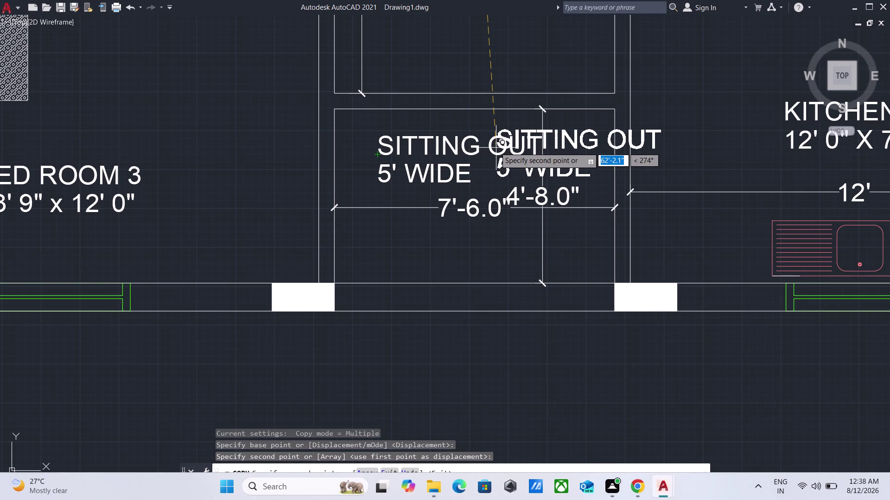
key(Escape)
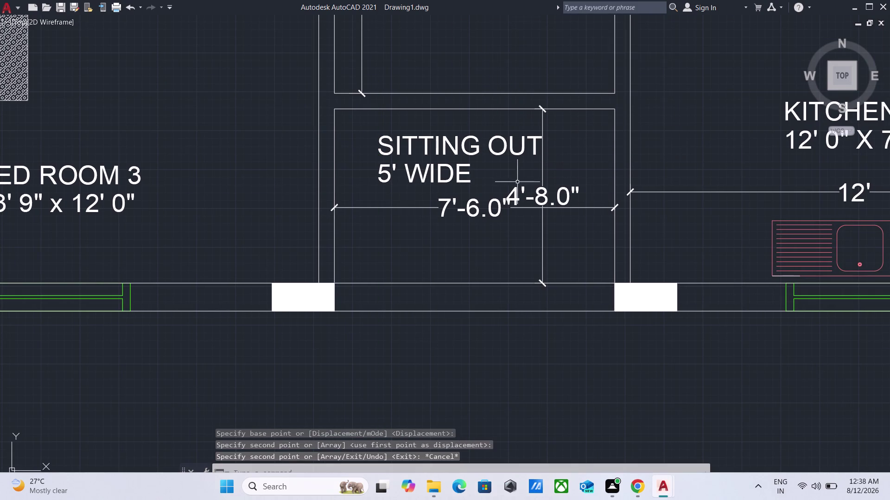
double_click(387, 168)
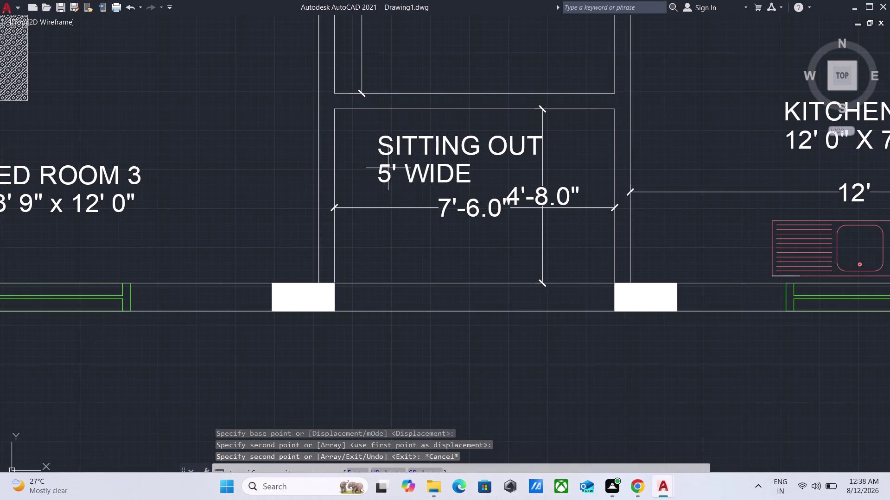
key(Escape)
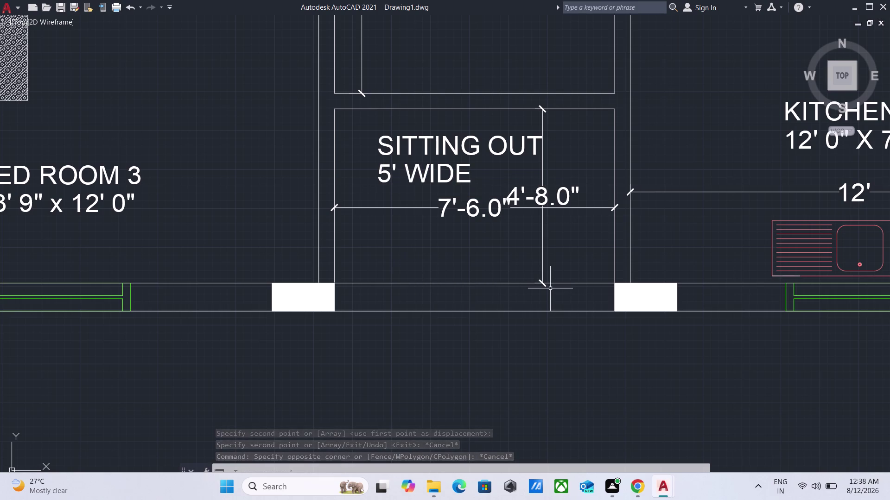
Zoom in on the copied lower sitting-out label.
scroll(down, 3)
scroll(up, 3)
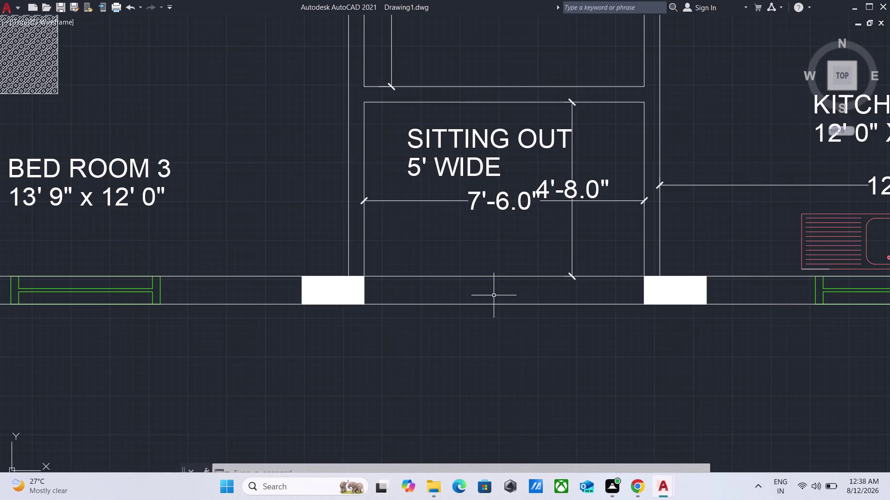
scroll(up, 3)
scroll(down, 3)
scroll(down, 3)
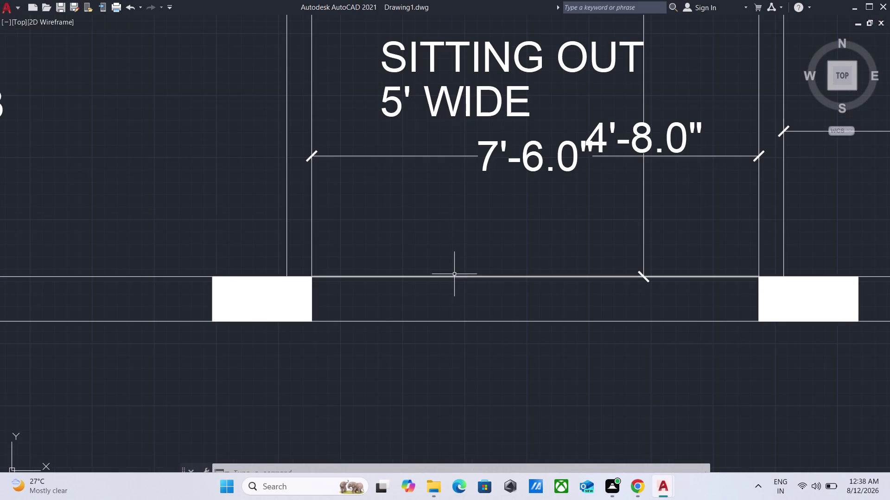
scroll(down, 3)
scroll(up, 3)
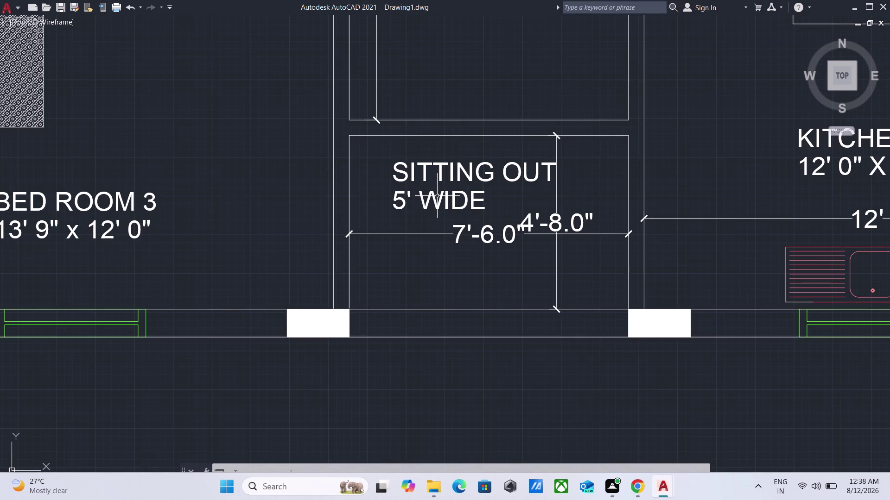
Change the label's second line from 5' WIDE to 4' 8" WIDE.
double_click(401, 199)
click(400, 200)
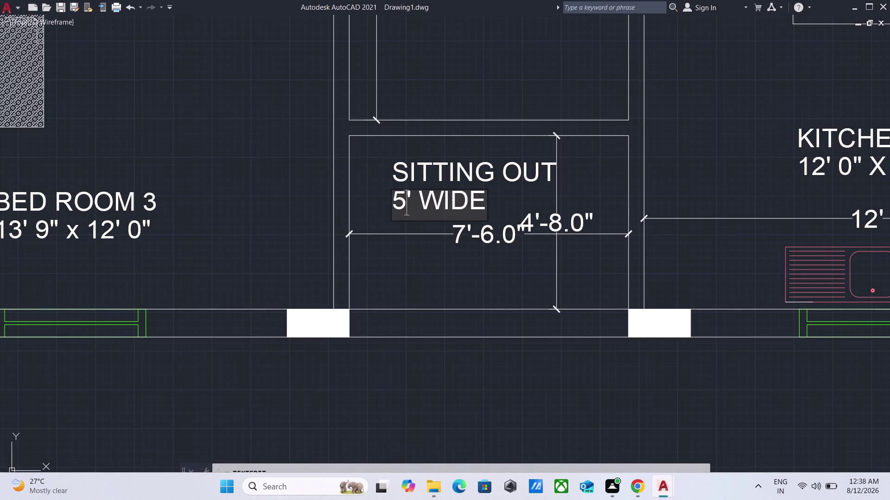
key(BackSpace)
key(4)
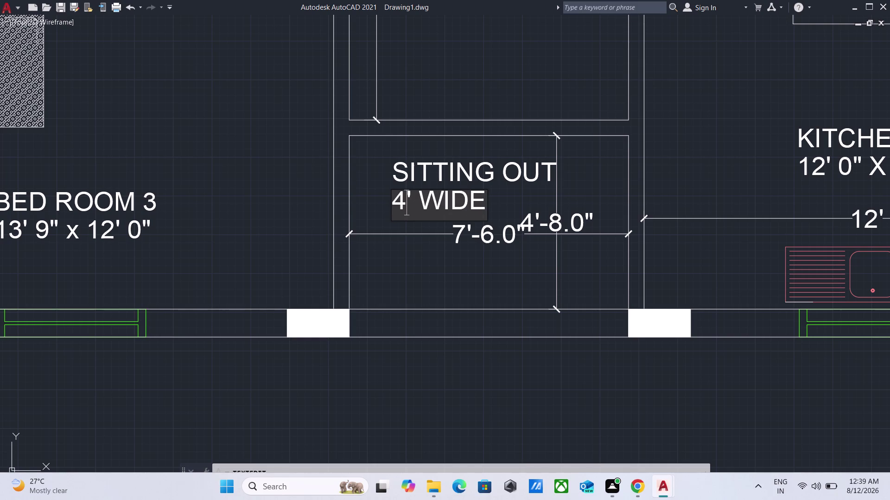
click(412, 202)
key(space)
text(8)
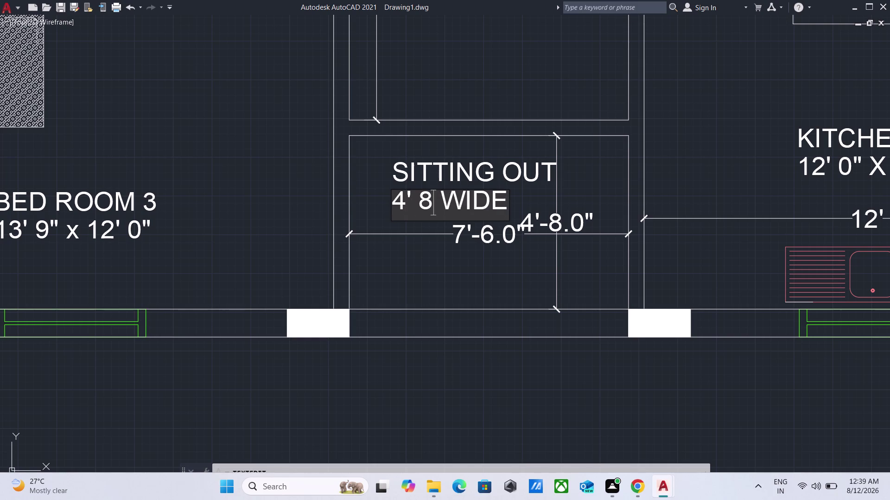
key(shift+quotedbl)
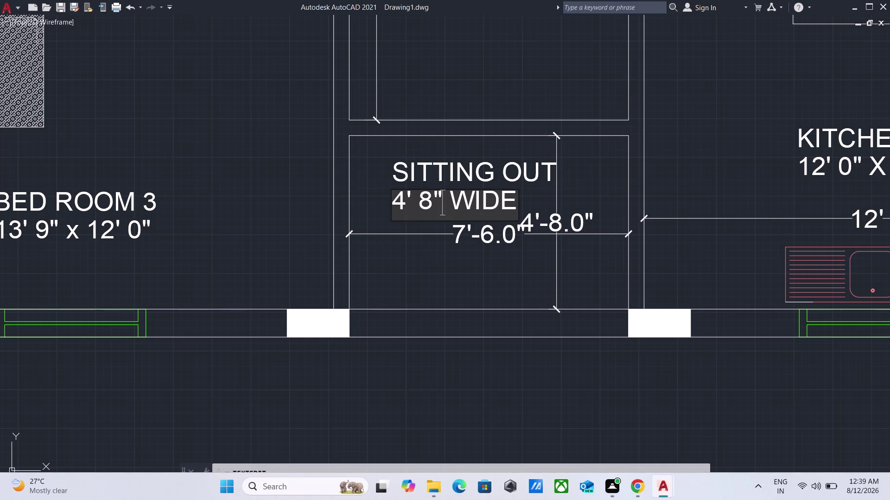
key(space)
key(Return)
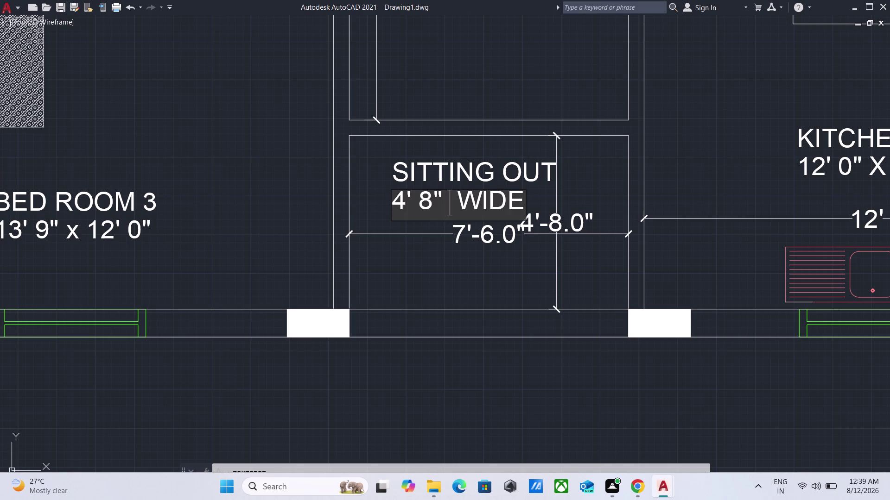
key(Return)
scroll(down, 3)
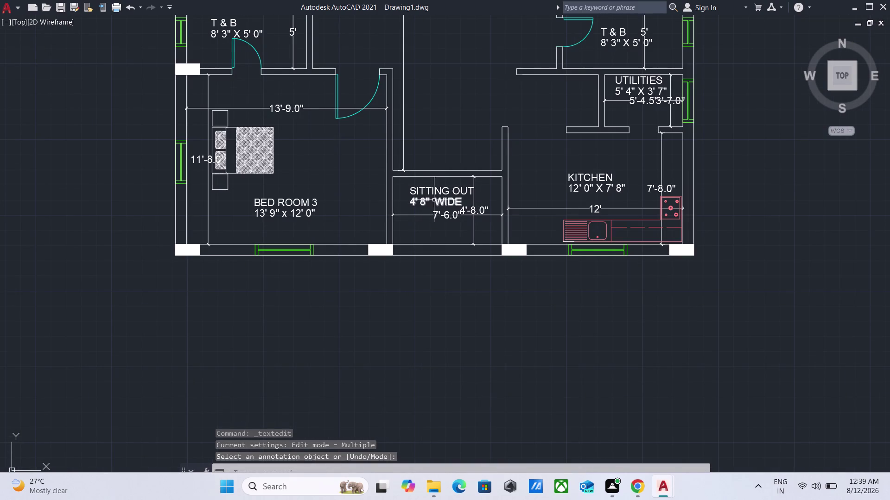
Frame both floor plans in view and window-select them together.
middle_drag(447, 141, 436, 198)
scroll(down, 3)
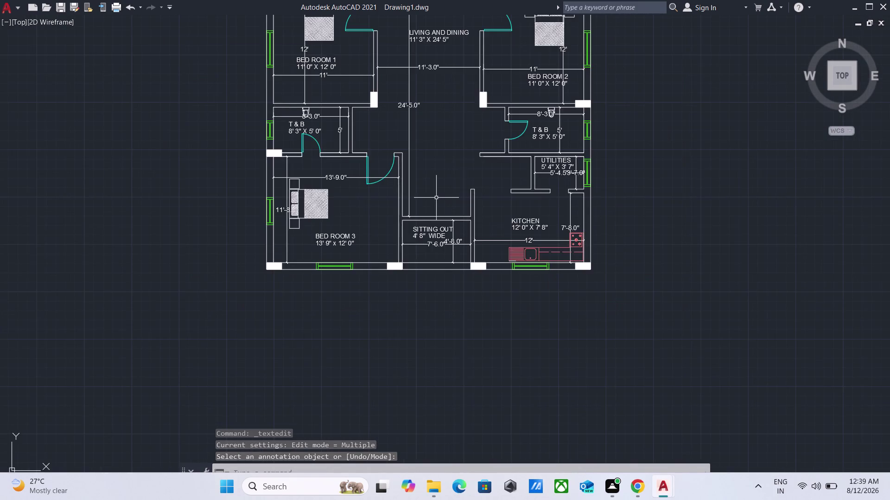
scroll(down, 3)
middle_drag(436, 197, 425, 245)
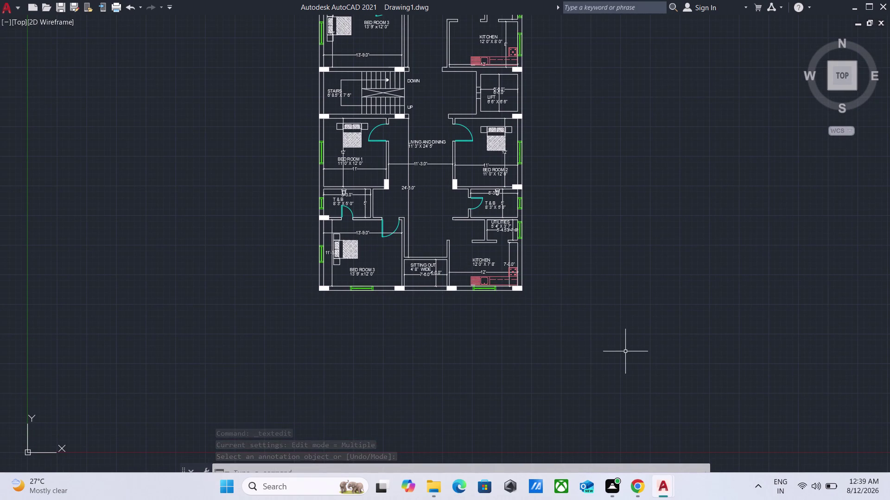
drag(627, 351, 610, 343)
scroll(up, 3)
middle_click(208, 72)
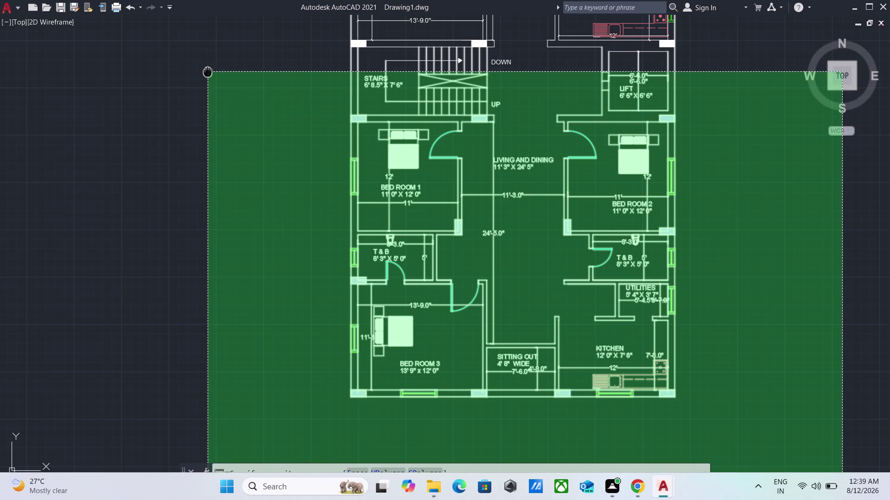
scroll(down, 3)
scroll(down, 3)
middle_drag(208, 72, 195, 194)
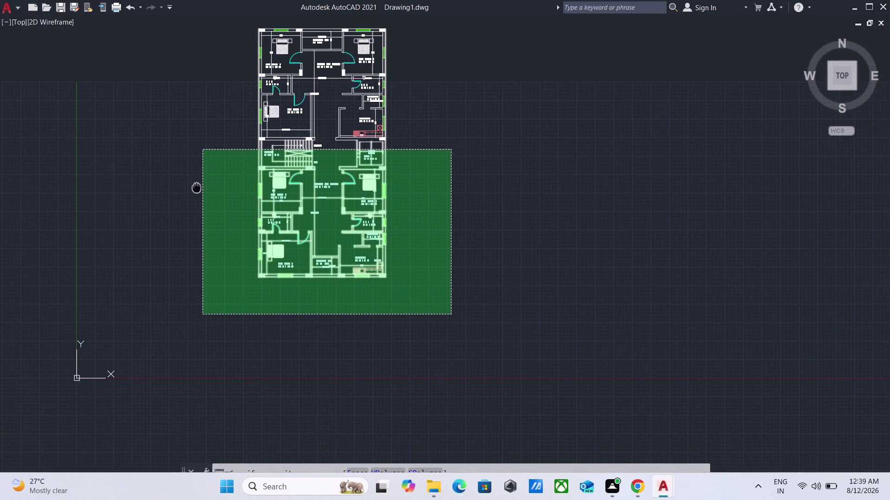
click(193, 57)
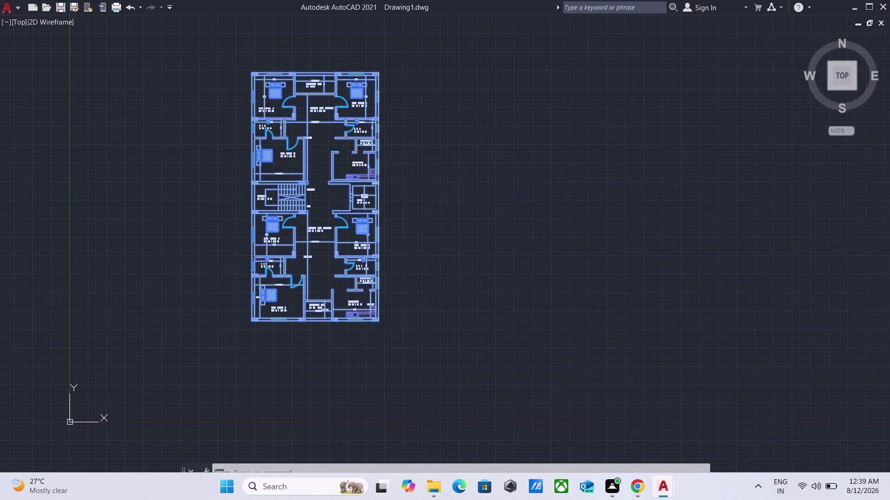
Group the selection with G as an unnamed group and recentre the floors.
key(g)
key(Return)
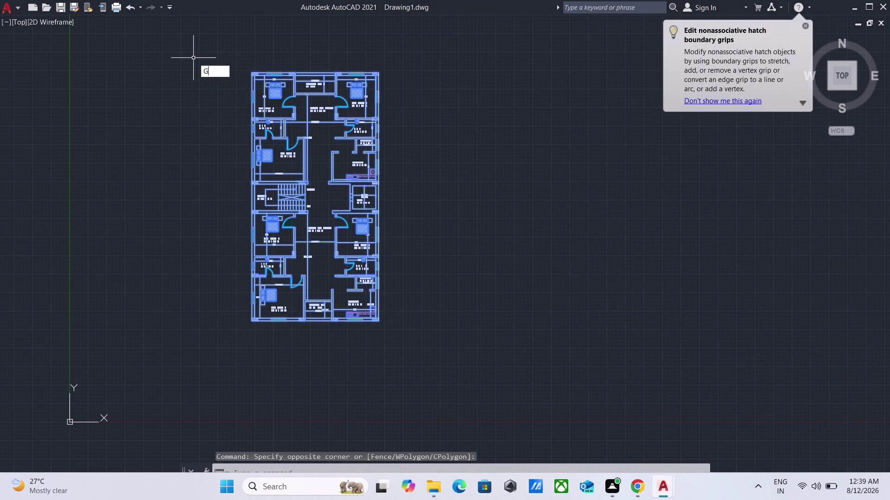
scroll(up, 3)
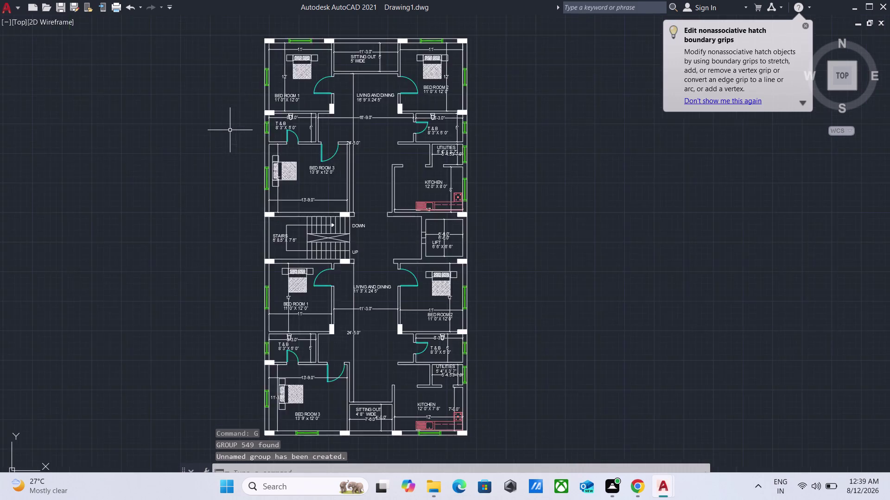
scroll(up, 3)
scroll(down, 3)
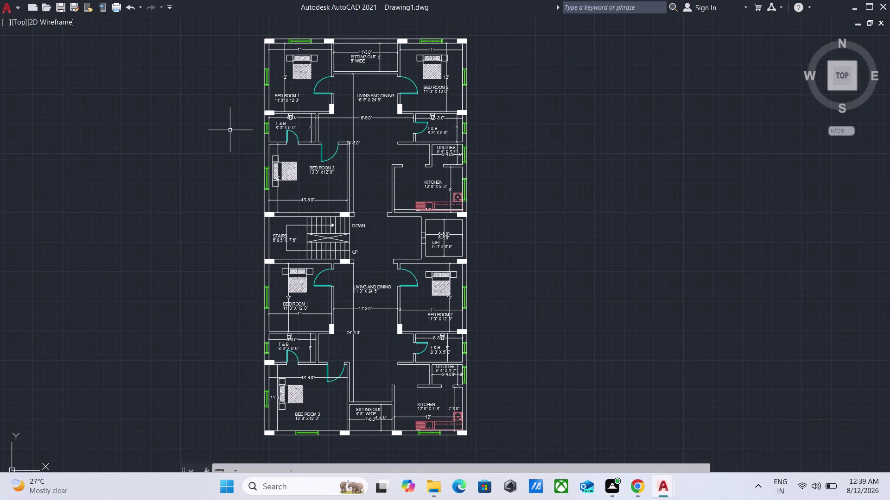
middle_drag(230, 129, 254, 40)
middle_drag(255, 40, 269, 96)
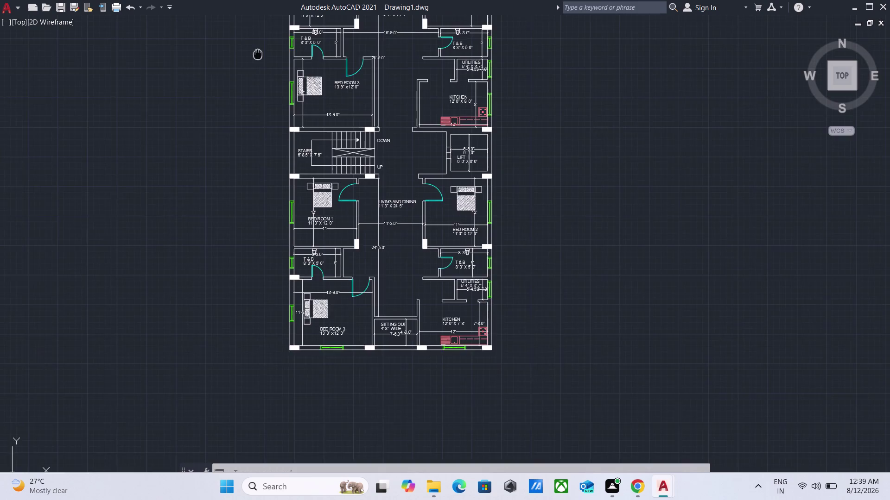
middle_drag(269, 96, 284, 133)
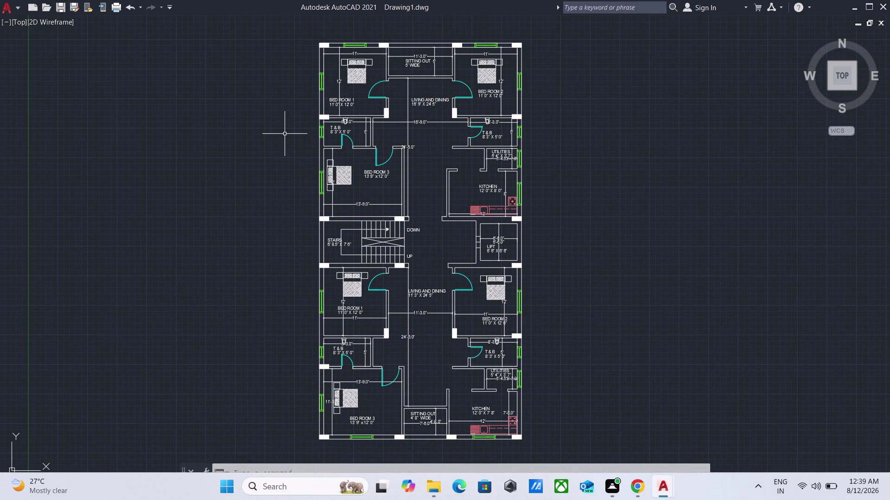
key(shift+super+s)
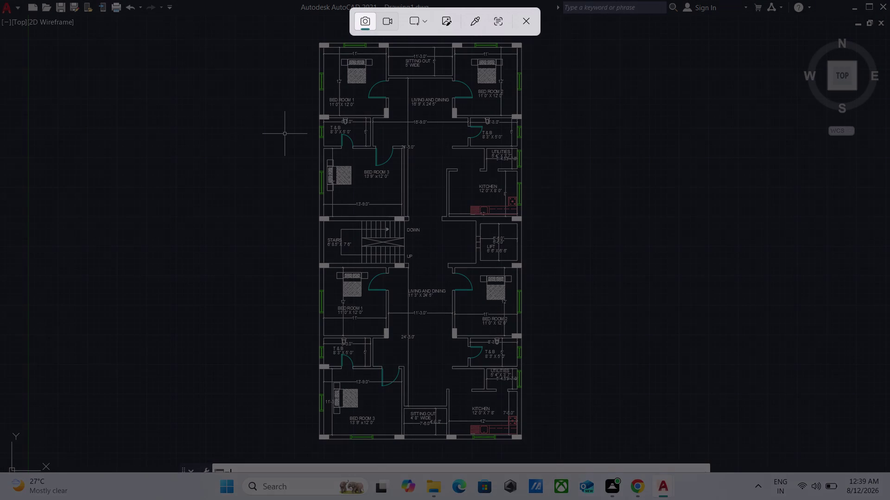
Snip a screenshot of the whole two-floor plan to the clipboard.
key(Escape)
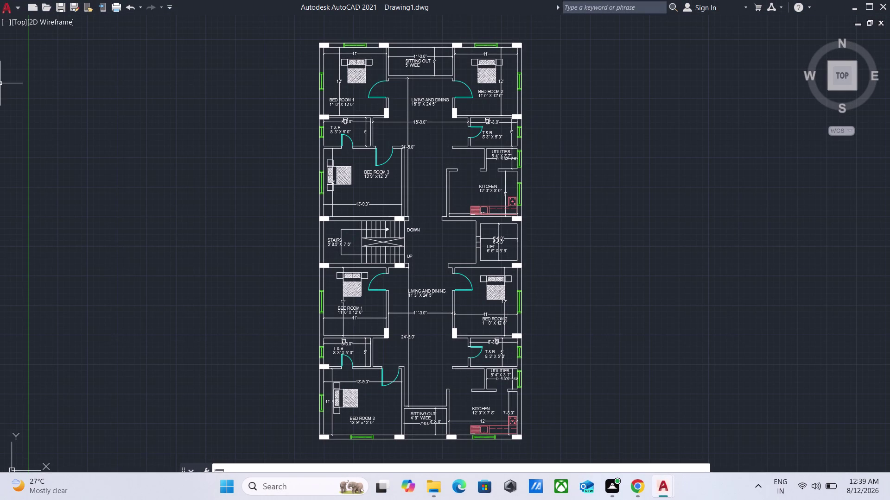
key(shift+super+s)
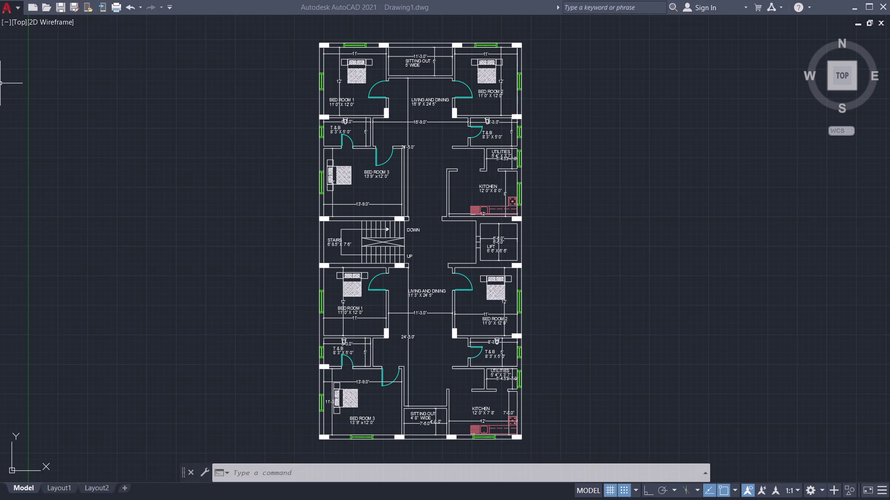
drag(277, 25, 354, 111)
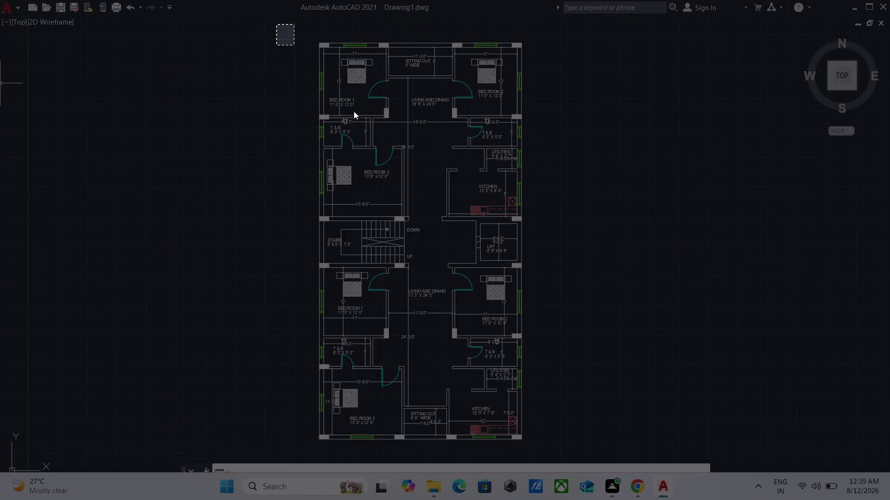
drag(354, 112, 578, 439)
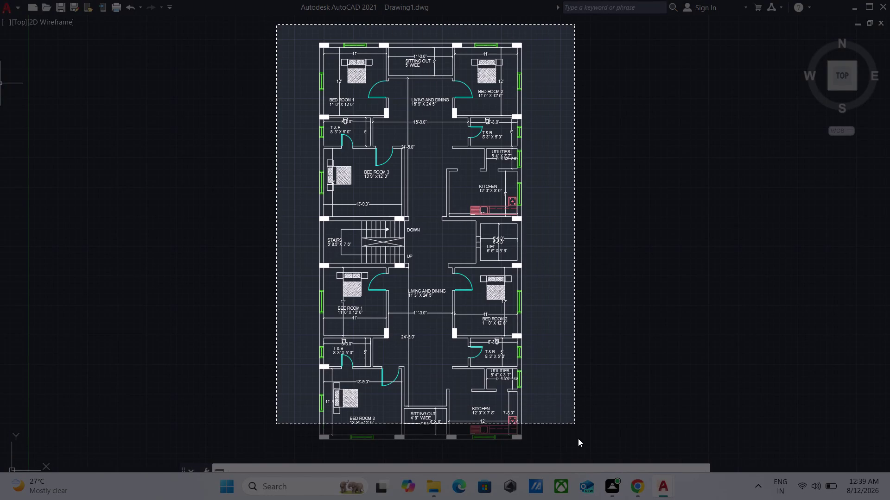
drag(578, 438, 581, 452)
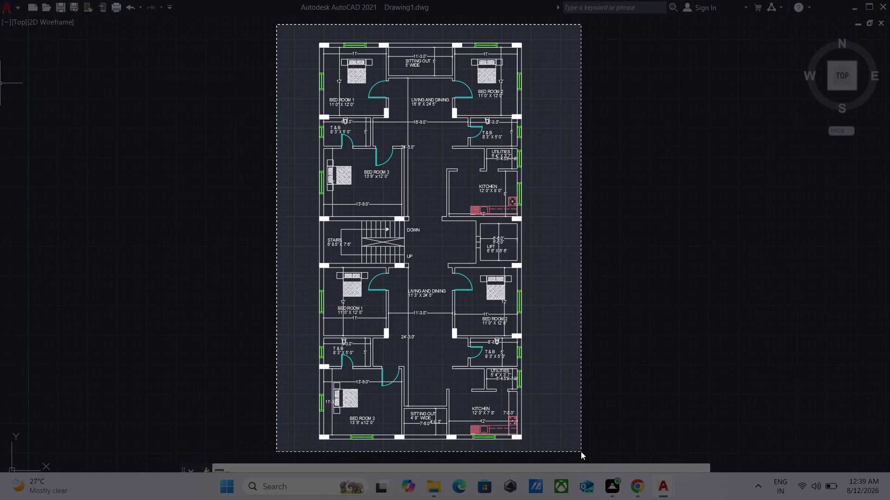
drag(581, 452, 582, 452)
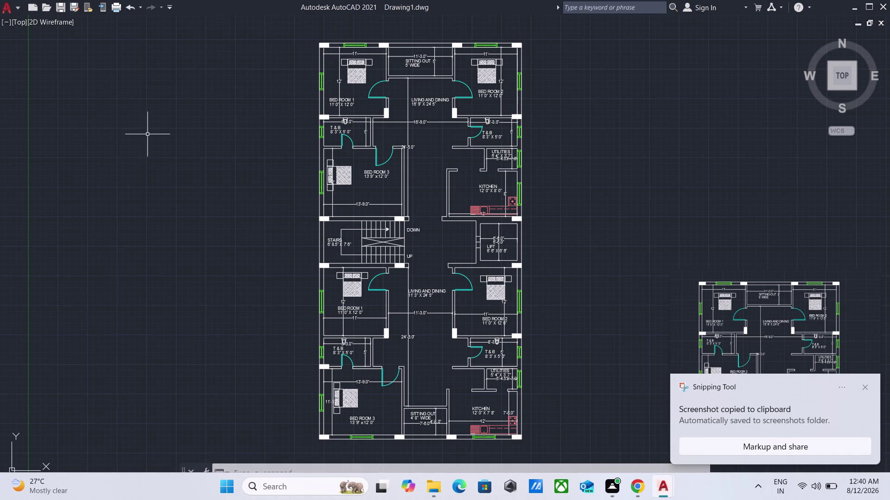
Snip a second screenshot covering the upper portion of the plan.
key(shift+super+s)
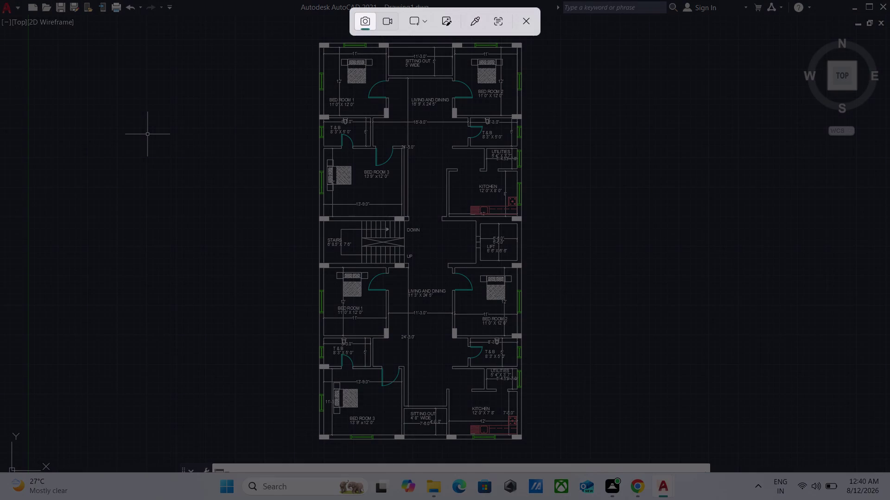
drag(285, 31, 556, 374)
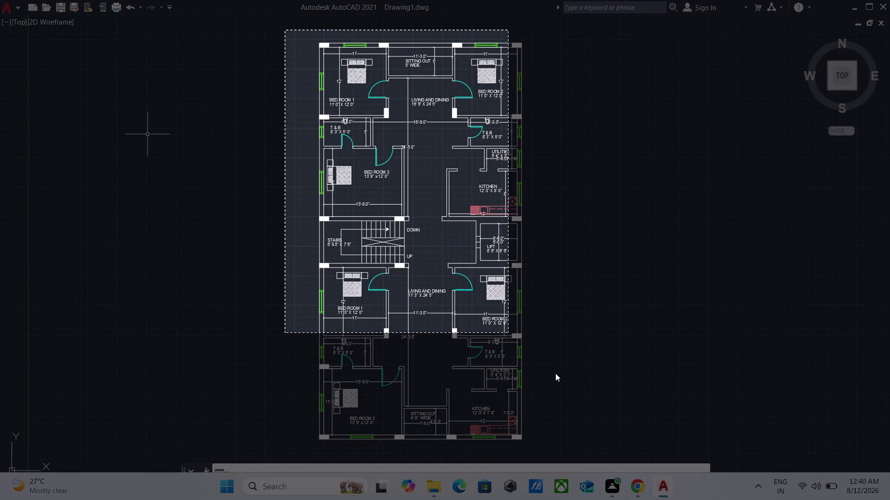
drag(556, 374, 589, 451)
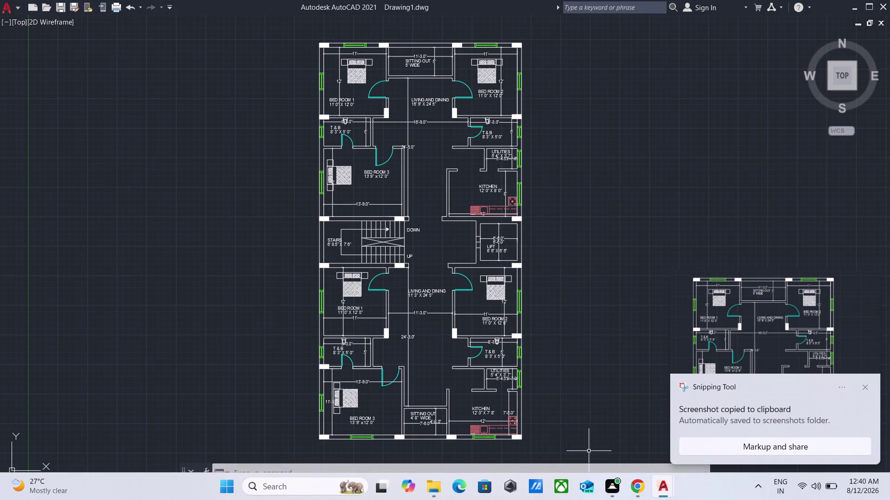
Erase the partially typed PLOT command from the command line.
text(PLOT)
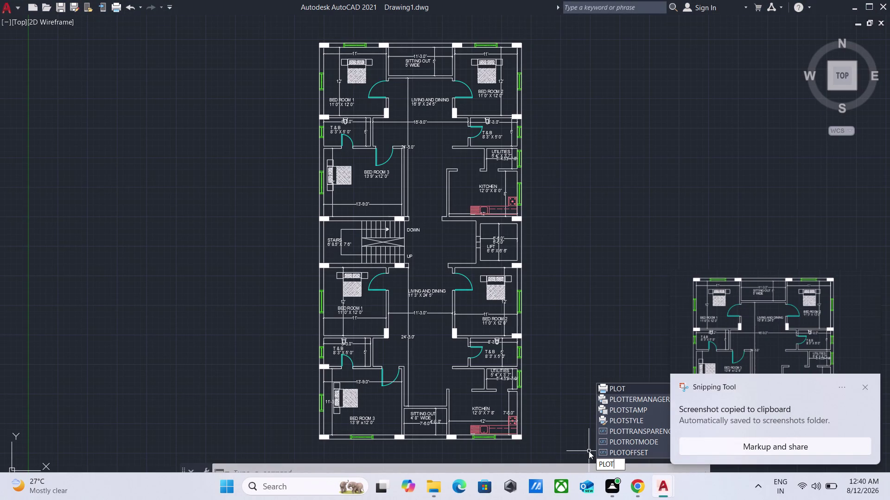
key(BackSpace)
key(BackSpace)
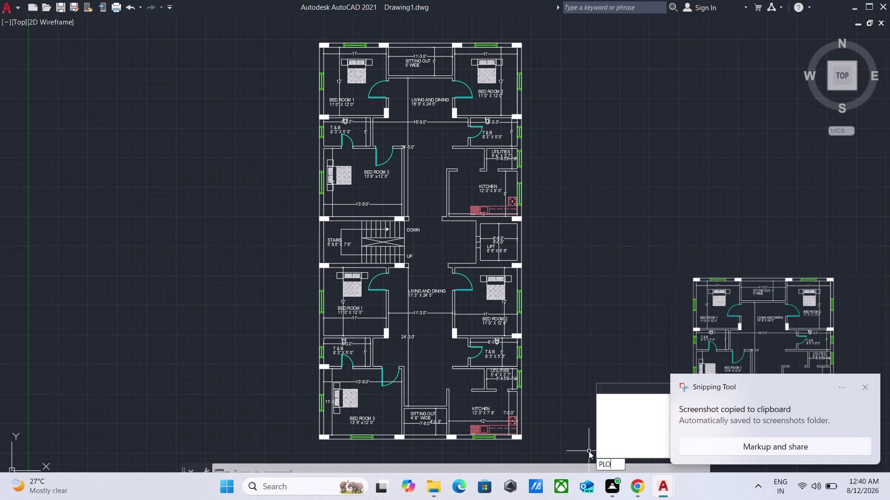
key(BackSpace)
key(BackSpace)
key(BackSpace)
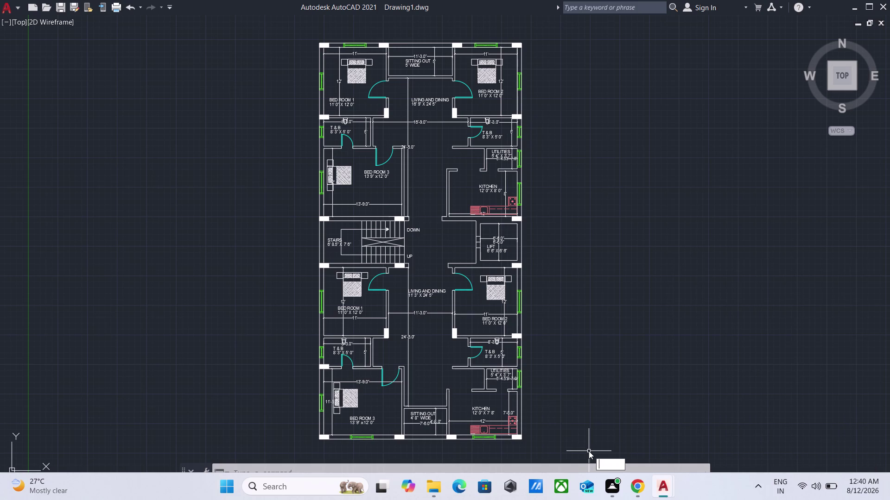
Cancel the pending command, zoom out, and begin saving the drawing.
key(ctrl+s)
key(Escape)
scroll(down, 3)
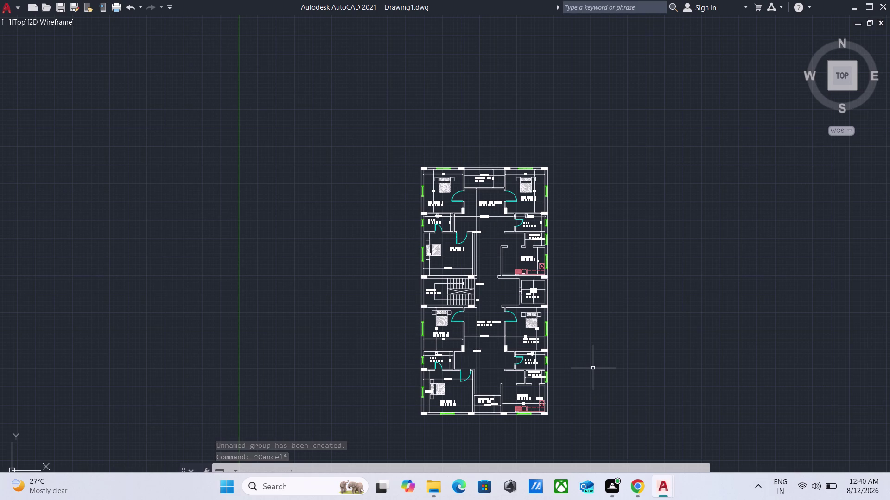
key(ctrl+s)
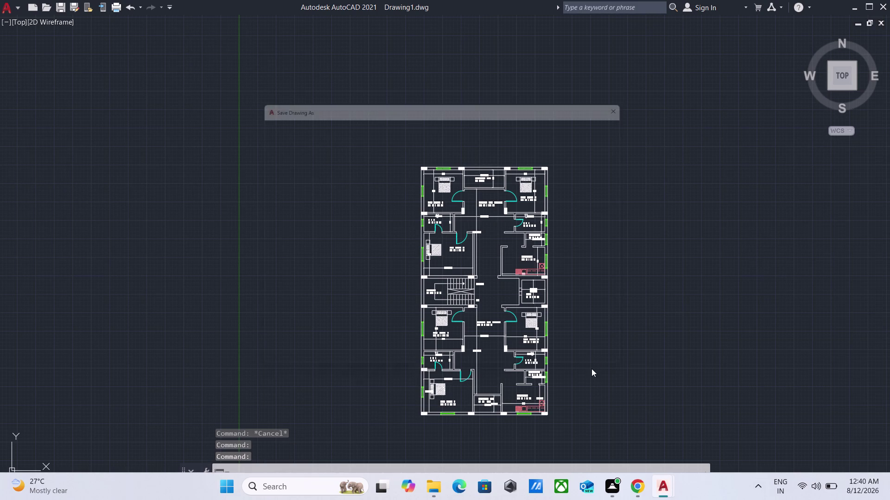
Reopen the Save Drawing As dialog and select the existing Drawing1 file name.
drag(428, 351, 346, 351)
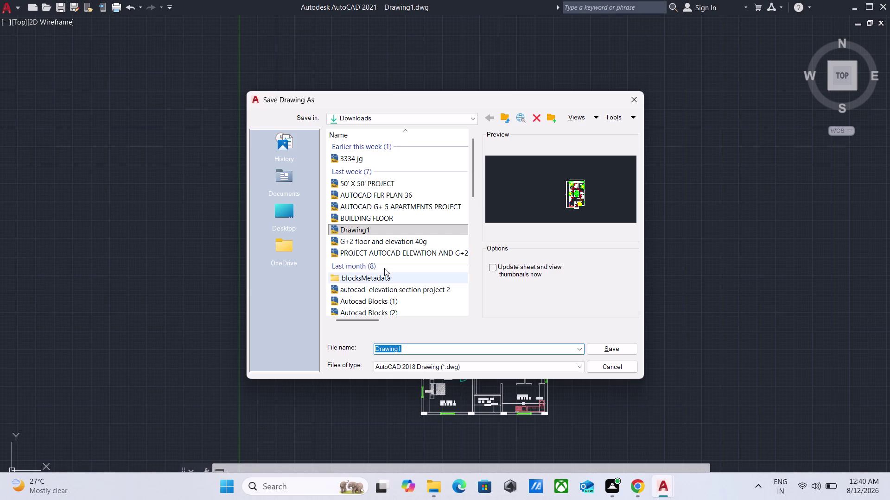
click(631, 102)
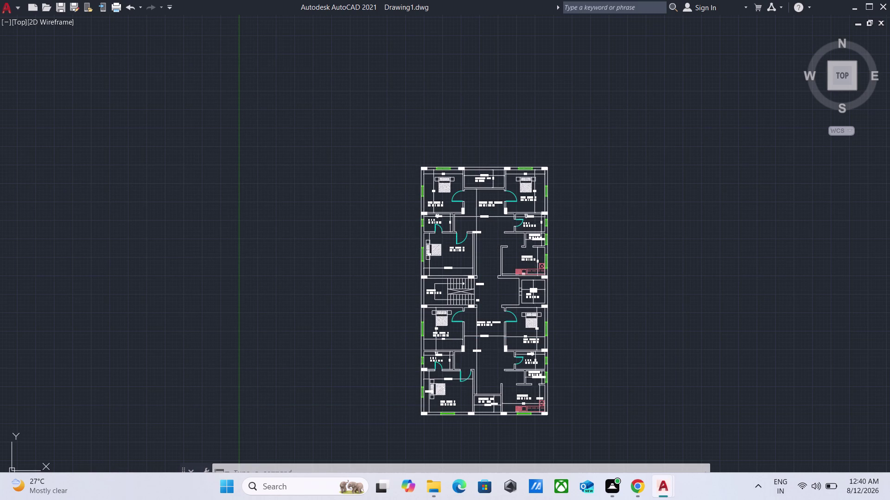
key(ctrl+s)
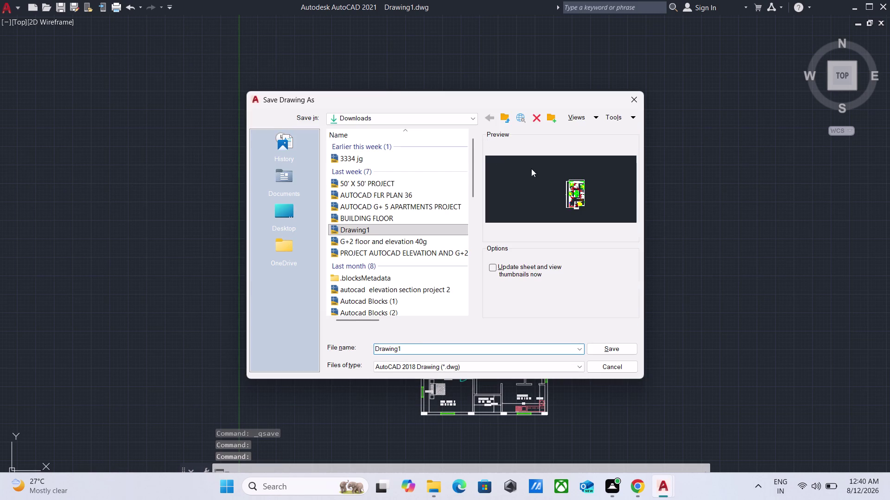
scroll(up, 3)
scroll(down, 3)
scroll(down, 3)
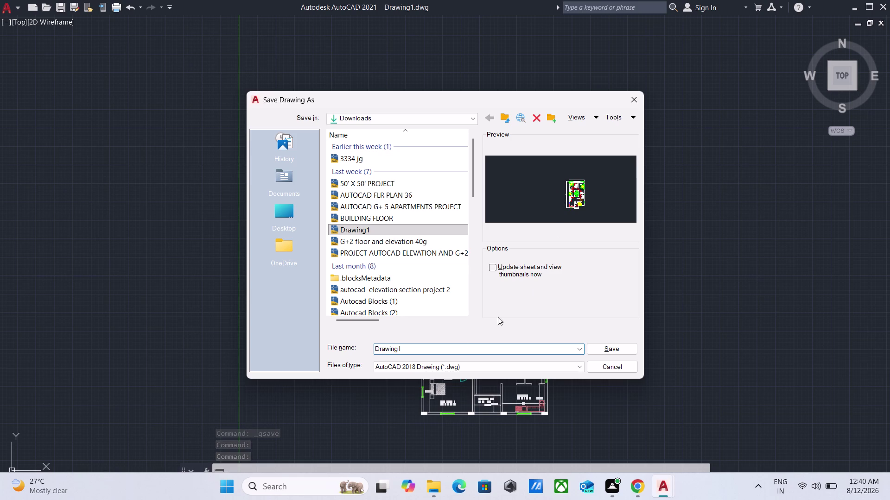
click(442, 344)
drag(441, 347, 322, 333)
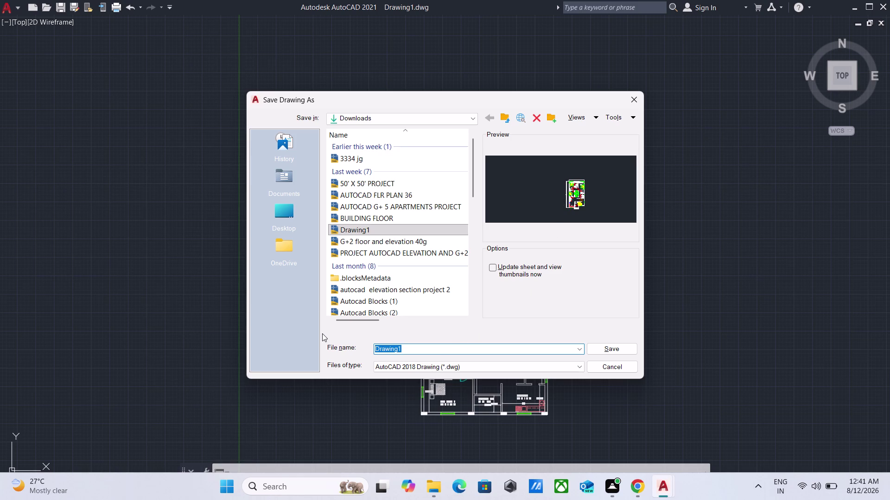
Name the file 'FLOOR PLAN FOR 3BHK' and save it to Downloads.
text(FLOOR)
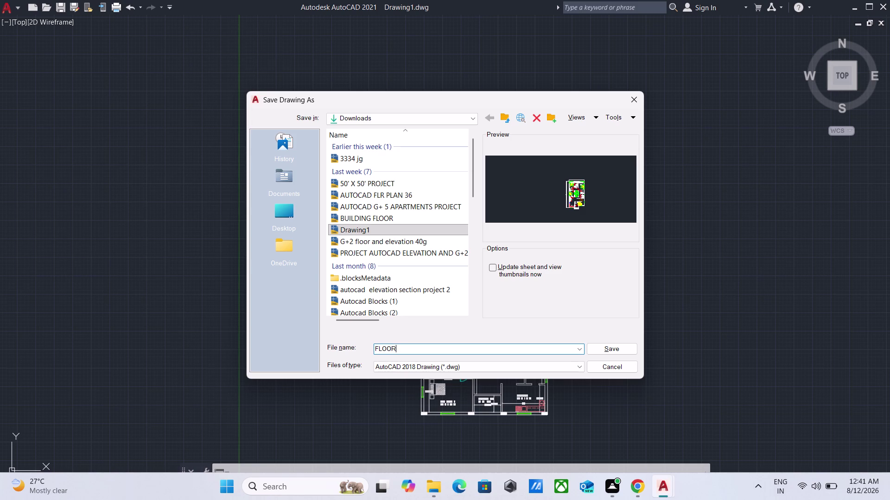
key(space)
text(PLAN)
key(space)
text(FOR)
key(space)
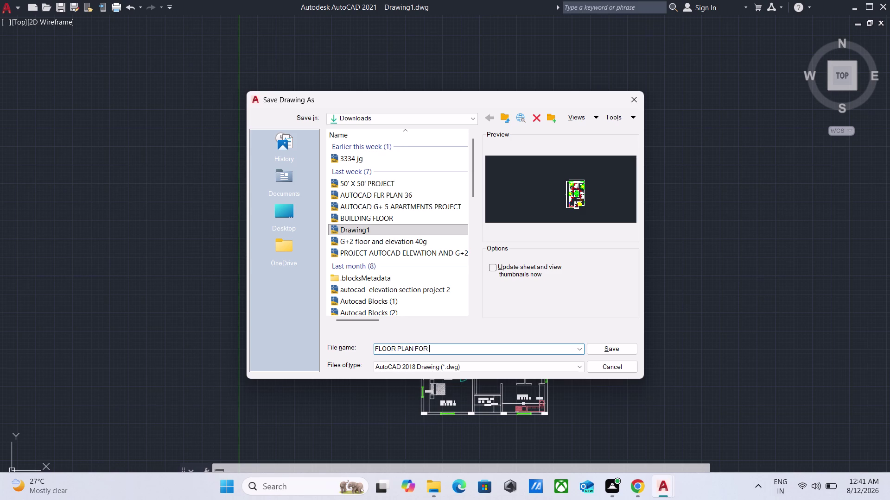
text(3BH)
key(k)
click(622, 348)
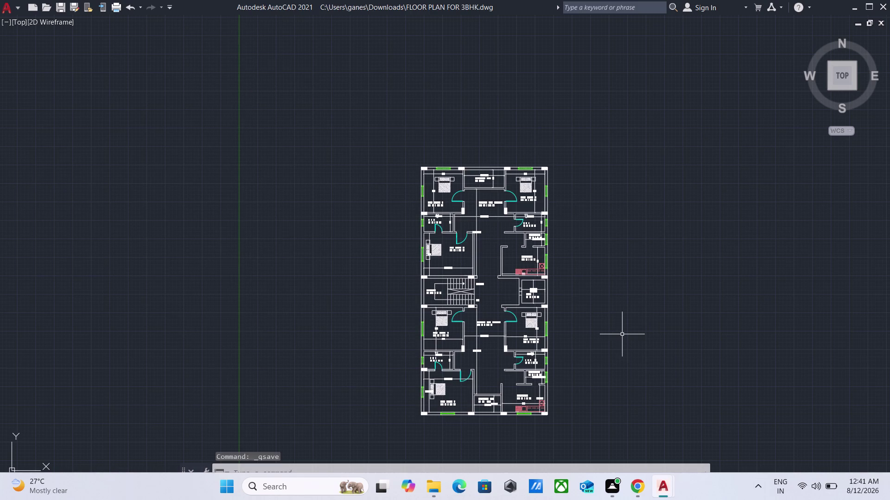
Pan and zoom until the whole two-floor plan is centred on screen.
scroll(up, 3)
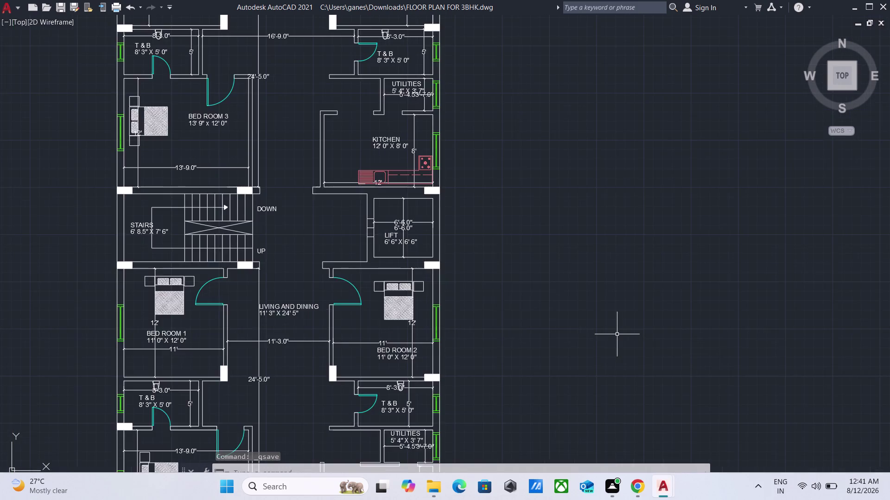
scroll(down, 3)
scroll(up, 3)
middle_drag(616, 334, 613, 264)
scroll(down, 3)
middle_click(612, 264)
middle_drag(613, 265, 608, 291)
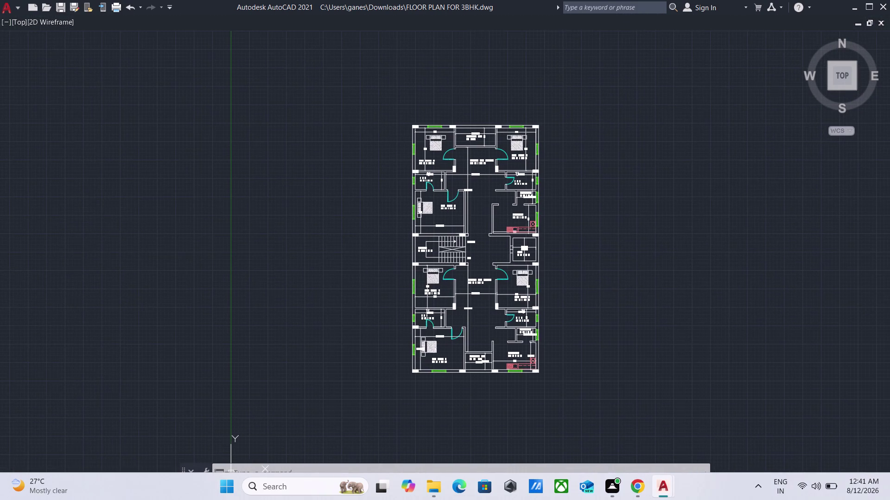
scroll(up, 3)
scroll(down, 3)
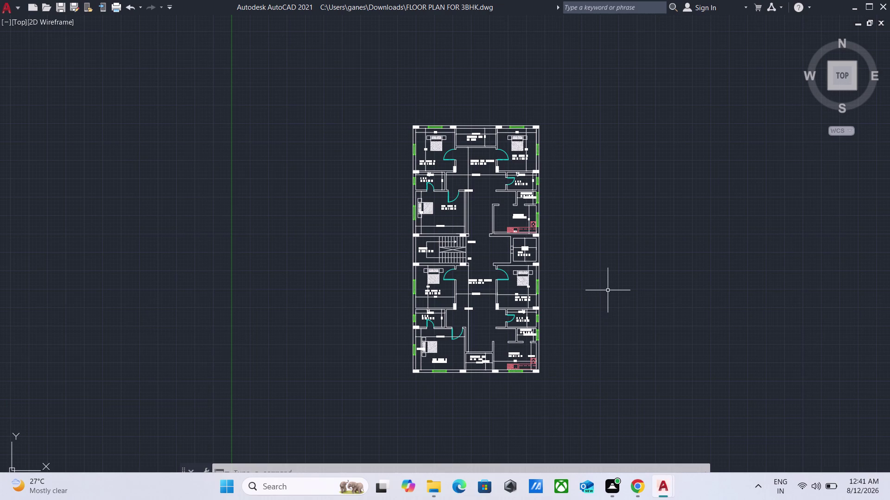
scroll(up, 3)
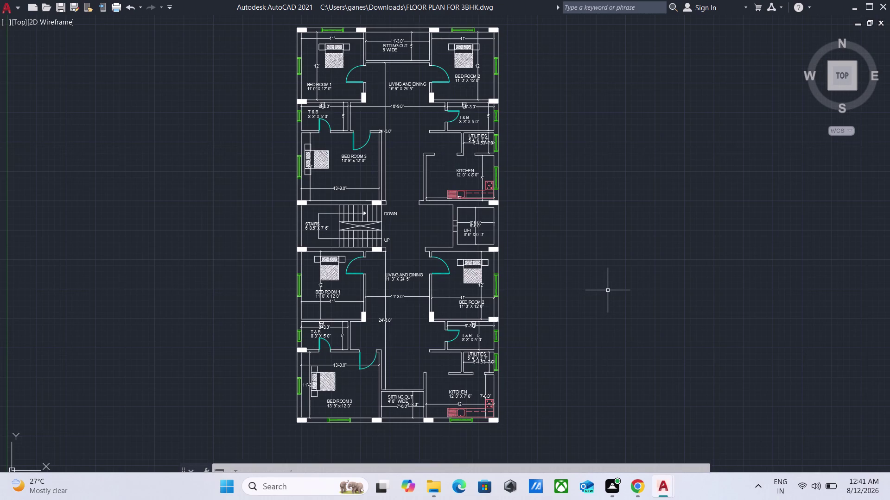
middle_drag(608, 290, 633, 311)
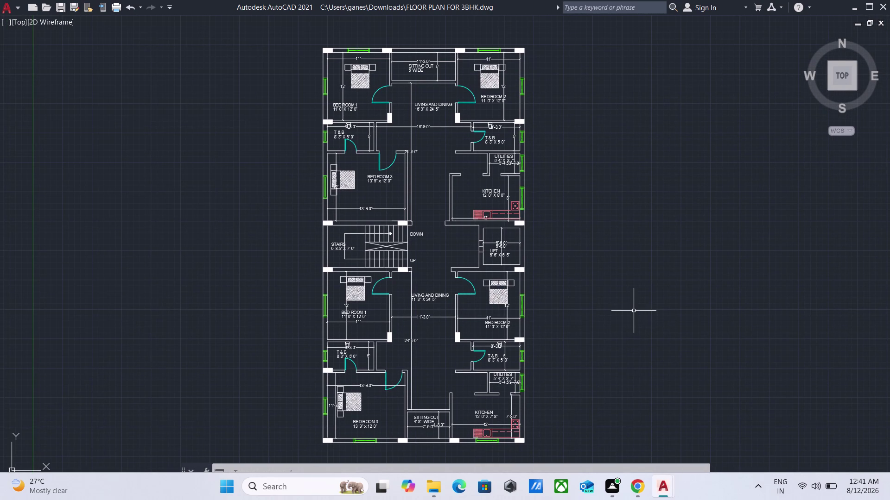
Run the PLOT command to open the plot settings.
text(PL)
text(OT)
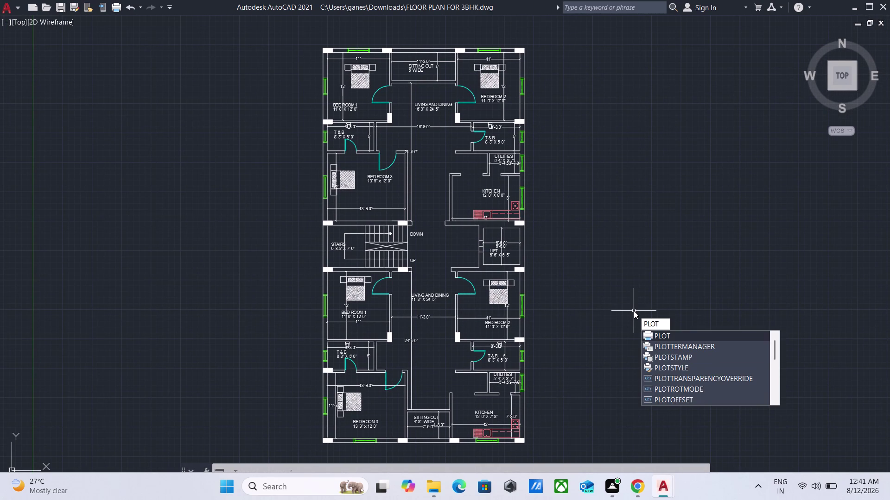
key(Return)
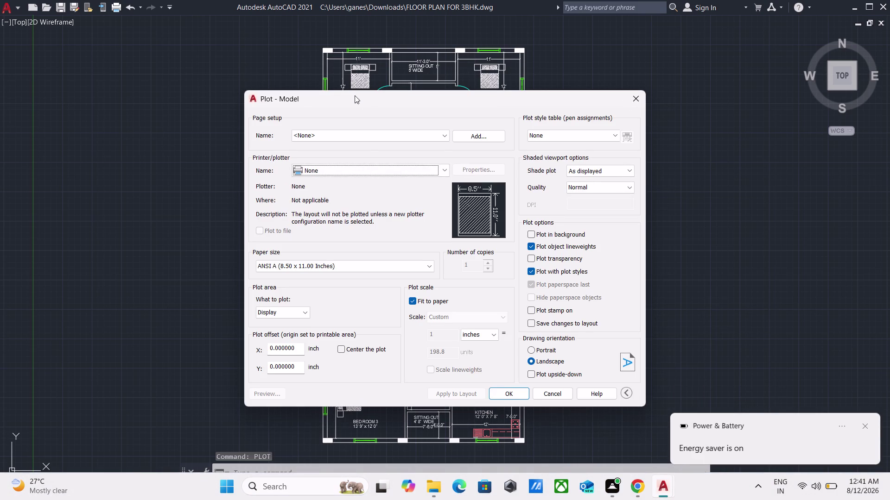
Choose DWG To PDF as the plotter with landscape ISO full bleed A3 paper.
click(368, 170)
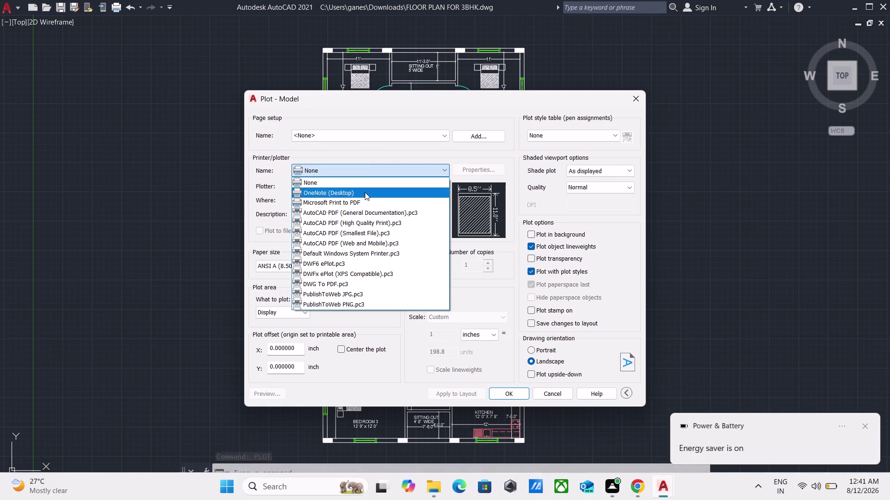
click(339, 287)
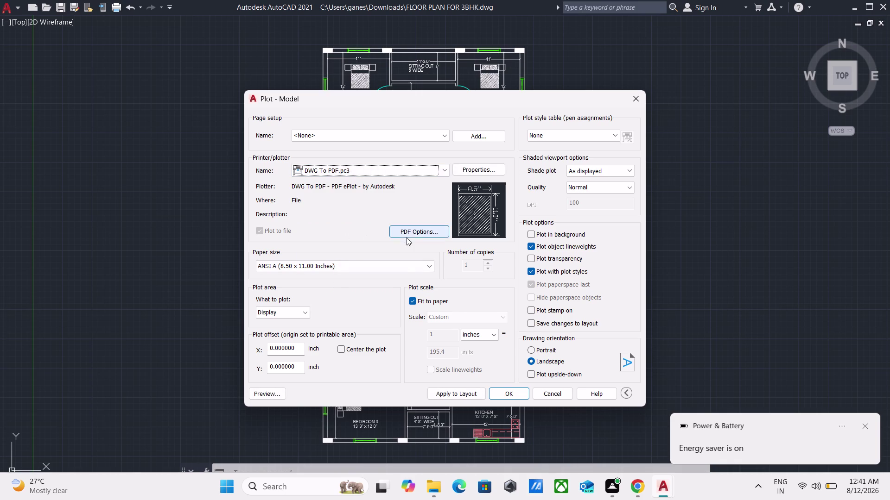
click(427, 267)
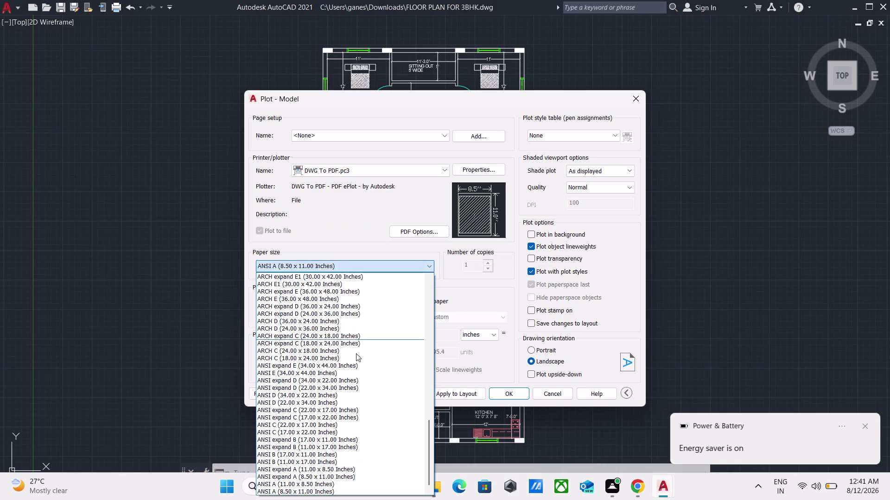
scroll(up, 3)
scroll(up, 3)
scroll(up, 3)
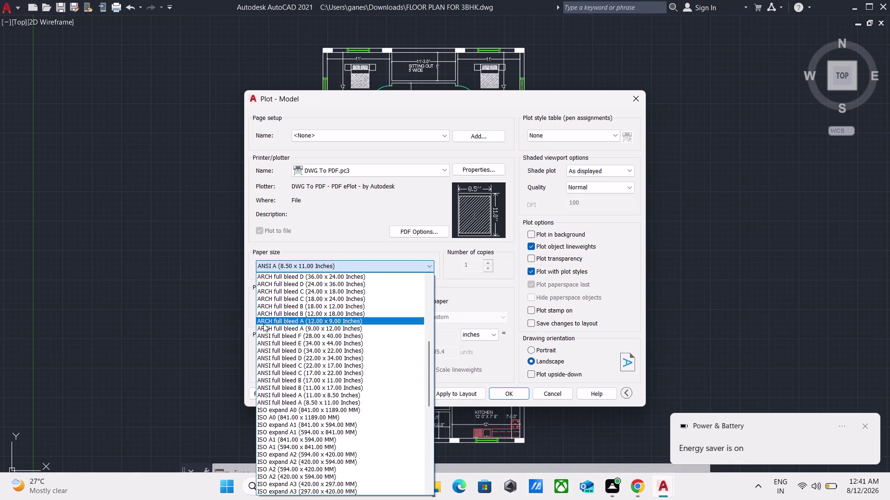
scroll(up, 3)
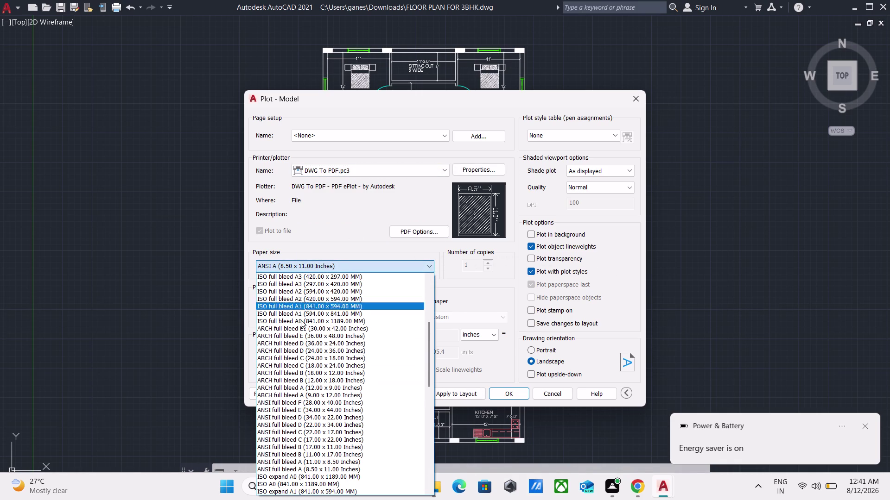
click(314, 275)
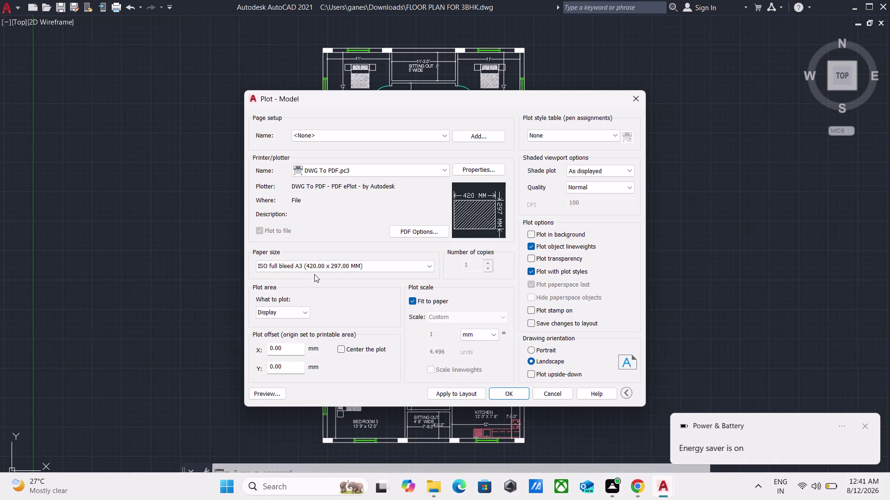
Switch to portrait ISO full bleed A3 (297.00 x 420.00 MM) and plot a Window.
click(376, 263)
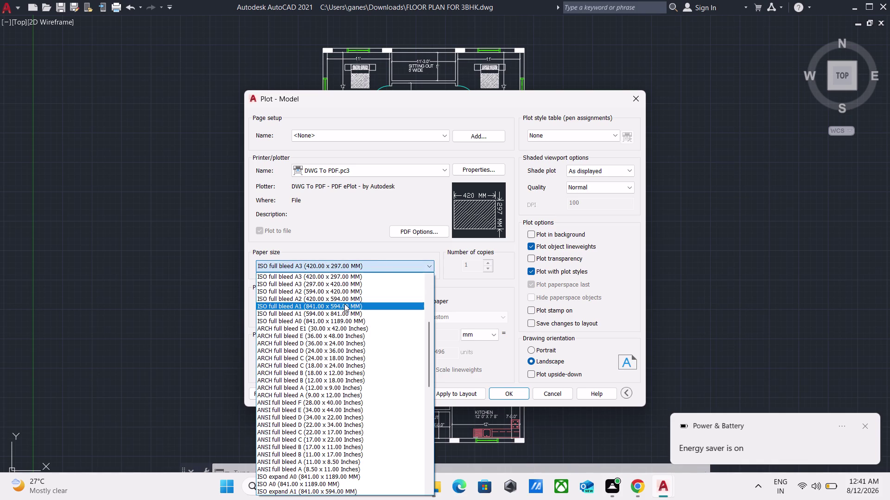
click(328, 284)
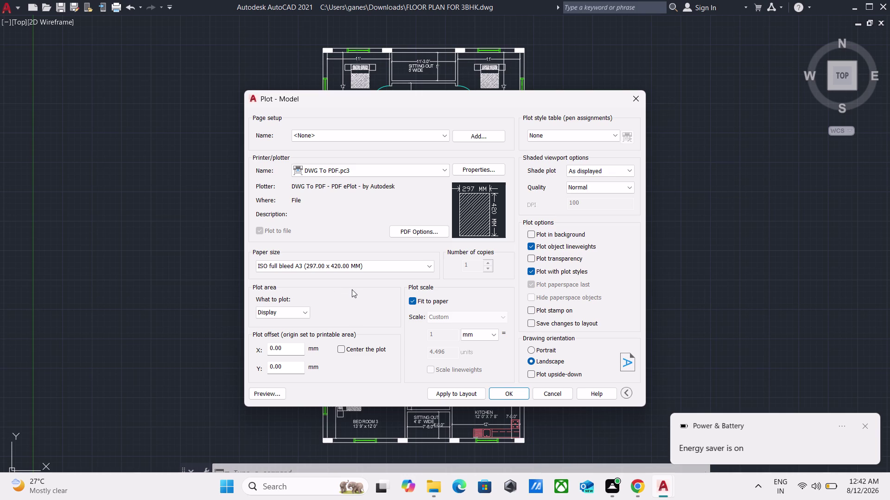
click(307, 314)
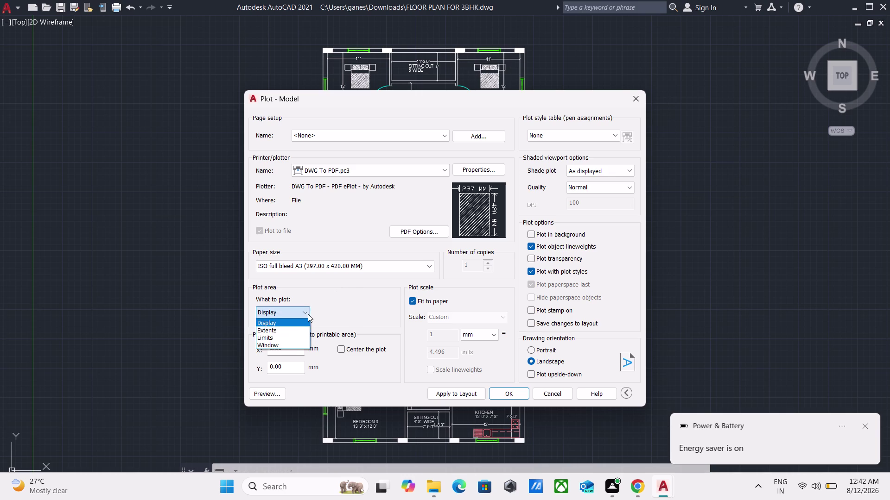
click(295, 343)
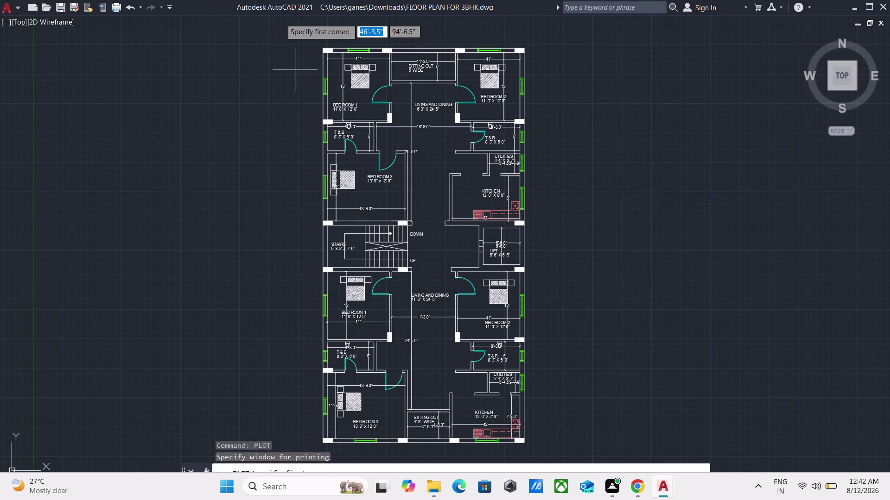
Mark the plot window from above-left of the plan to past its bottom-right.
drag(292, 34, 318, 58)
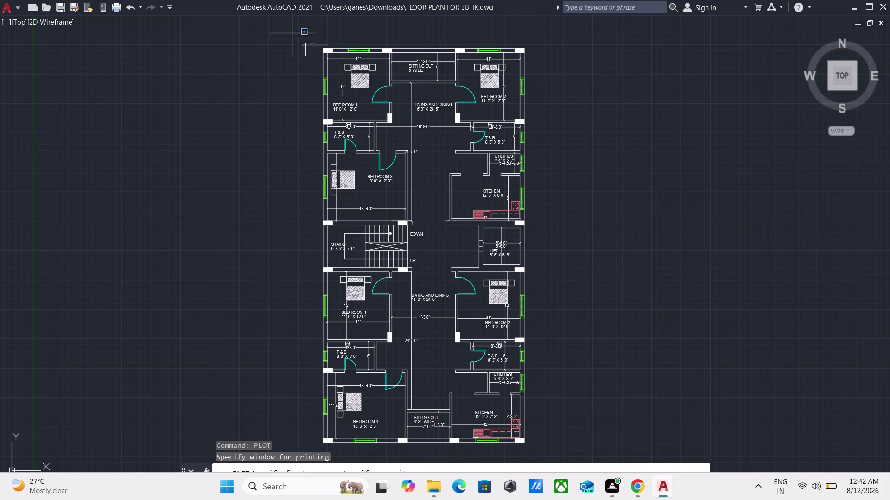
drag(318, 58, 539, 382)
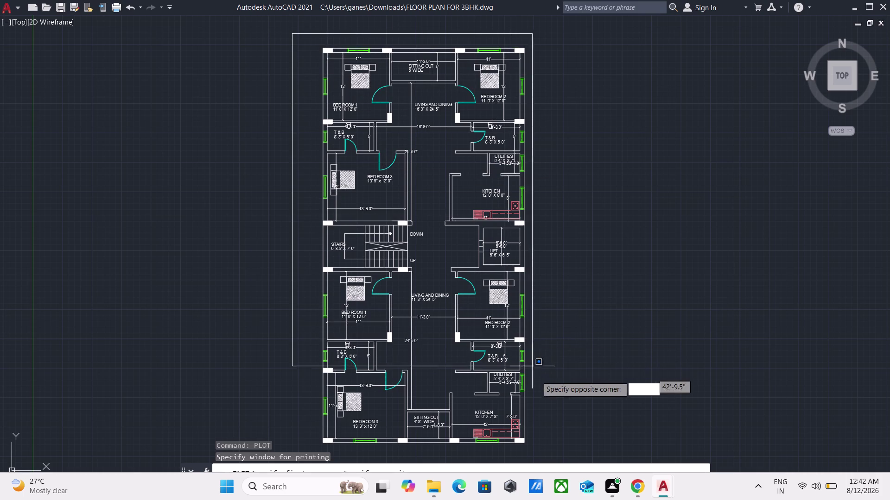
drag(538, 383, 560, 447)
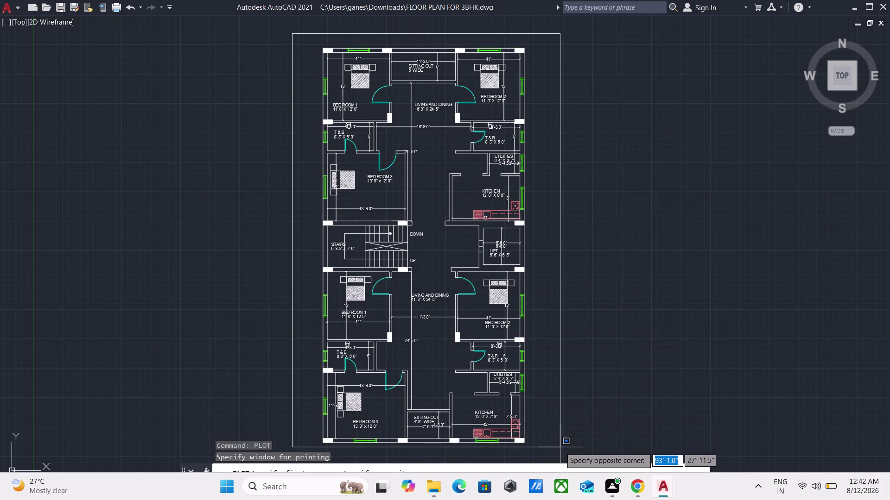
drag(559, 448, 561, 450)
click(560, 445)
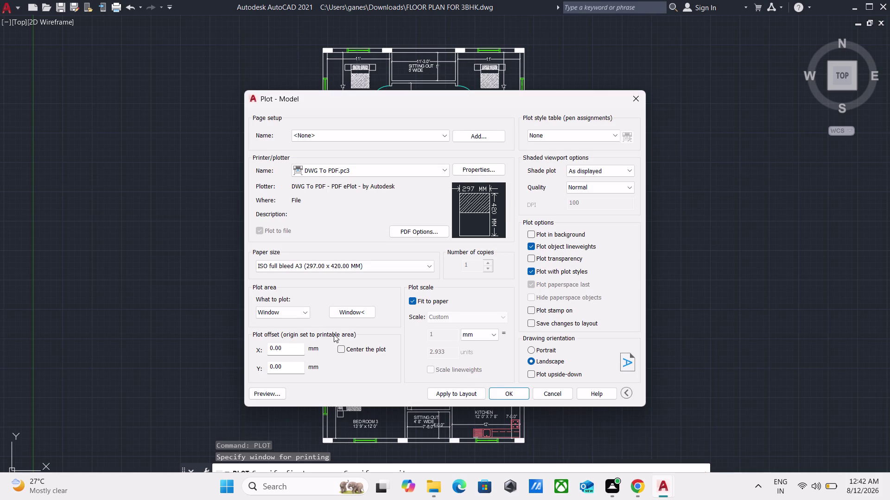
Centre the plot on the paper and assign the acad.ctb plot style table.
click(339, 350)
click(602, 134)
click(583, 158)
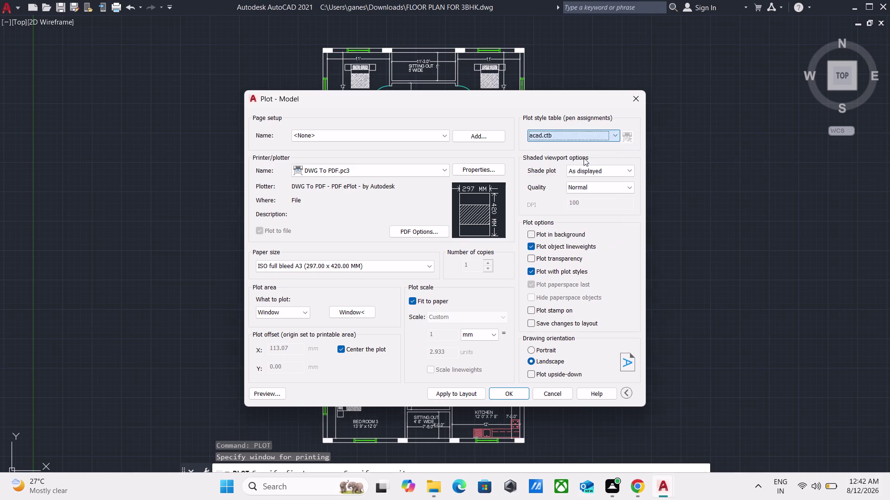
click(466, 280)
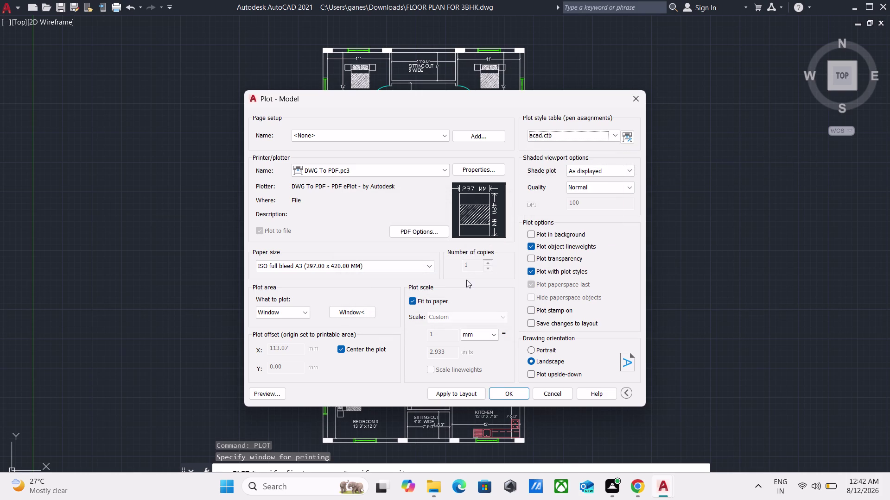
Set plot quality to Presentation and preview the sheet.
click(599, 190)
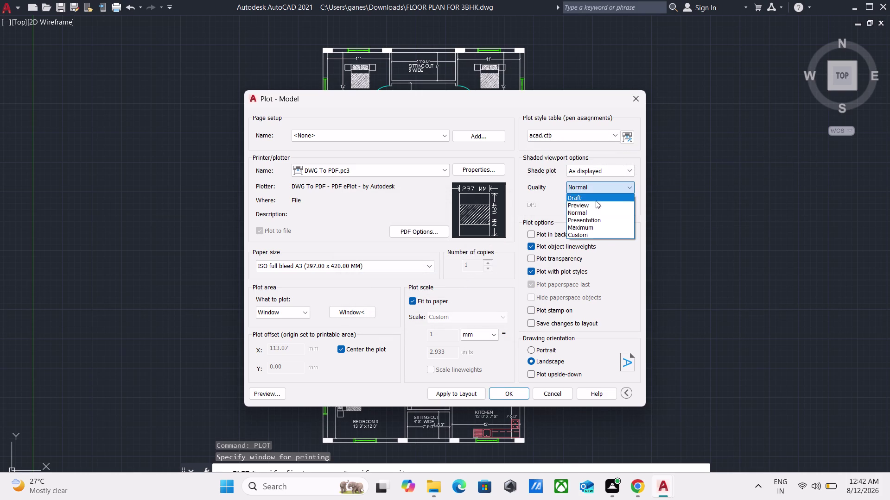
click(589, 219)
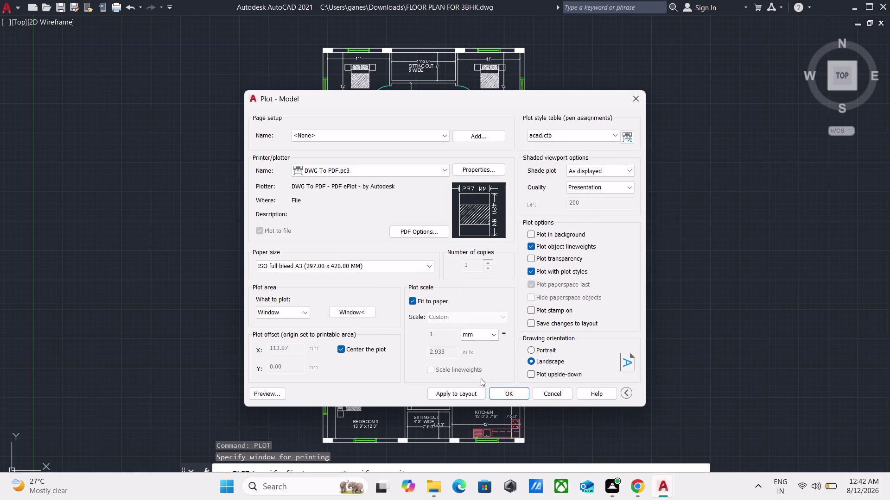
click(280, 396)
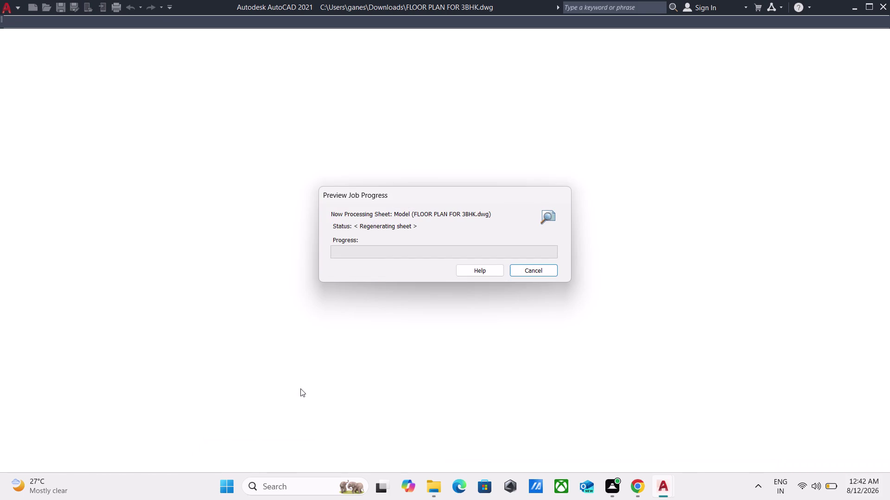
Zoom around the previewed two-floor sheet, then exit back to the Plot dialog.
scroll(down, 3)
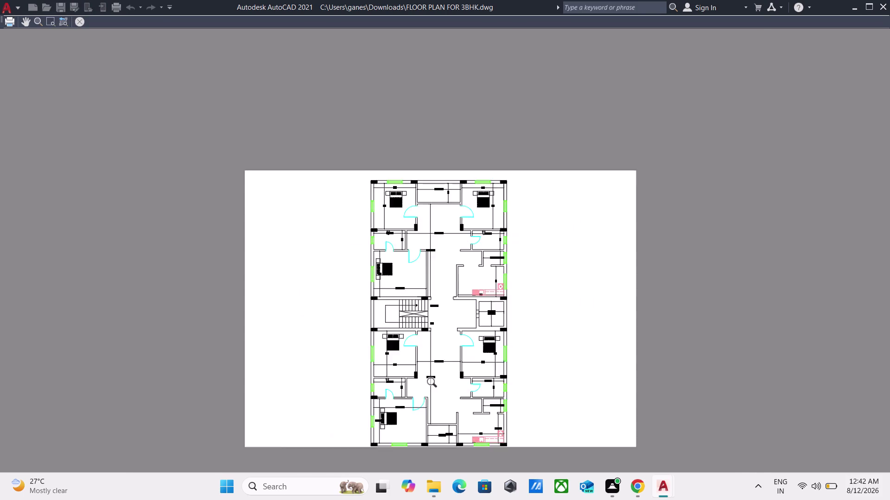
scroll(up, 3)
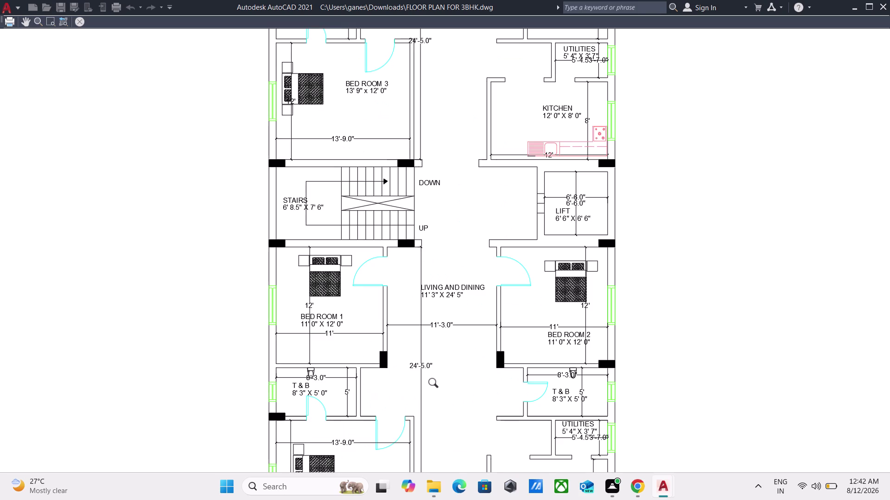
scroll(down, 3)
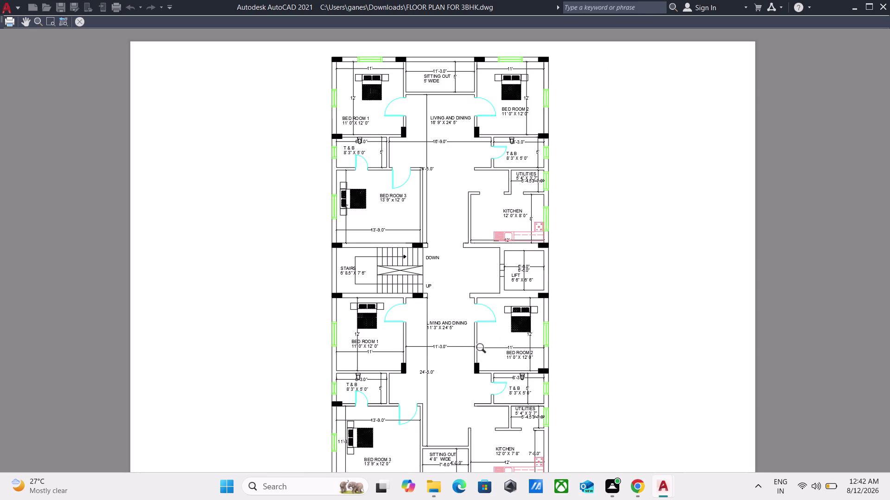
scroll(down, 3)
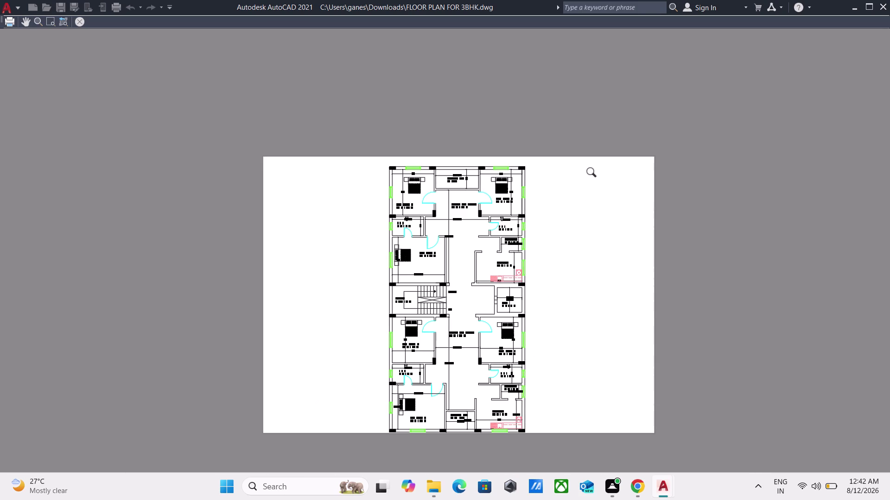
right_click(594, 173)
click(603, 181)
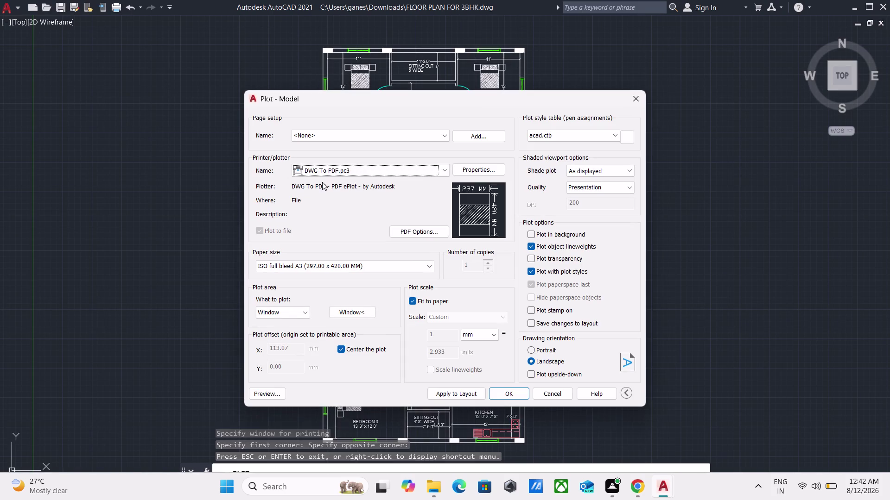
Cancel the Plot dialog and pan the floor plan back toward the centre.
click(637, 94)
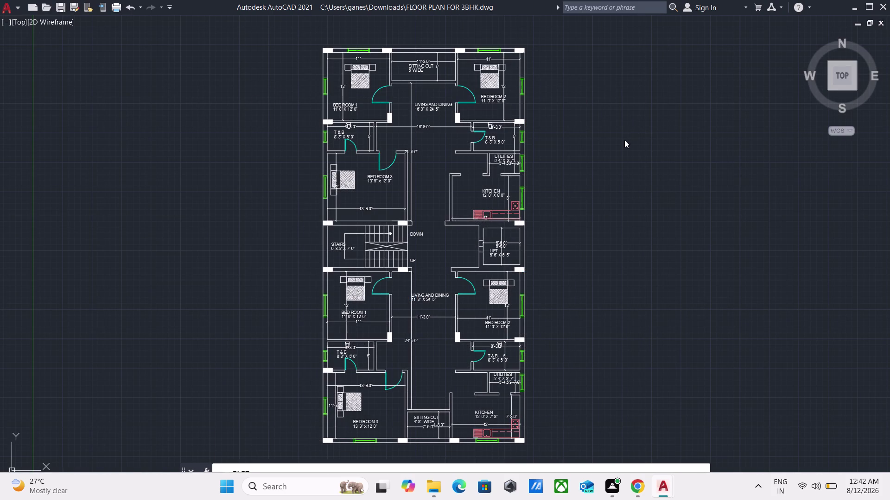
scroll(down, 3)
middle_drag(609, 156, 608, 156)
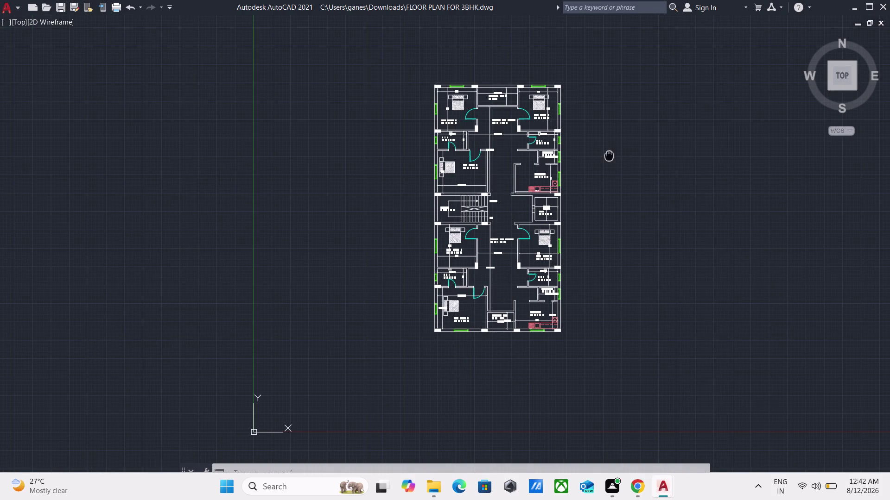
middle_drag(608, 155, 552, 167)
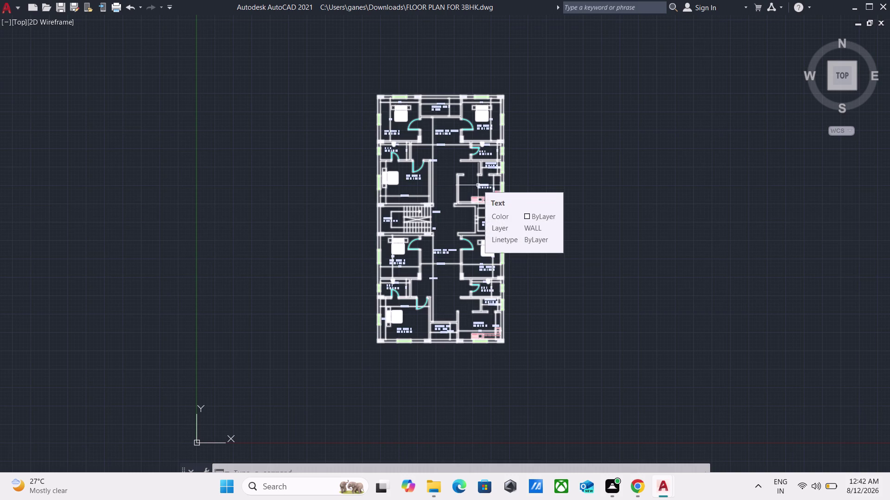
Reopen the Plot dialog with PLOT and select DWG To PDF as the printer.
text(P)
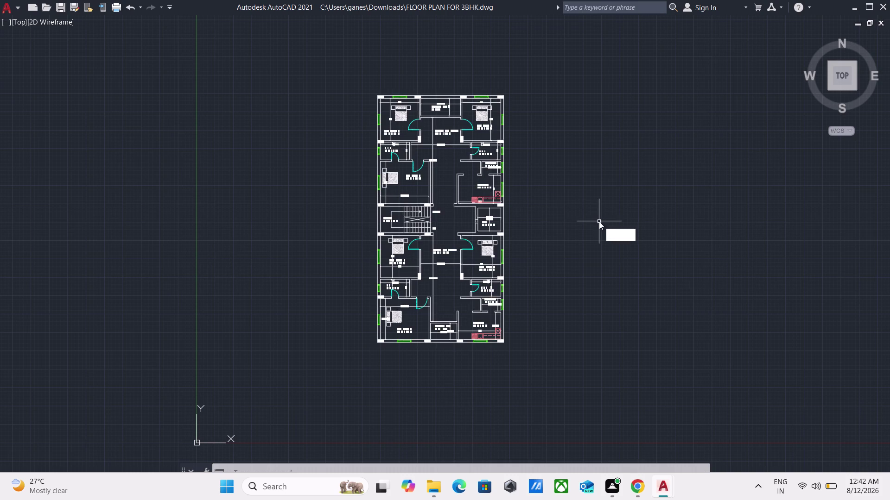
text(LO)
key(t)
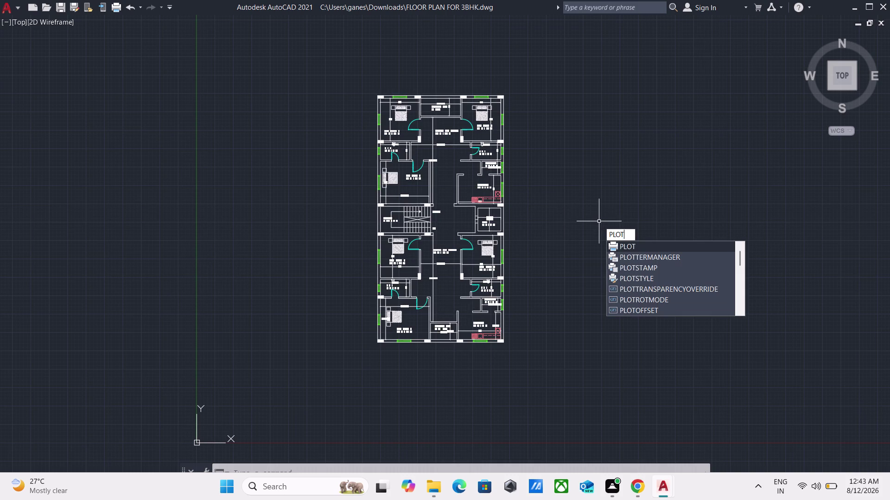
key(Return)
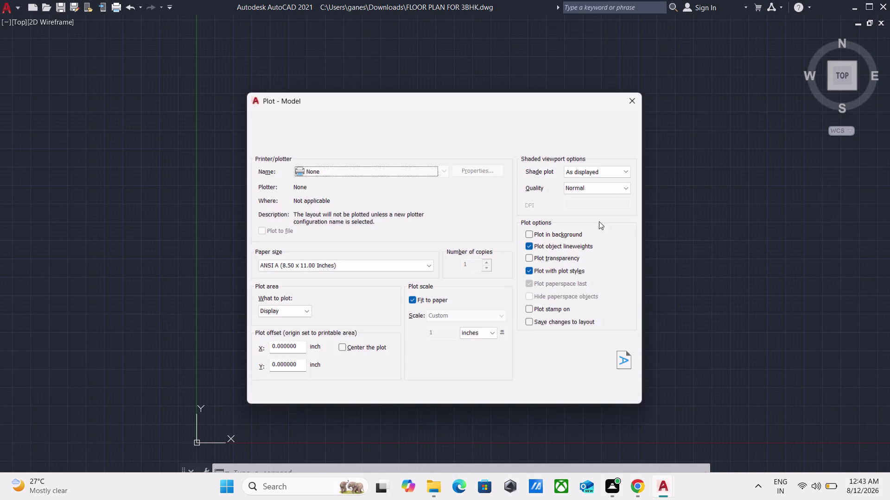
click(430, 166)
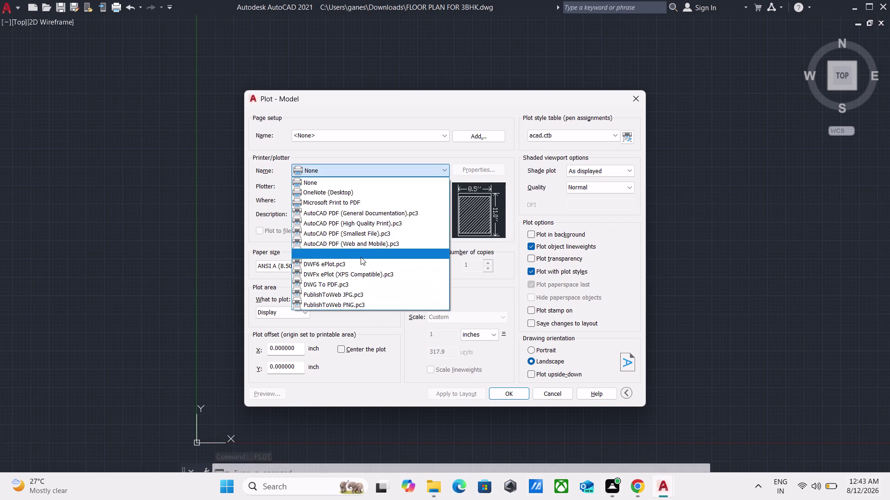
click(353, 286)
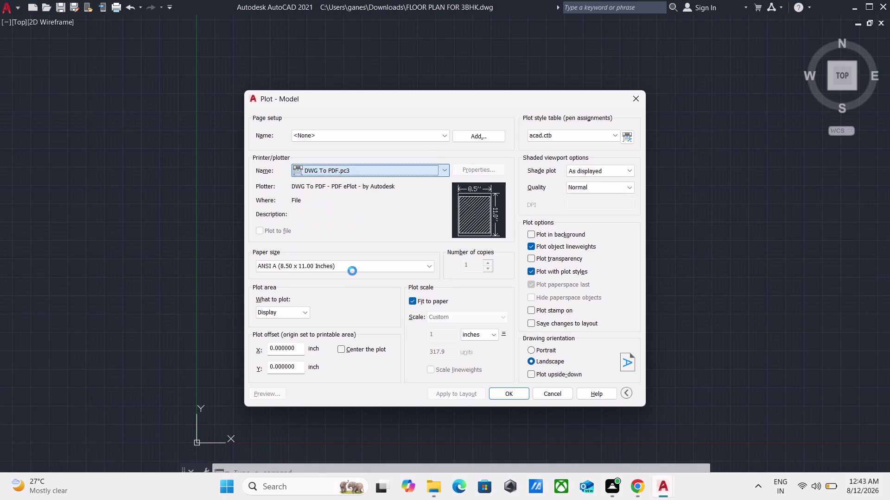
Choose ISO full bleed A3 paper, centre the plot, and set the plot area to Window.
click(365, 265)
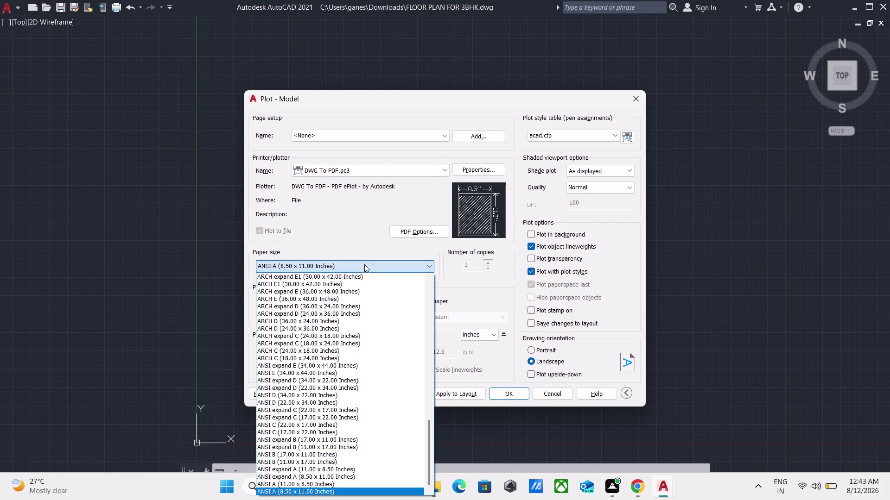
scroll(up, 3)
scroll(up, 3)
scroll(up, 3)
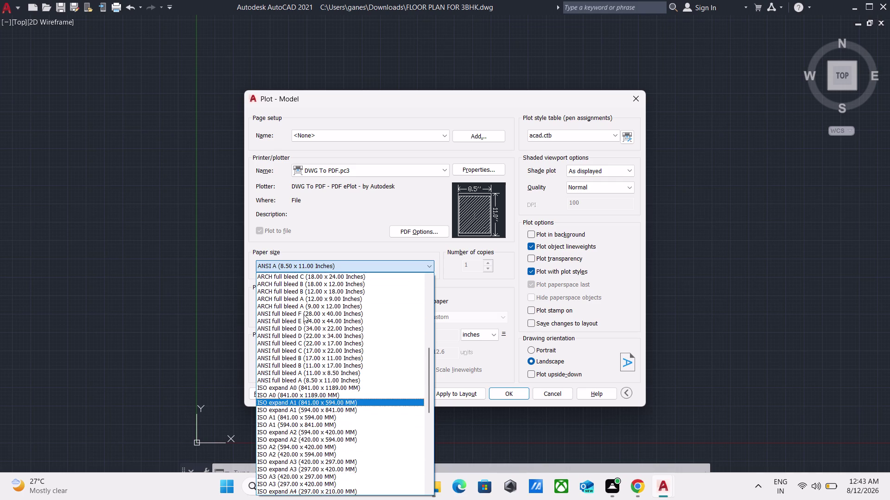
scroll(up, 3)
scroll(up, 3)
scroll(up, 3)
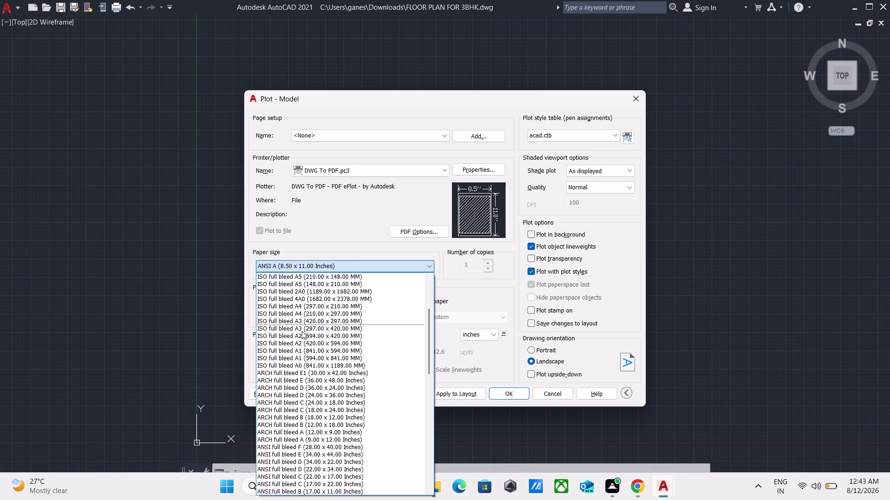
click(303, 330)
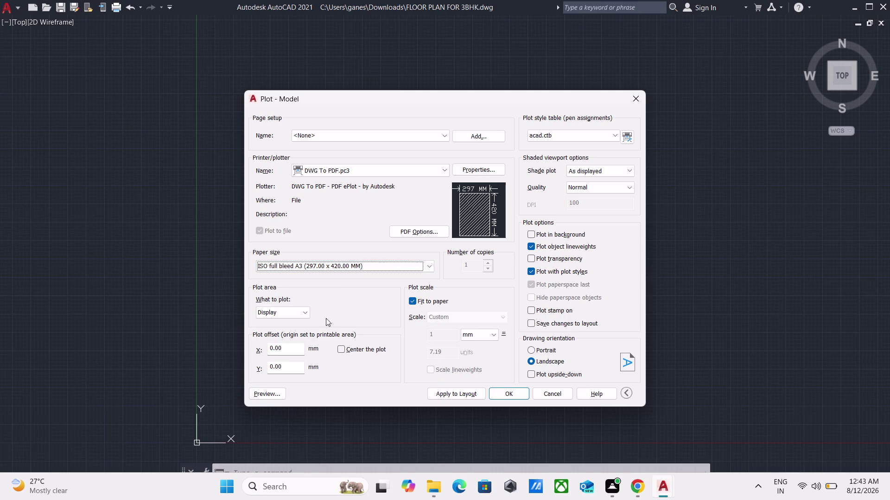
click(341, 346)
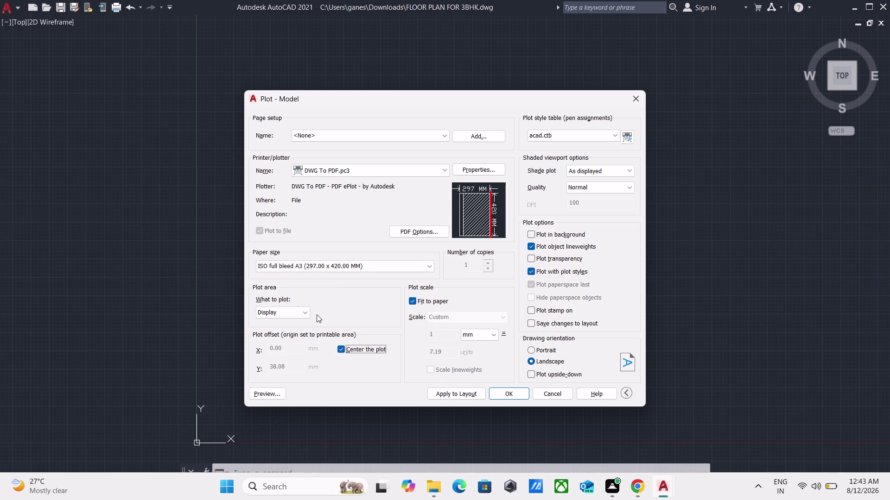
click(309, 312)
click(294, 345)
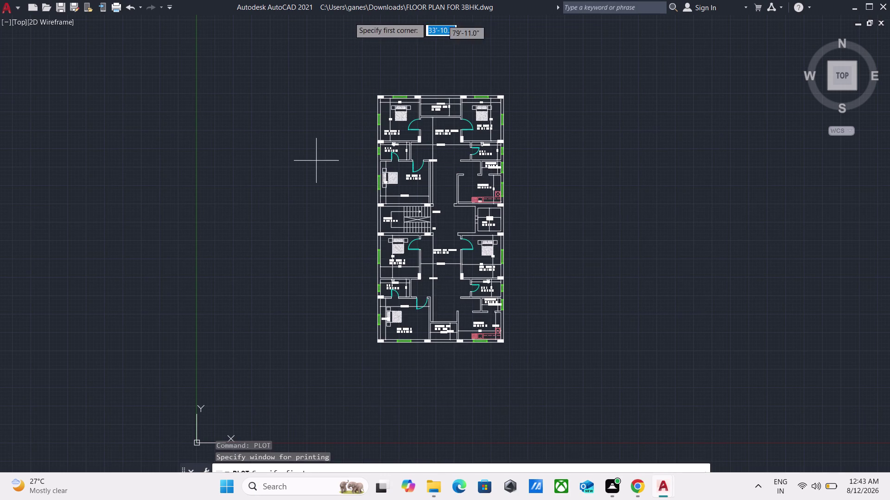
Drag a plot window from above-left to below-right around the two-floor plan.
drag(339, 66, 407, 173)
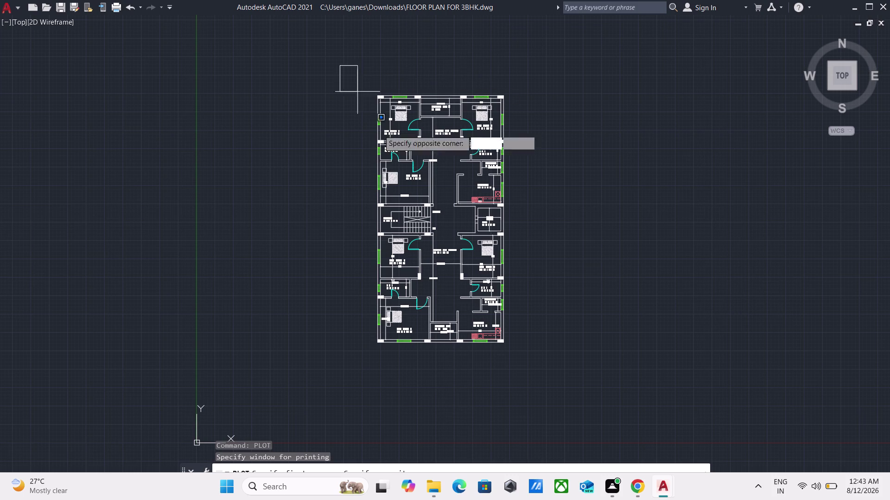
drag(407, 173, 563, 380)
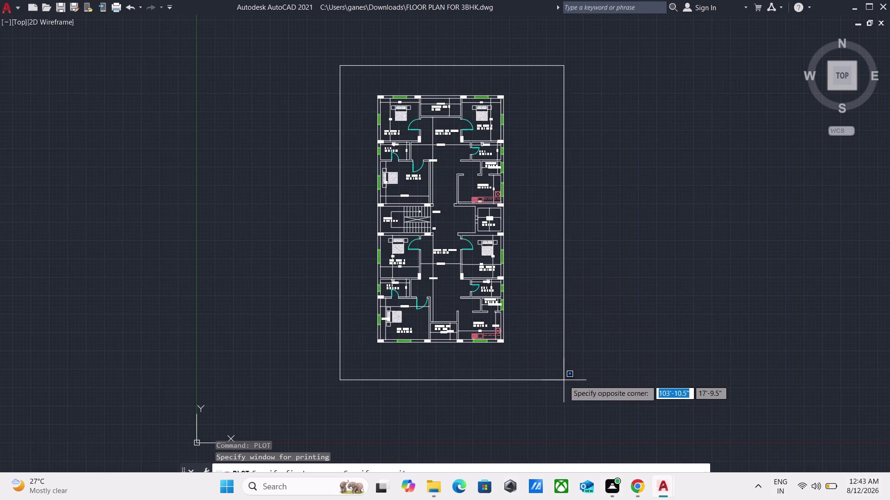
drag(564, 381, 564, 380)
click(564, 379)
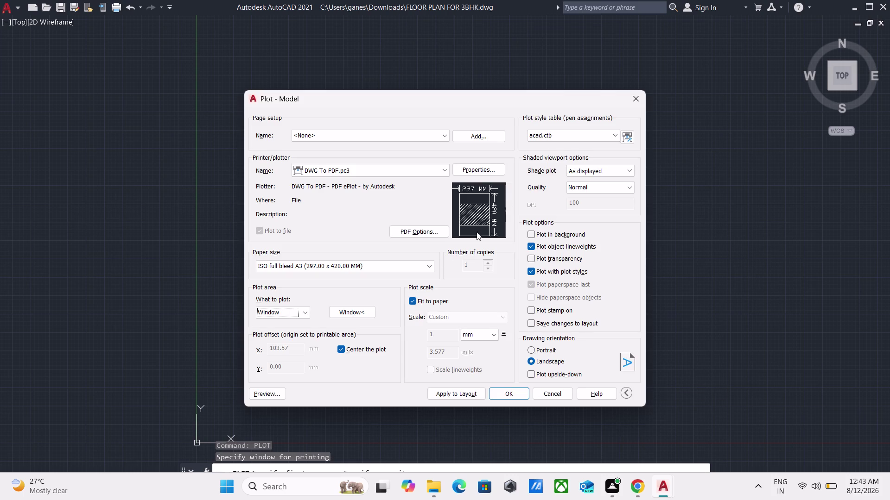
Set shaded viewport quality to Presentation and preview the plot.
click(597, 190)
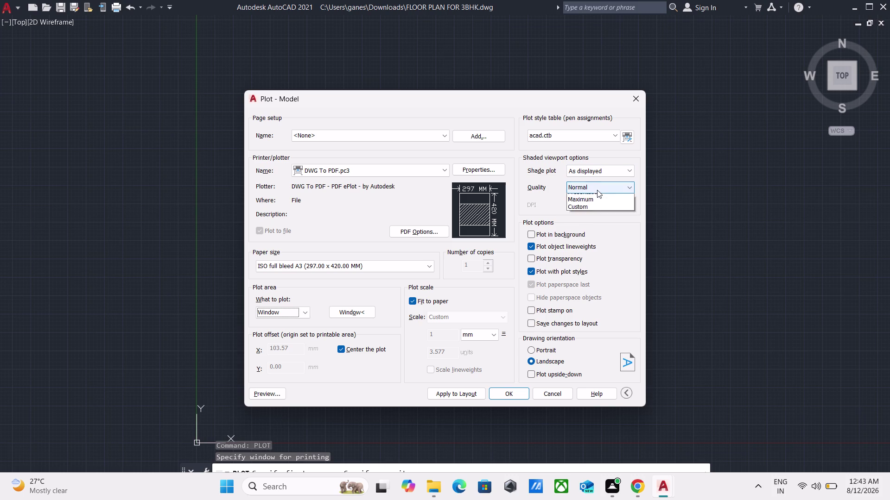
click(590, 221)
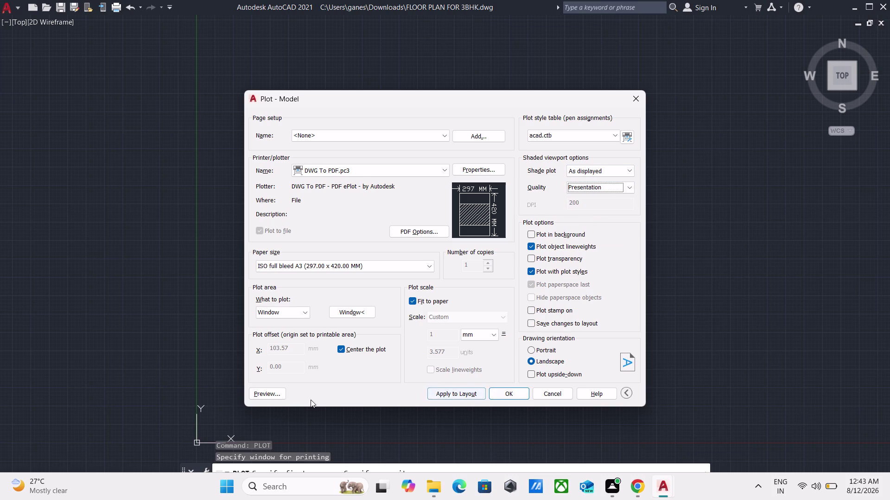
click(282, 394)
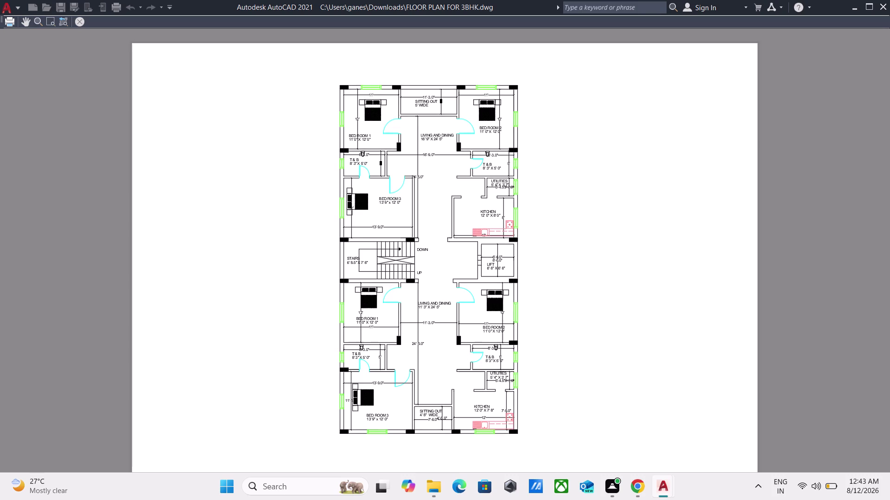
Inspect the A3 plot preview, exit it, and confirm the plot with OK.
scroll(up, 3)
scroll(down, 3)
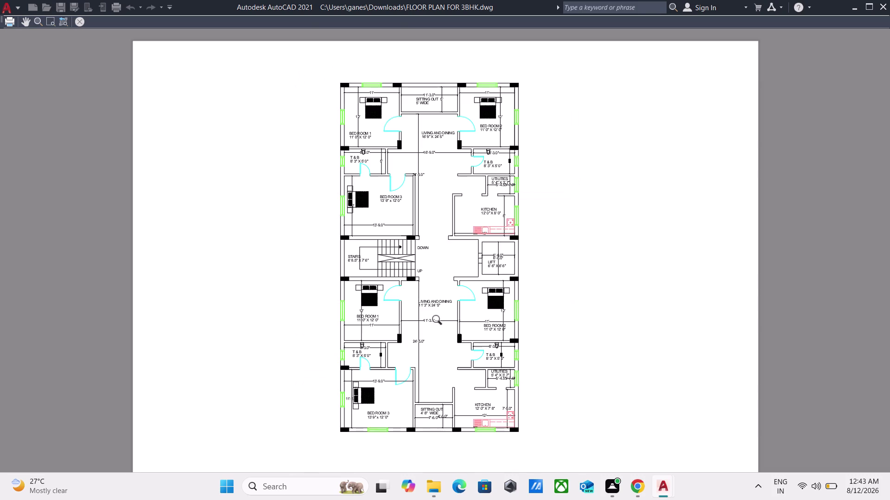
scroll(up, 3)
scroll(up, 3)
scroll(down, 3)
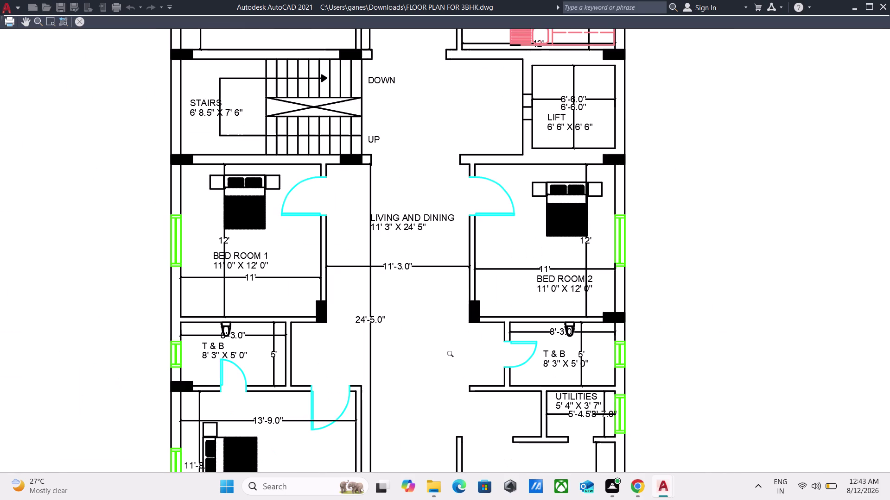
scroll(down, 3)
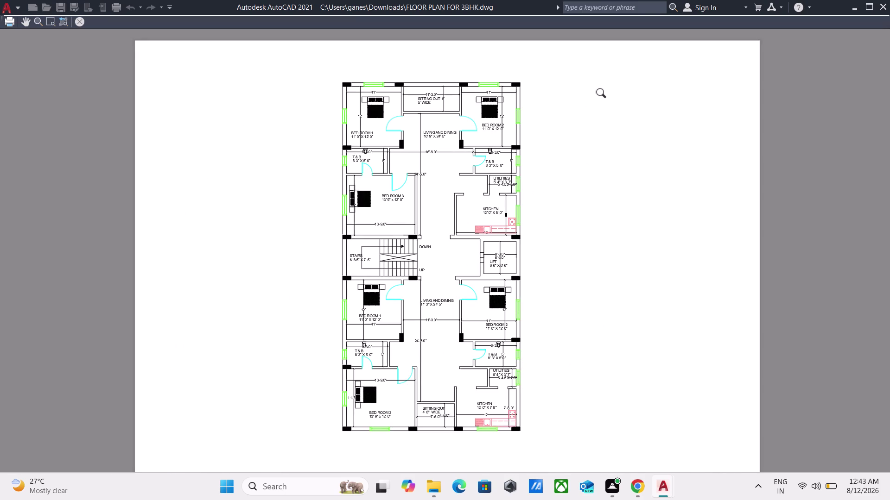
right_click(603, 95)
click(611, 103)
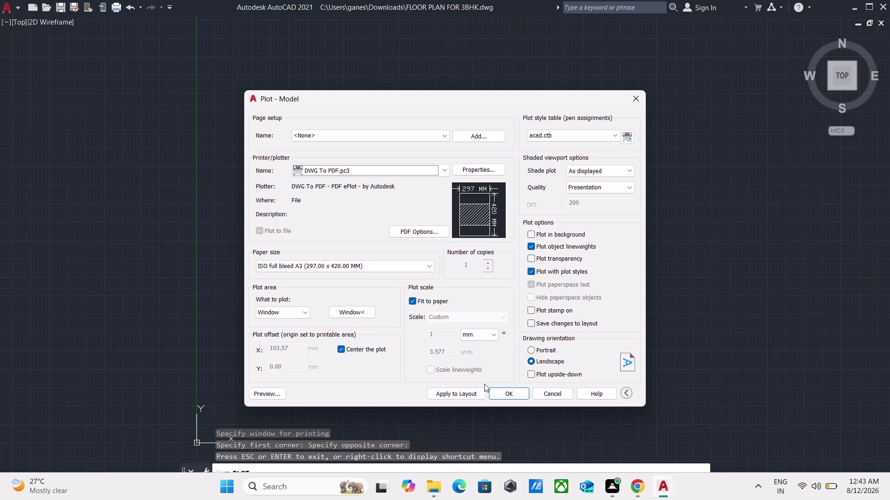
click(494, 394)
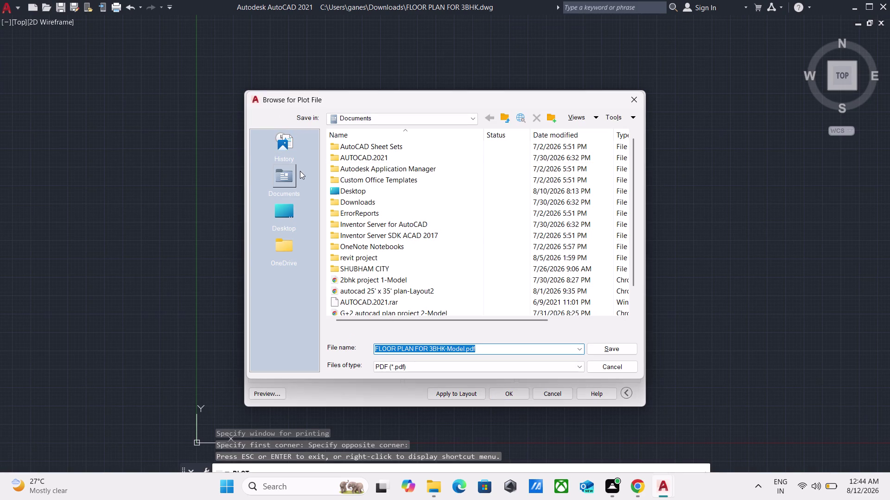
Browse the Desktop locations, then return to the Documents folder.
scroll(down, 3)
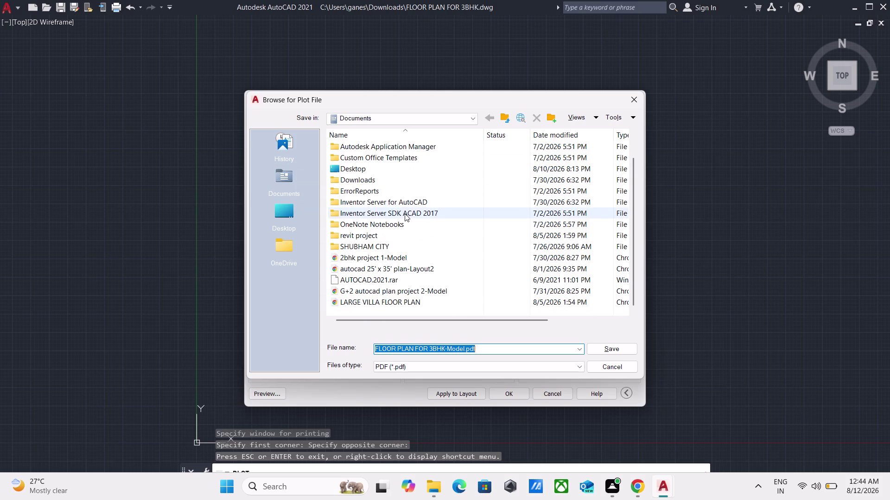
scroll(up, 3)
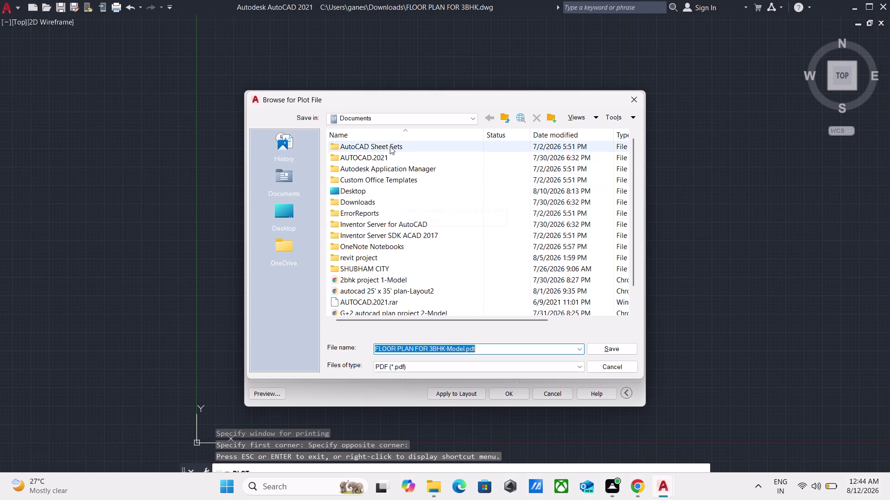
click(285, 222)
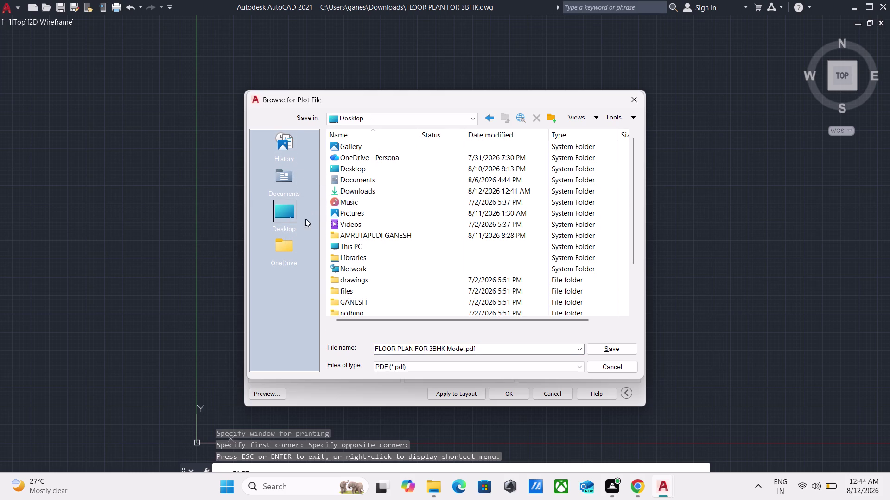
scroll(down, 3)
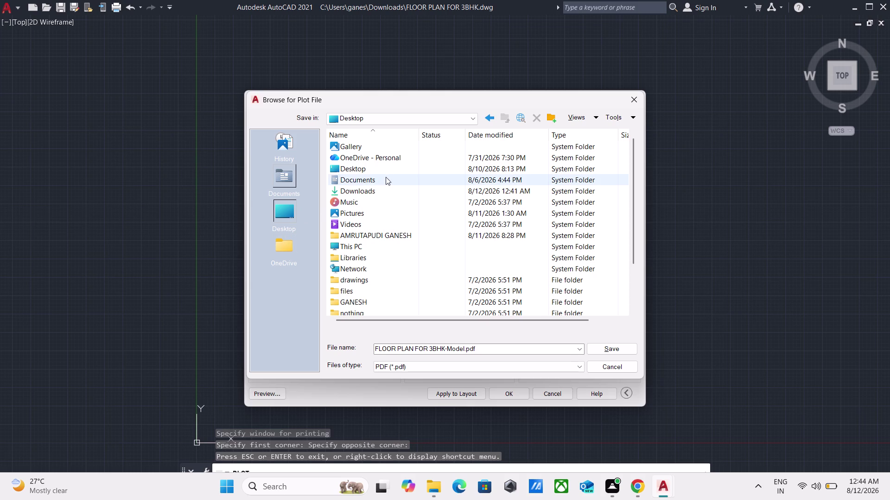
scroll(down, 3)
scroll(up, 3)
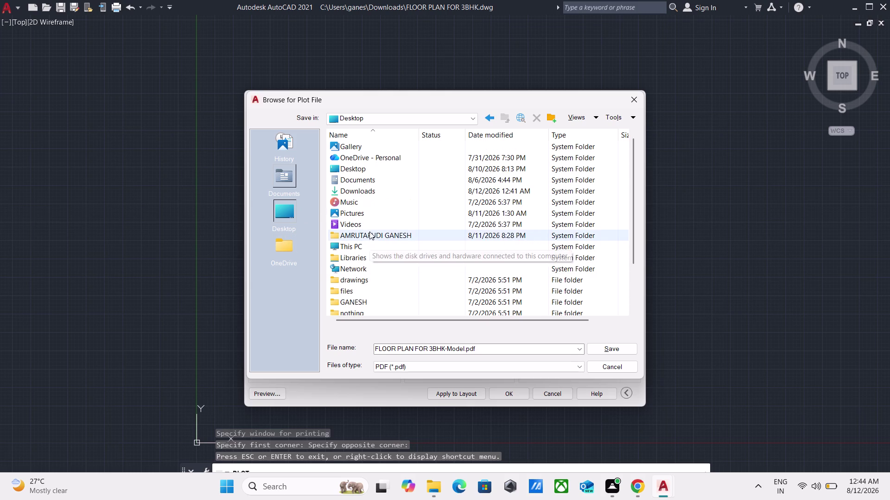
scroll(up, 3)
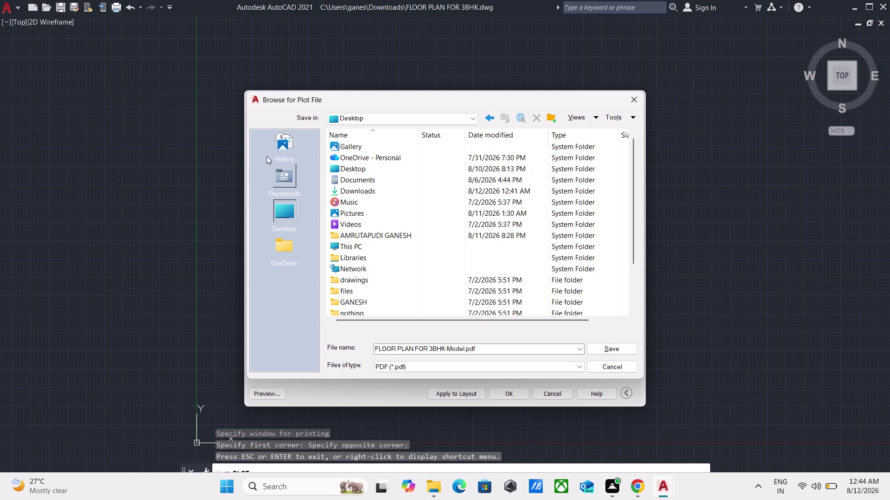
scroll(down, 3)
click(289, 183)
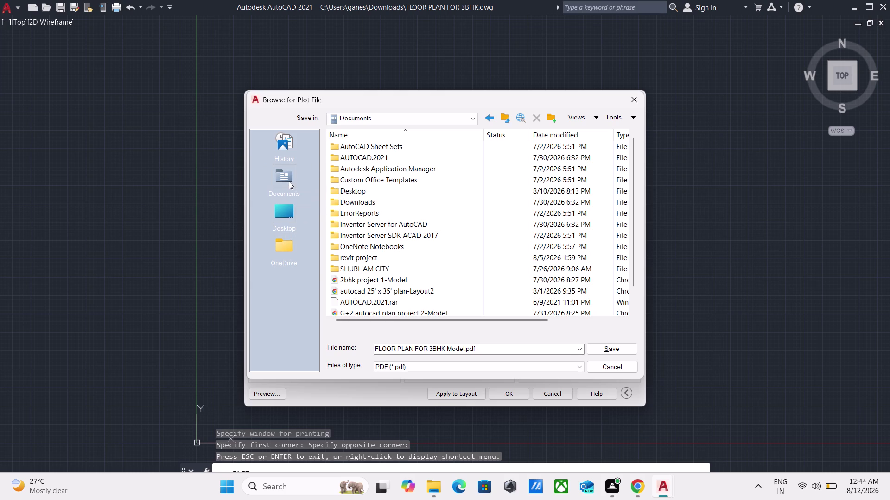
Save FLOOR PLAN FOR 3BHK-Model.pdf in the revit project folder.
scroll(down, 3)
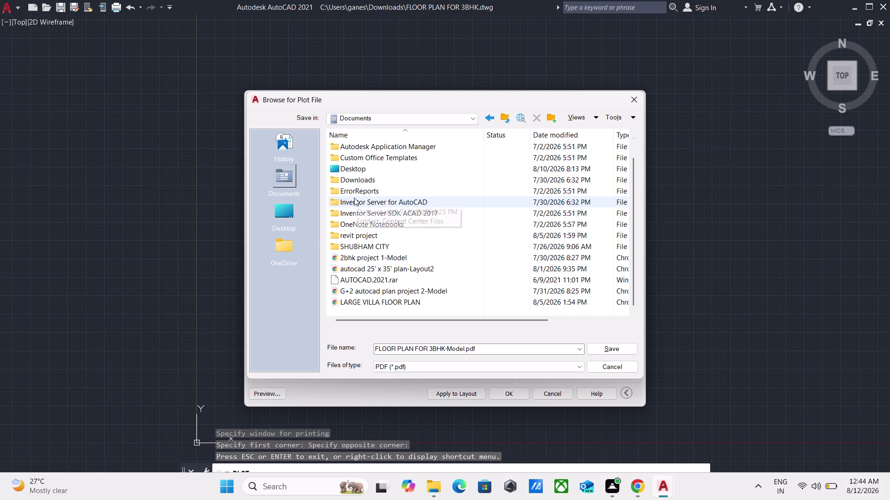
scroll(up, 3)
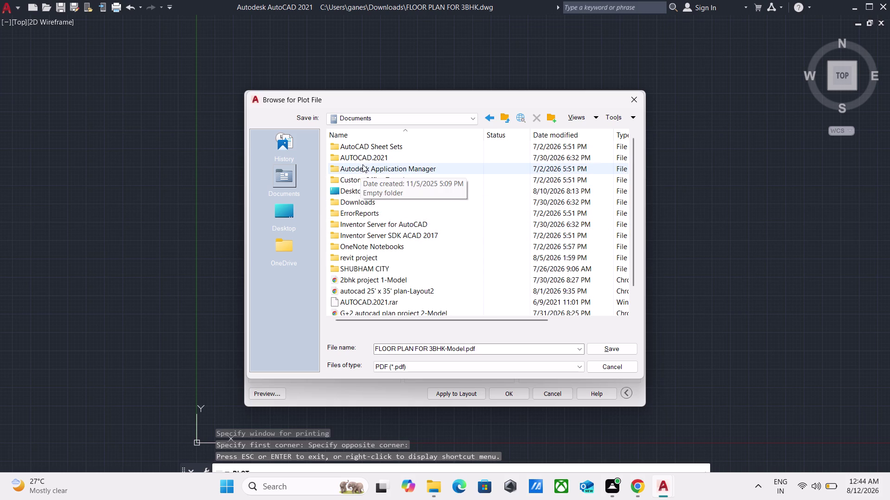
click(357, 253)
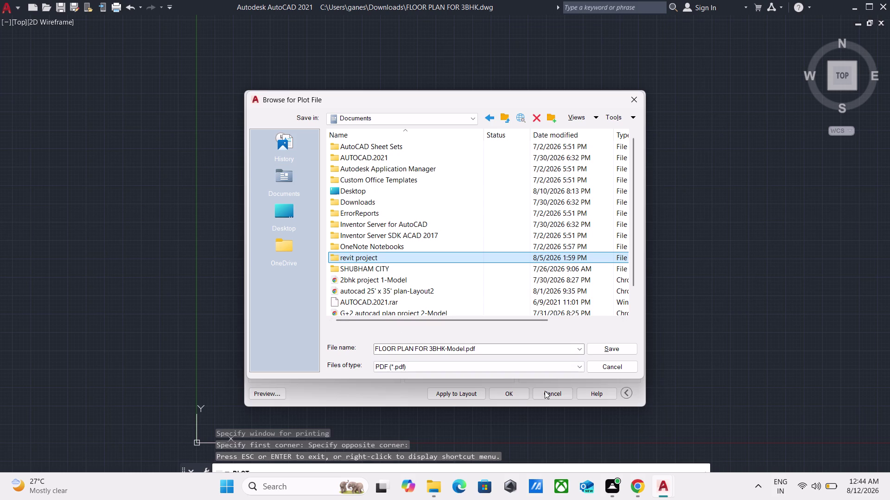
click(617, 348)
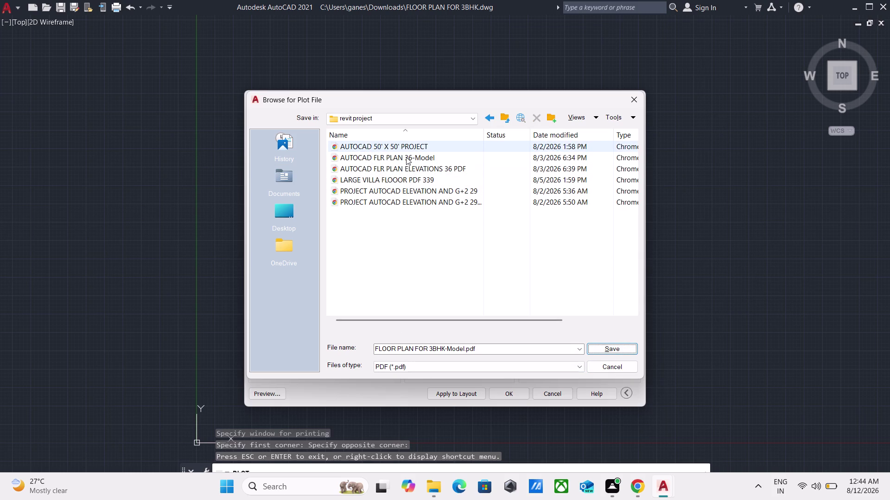
click(602, 346)
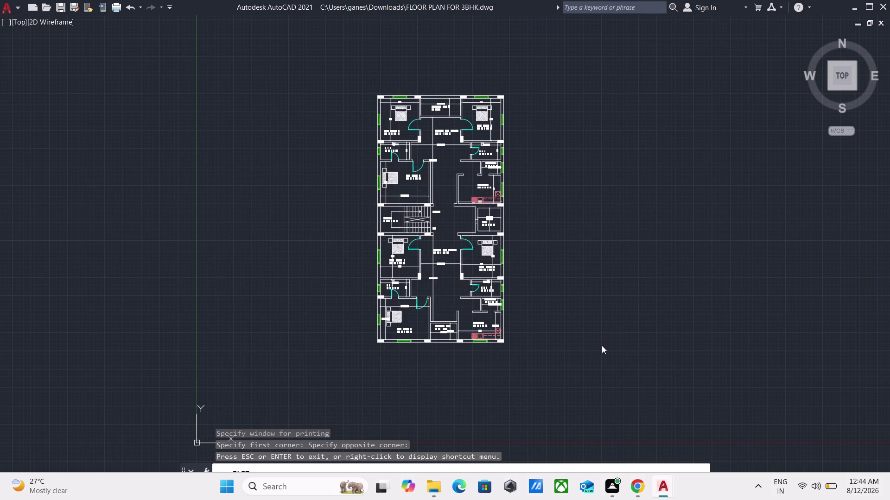